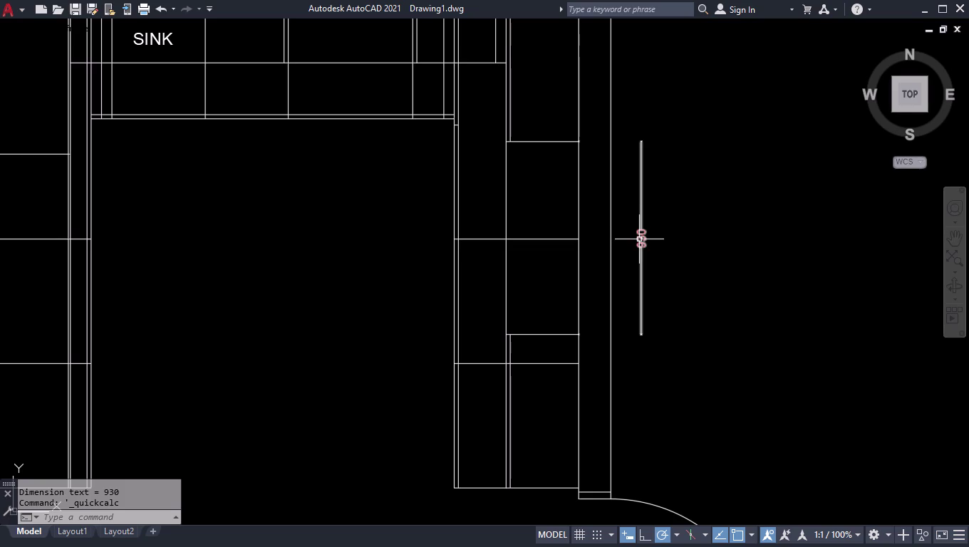
Draw a line from the cabinet top corner to the wall line, then bring up QuickCalc.
scroll(up, 3)
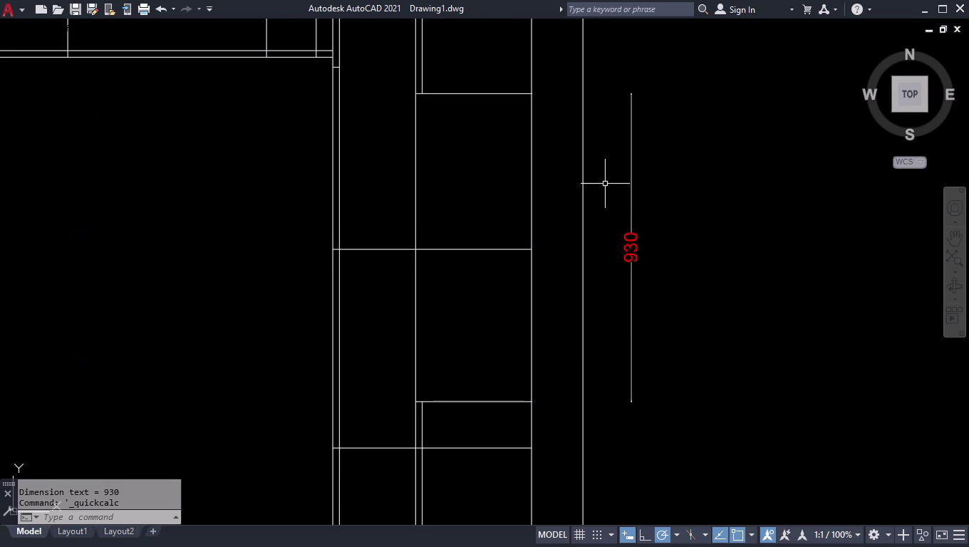
scroll(up, 3)
key(l)
key(Return)
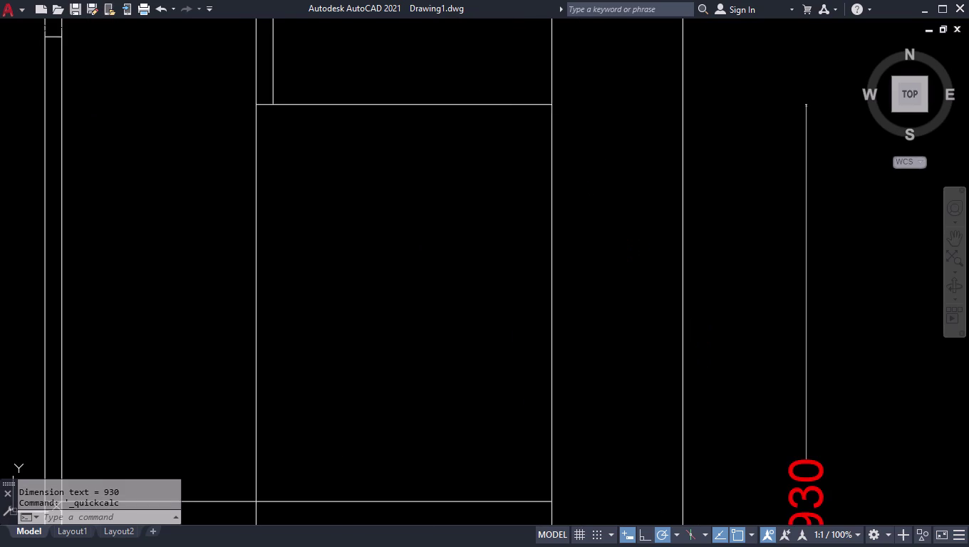
click(552, 103)
click(687, 104)
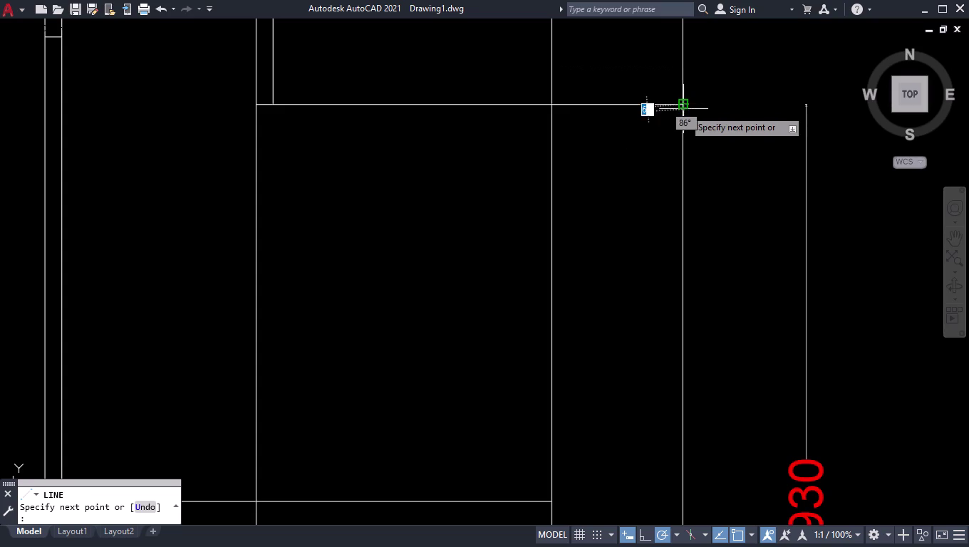
key(space)
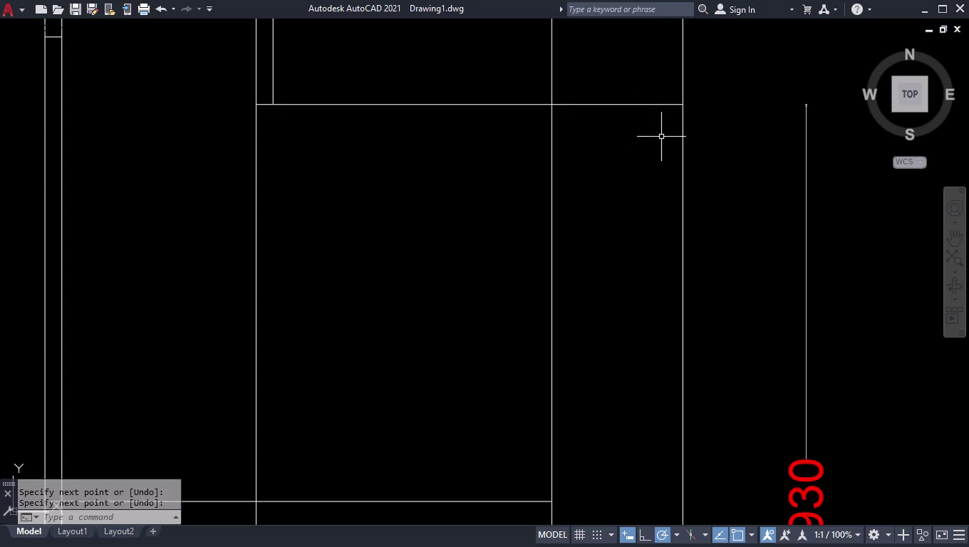
key(ctrl+8)
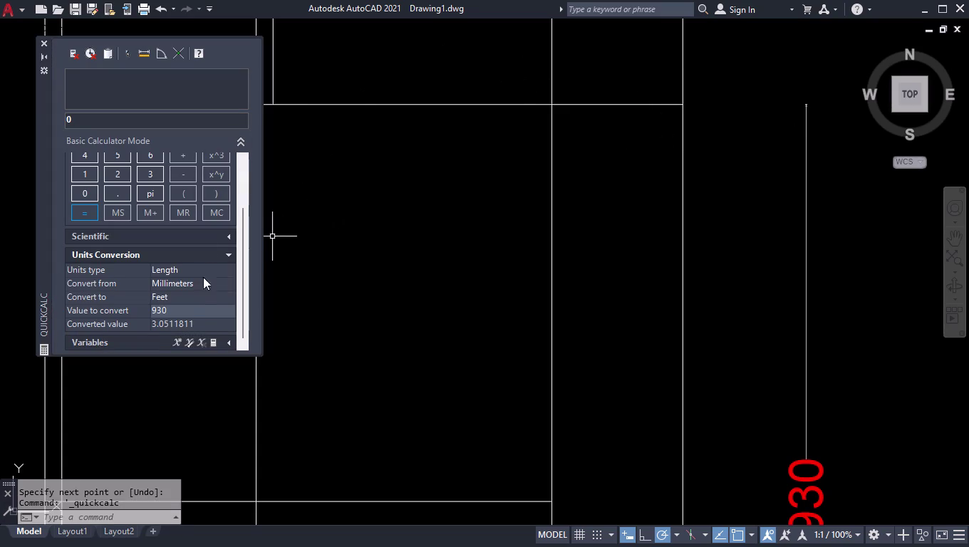
Set QuickCalc's unit conversion from Feet to Millimeters.
scroll(down, 3)
click(193, 305)
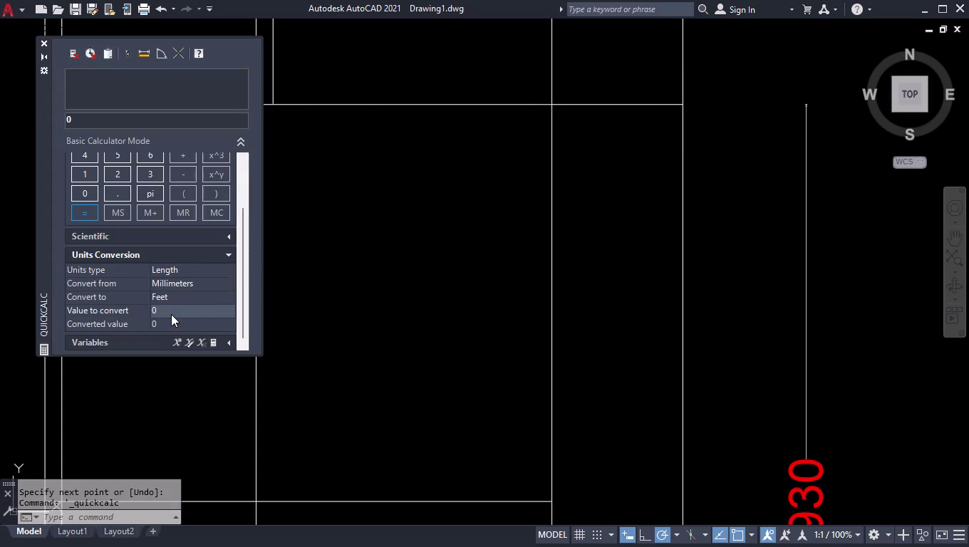
click(169, 324)
click(170, 325)
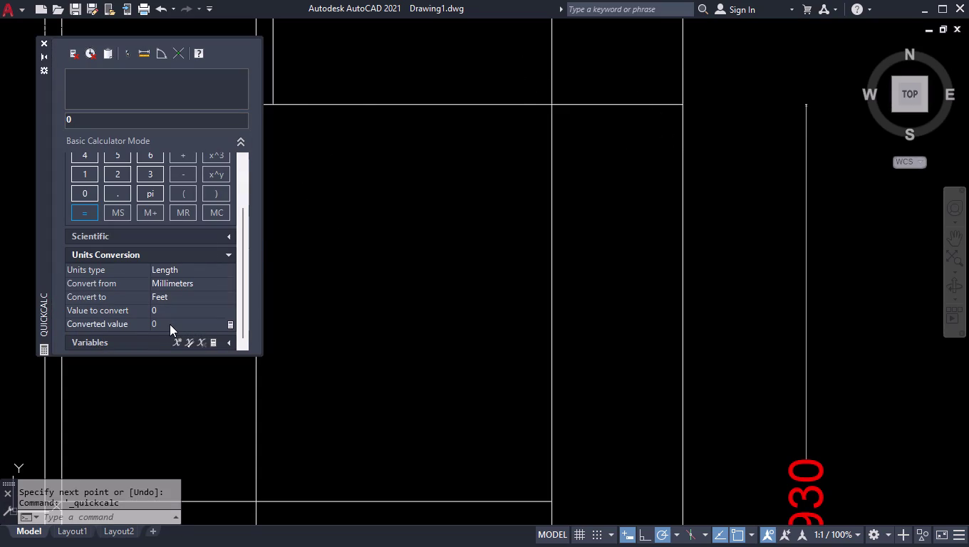
click(160, 307)
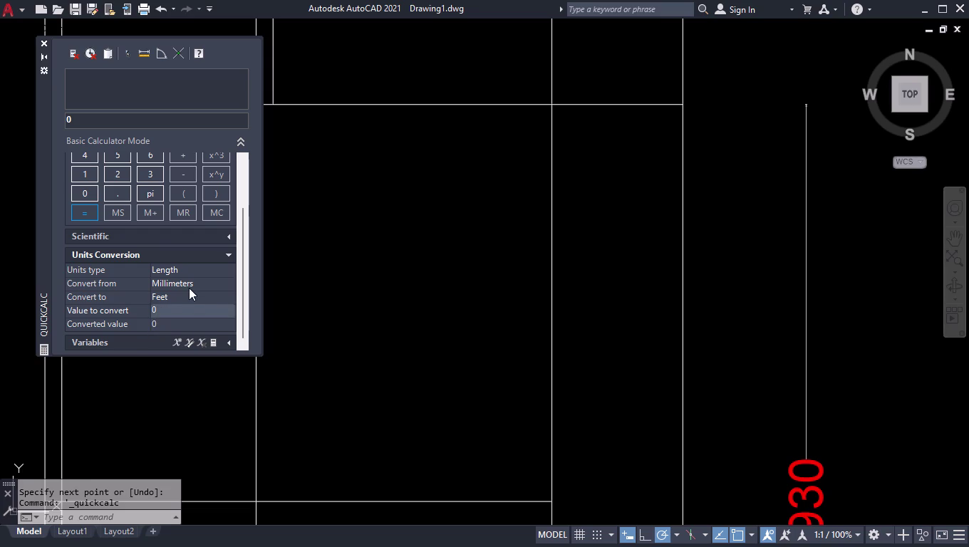
click(191, 295)
click(224, 299)
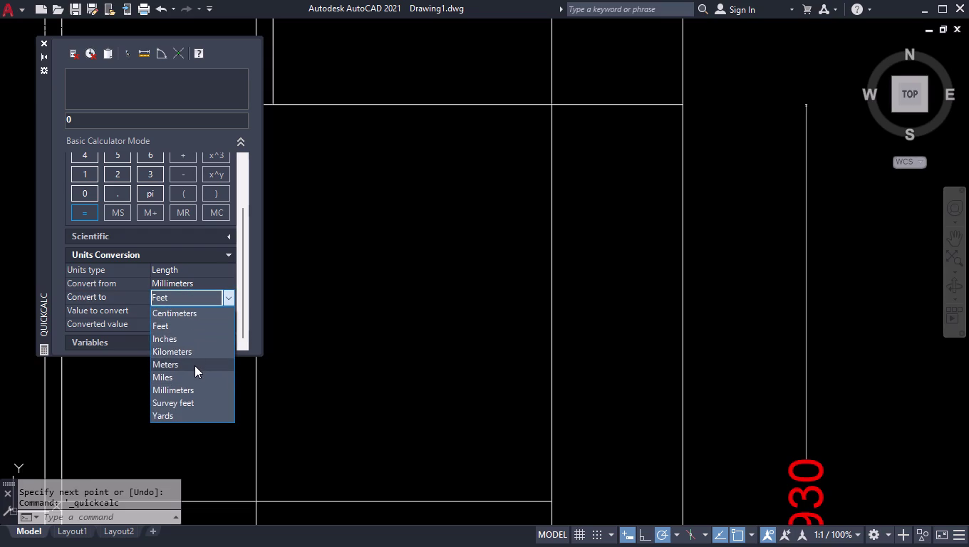
click(198, 389)
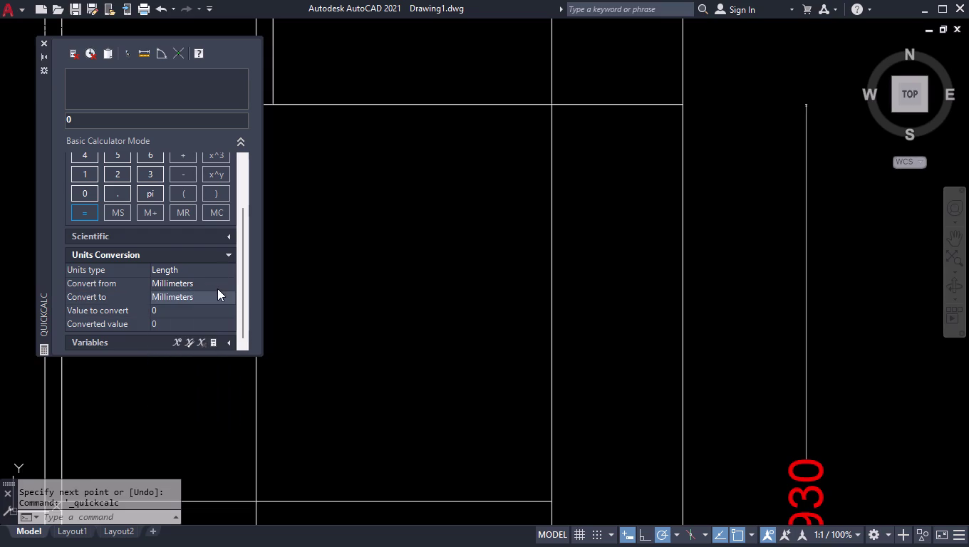
click(219, 290)
click(228, 280)
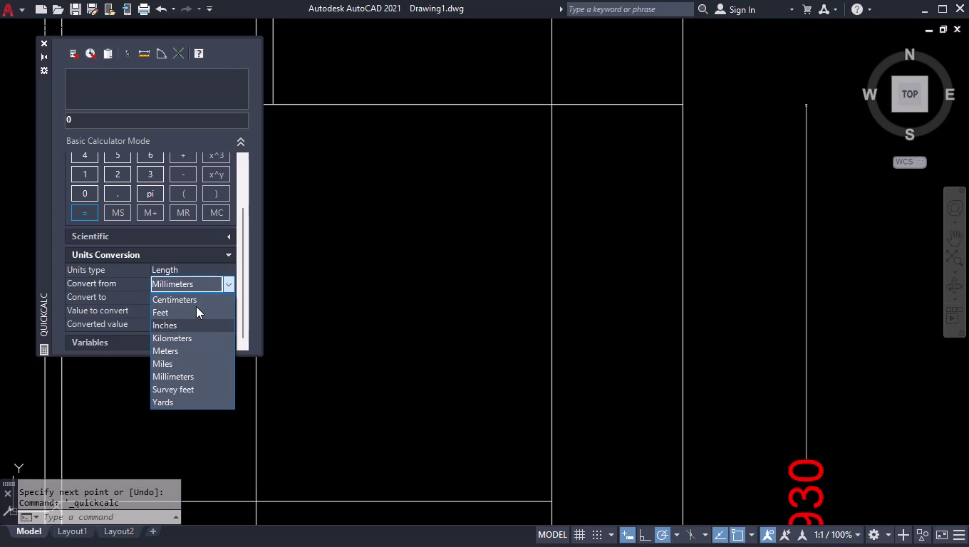
click(195, 306)
Convert a value of 3 feet, giving 914.4 mm, and close the calculator.
click(195, 307)
key(BackSpace)
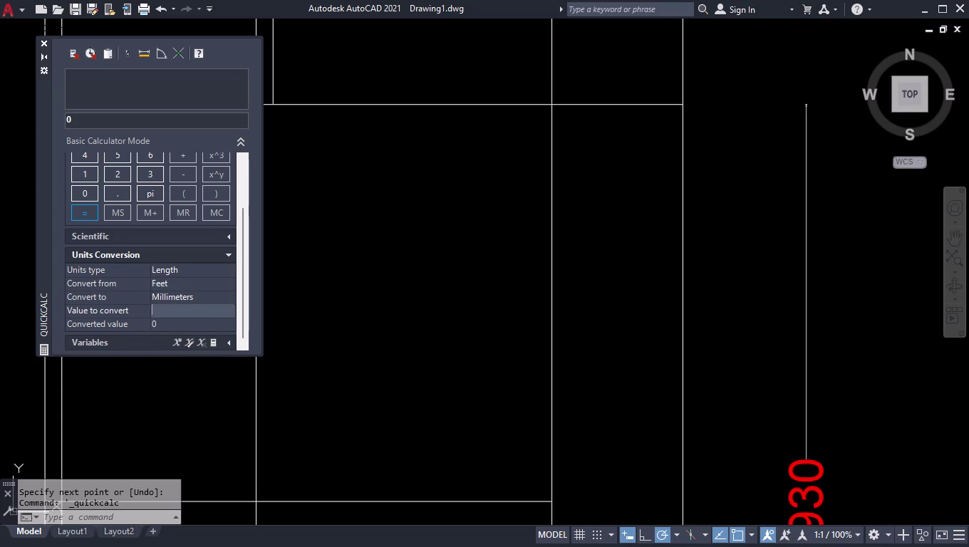
key(3)
key(Return)
scroll(down, 3)
scroll(down, 3)
scroll(down, 3)
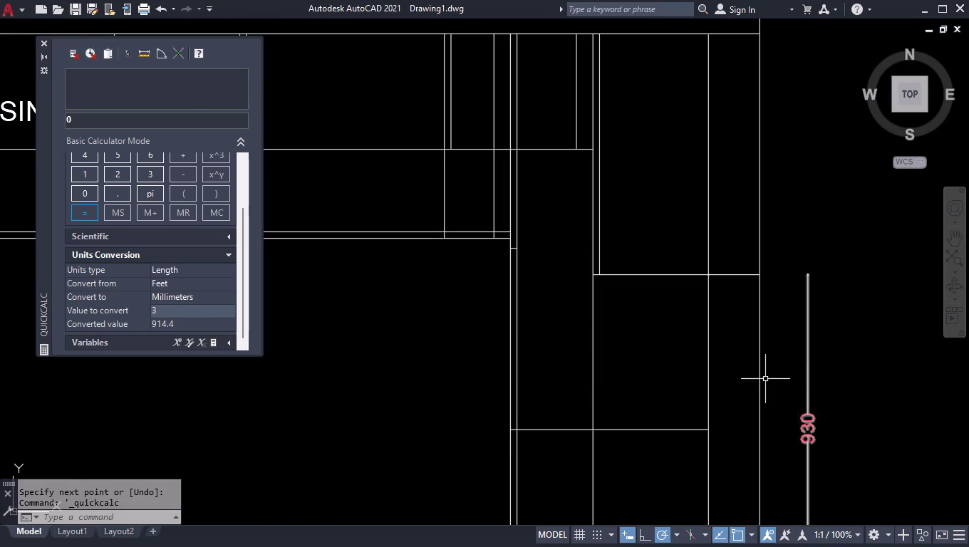
click(42, 42)
Move the right cabinet strip's short horizontal line 10 units down using its midpoint grip.
scroll(down, 3)
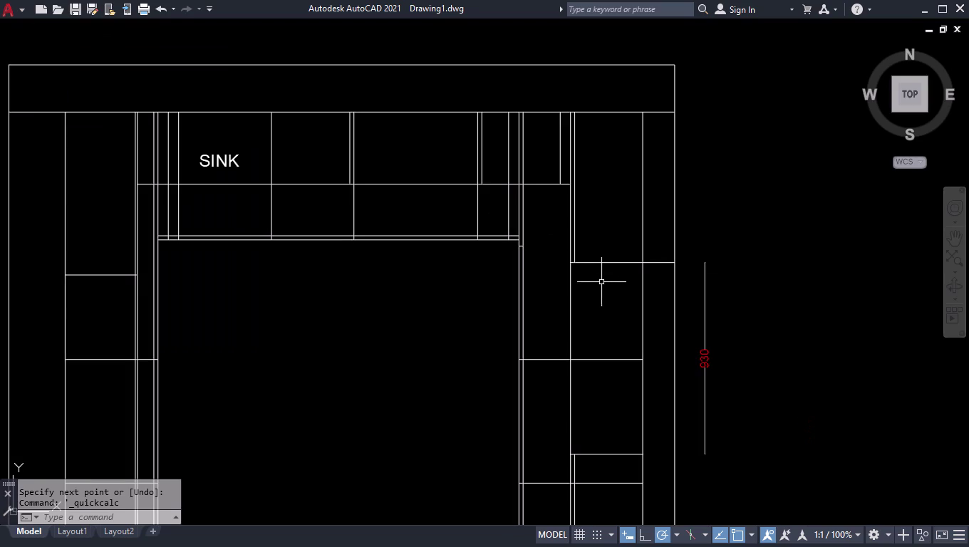
scroll(up, 3)
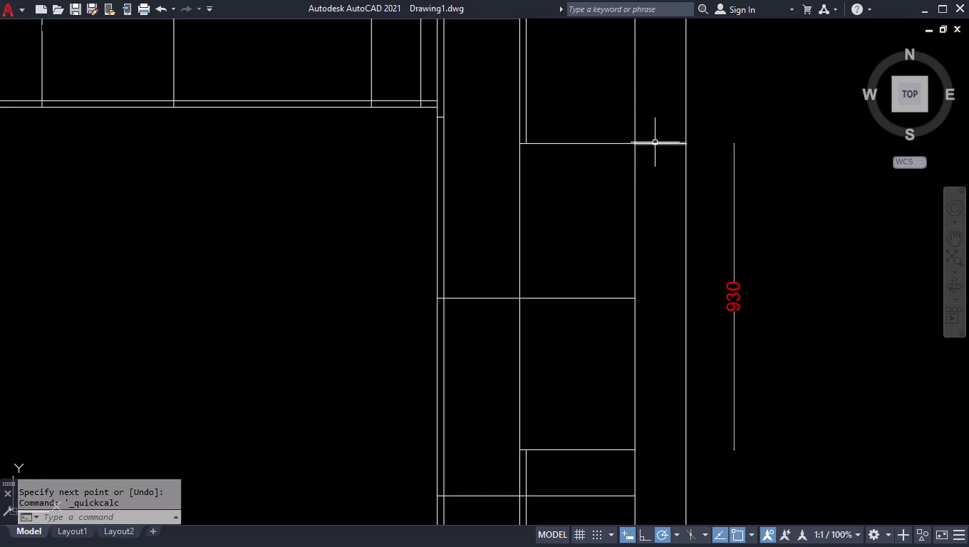
click(658, 143)
click(661, 144)
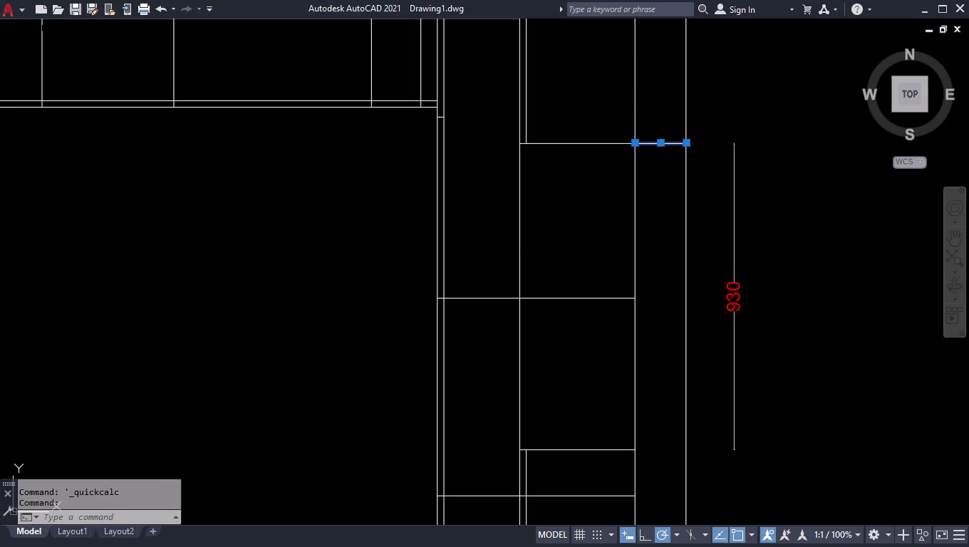
text(10)
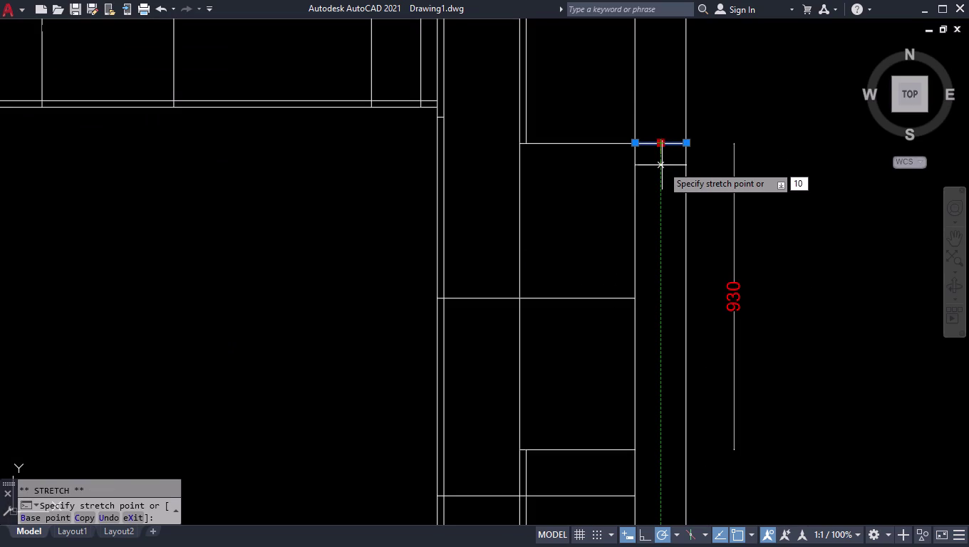
key(Return)
drag(667, 167, 709, 162)
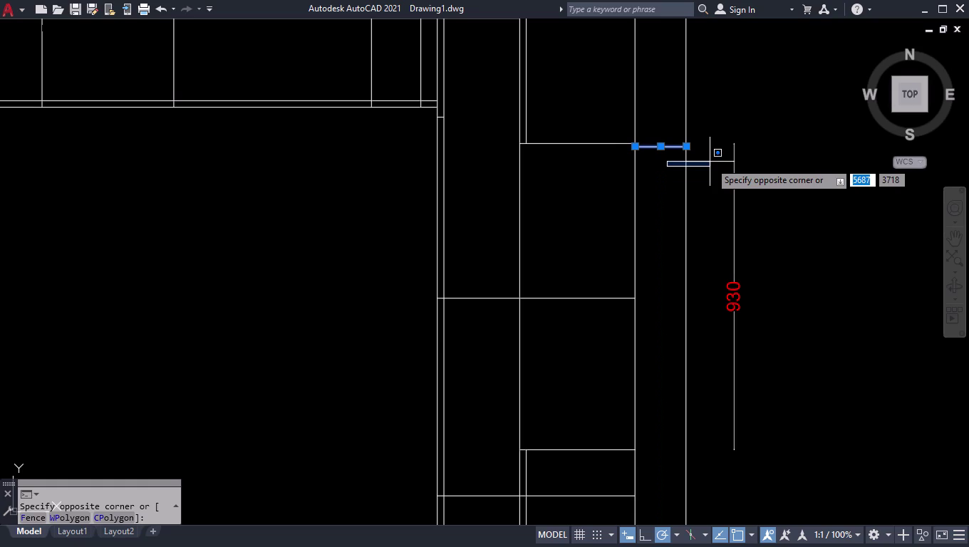
click(710, 161)
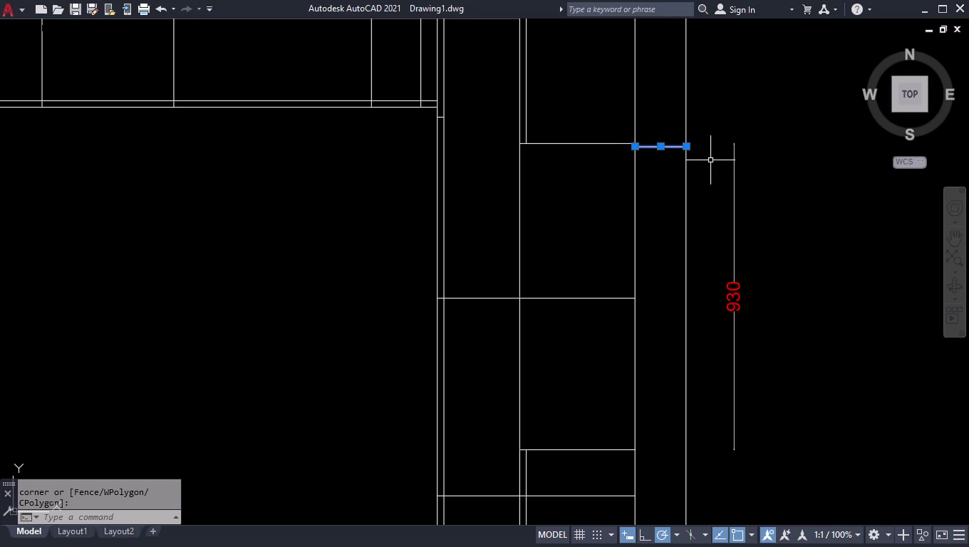
Offset the short cabinet line 910 units downward to make a parallel copy.
click(721, 123)
click(627, 175)
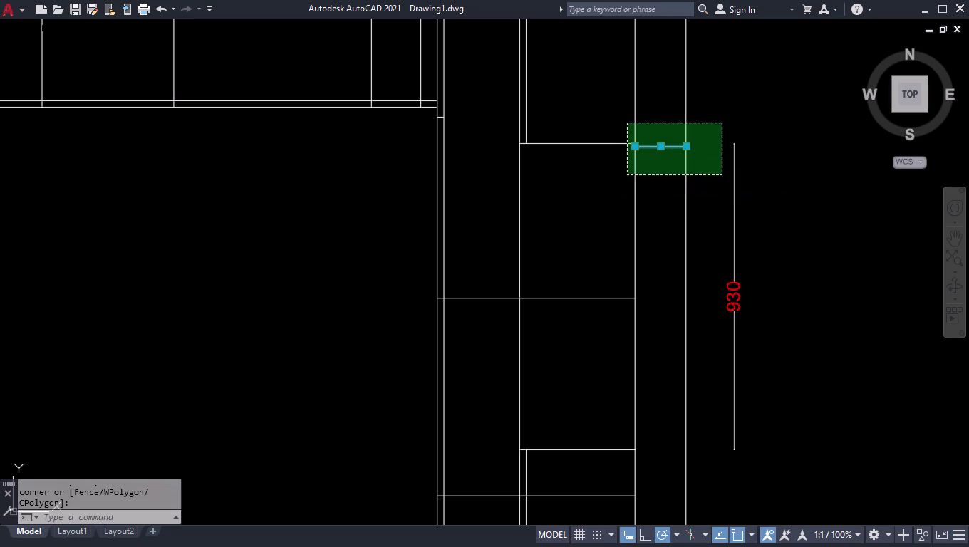
text(off)
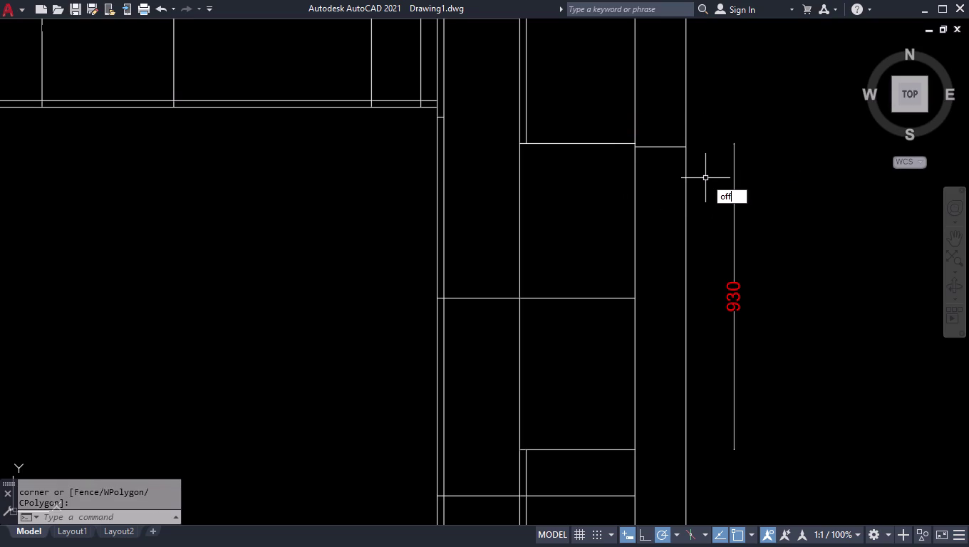
key(Return)
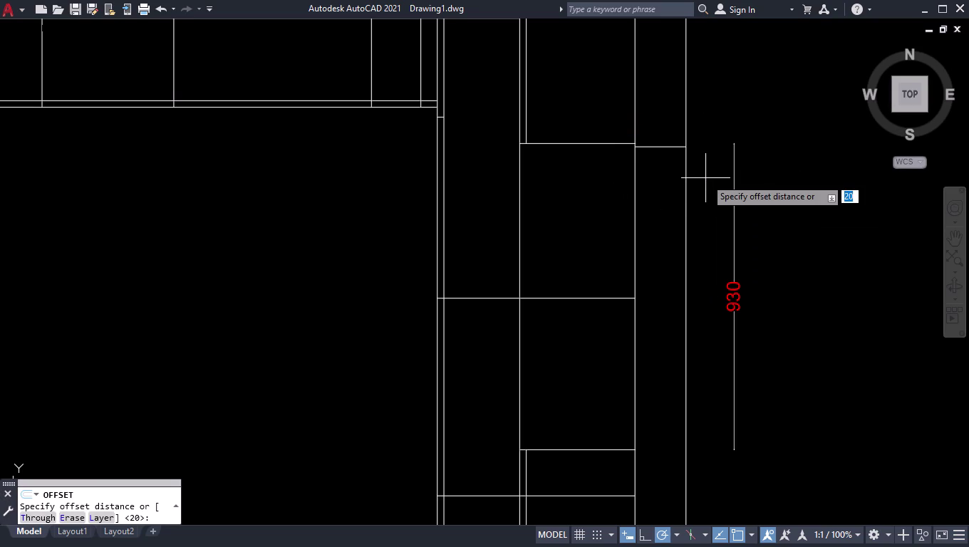
text(910)
key(Return)
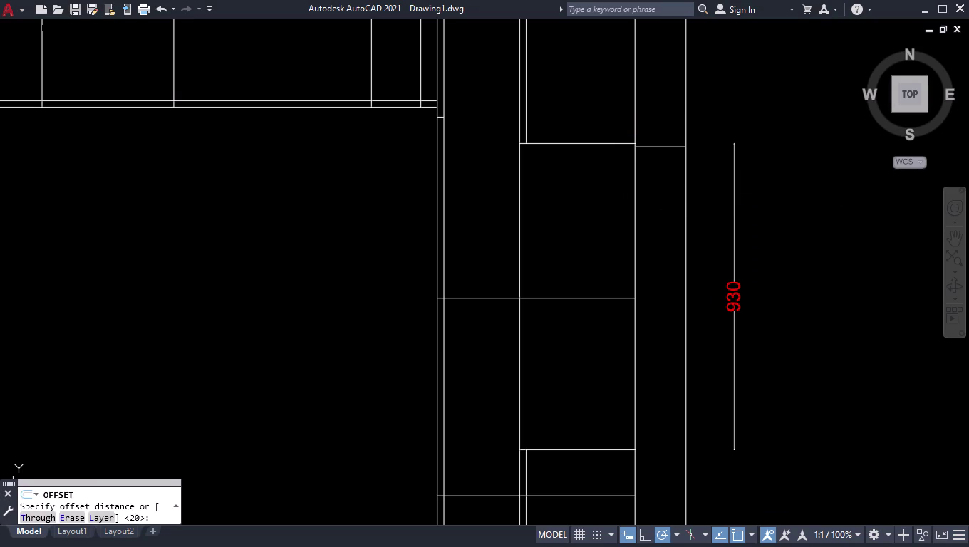
click(647, 146)
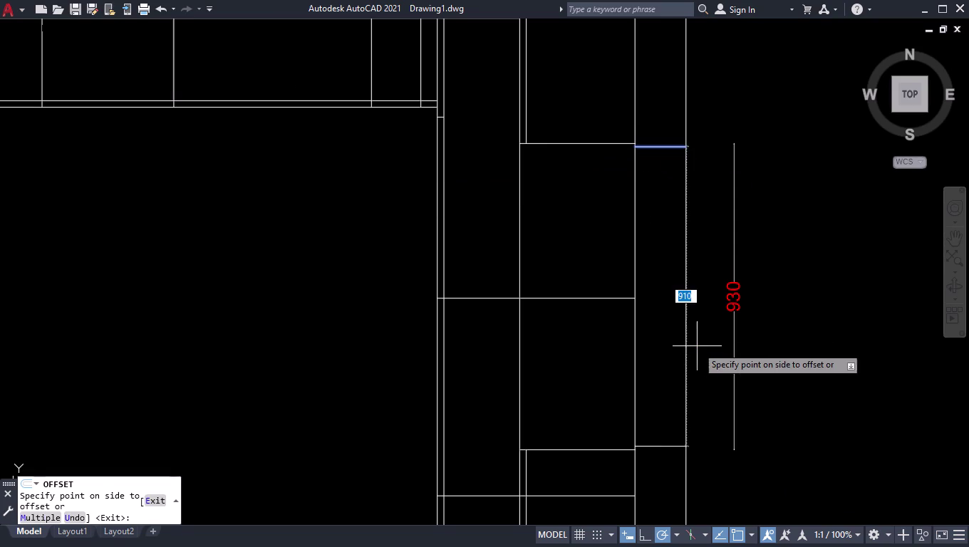
click(672, 383)
key(space)
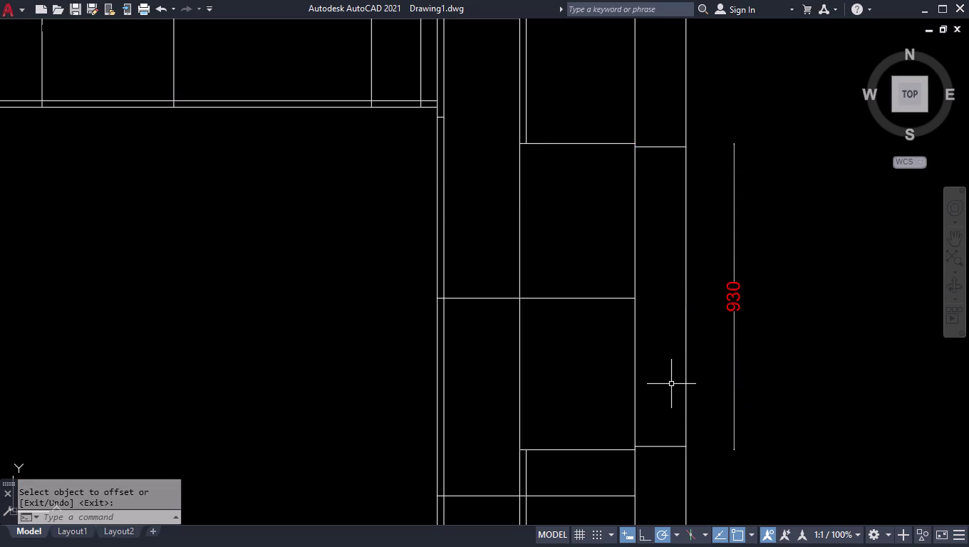
text(tr)
key(Return)
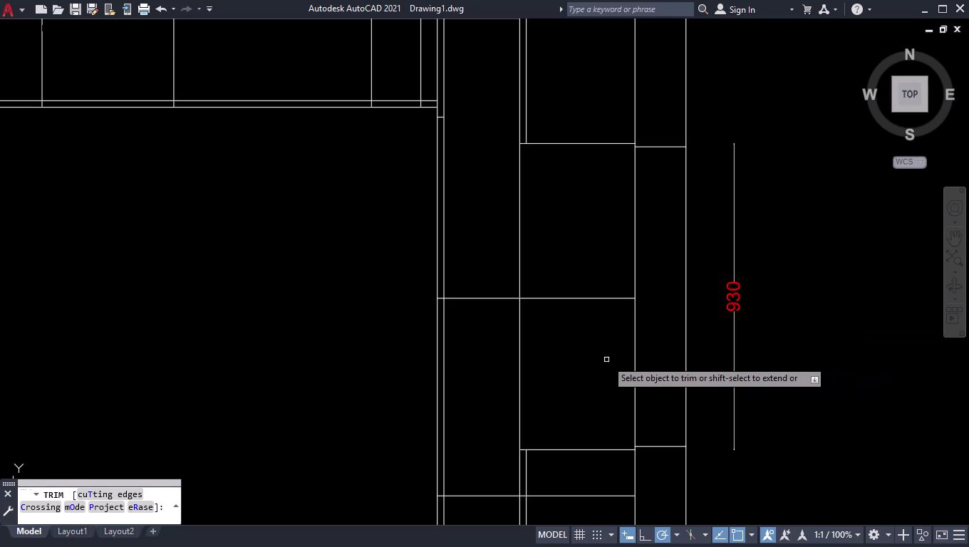
Trim away the wall line between the two short lines and both short lines.
click(688, 331)
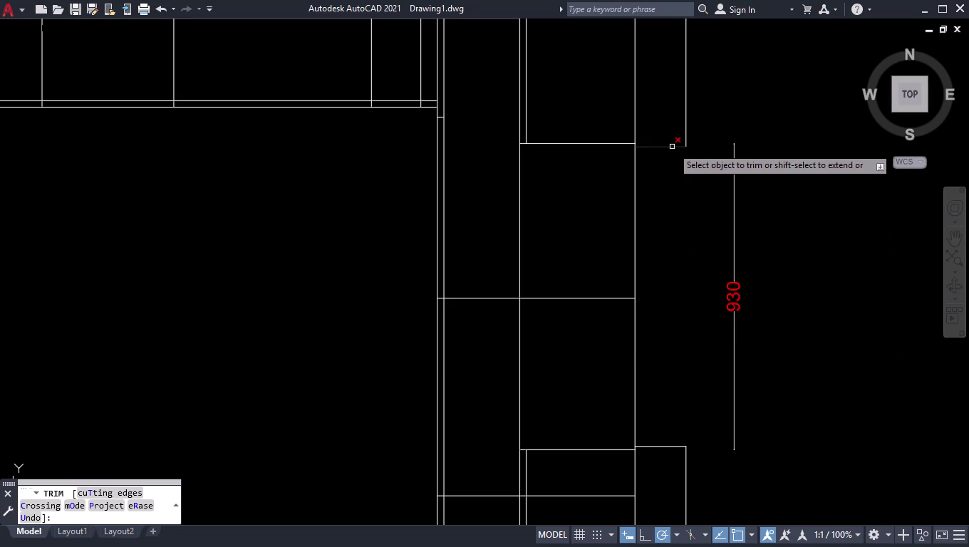
click(672, 147)
click(676, 447)
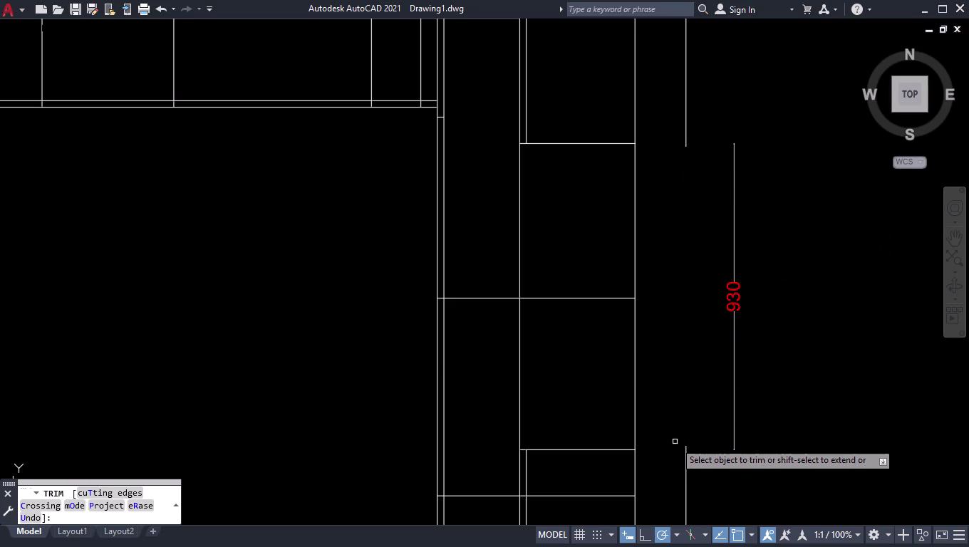
key(Return)
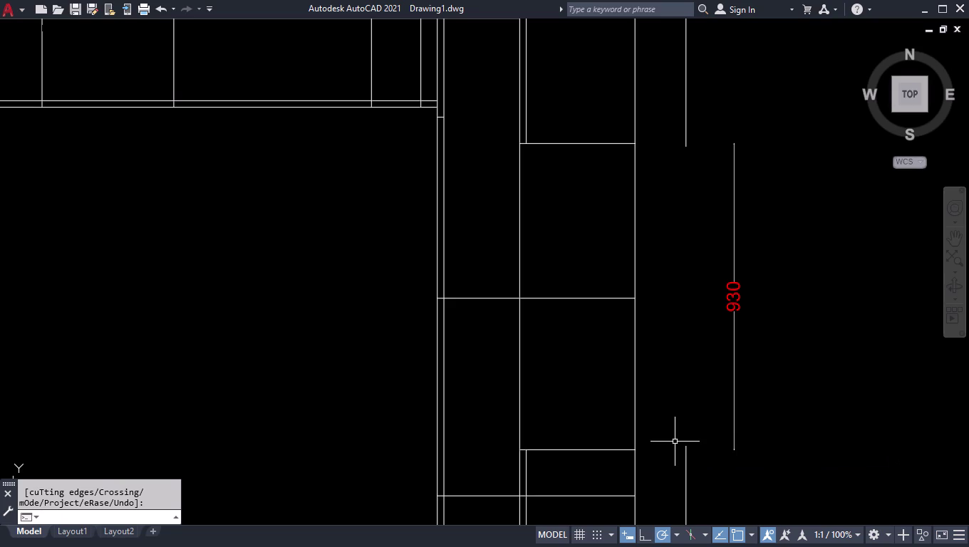
key(l)
key(Return)
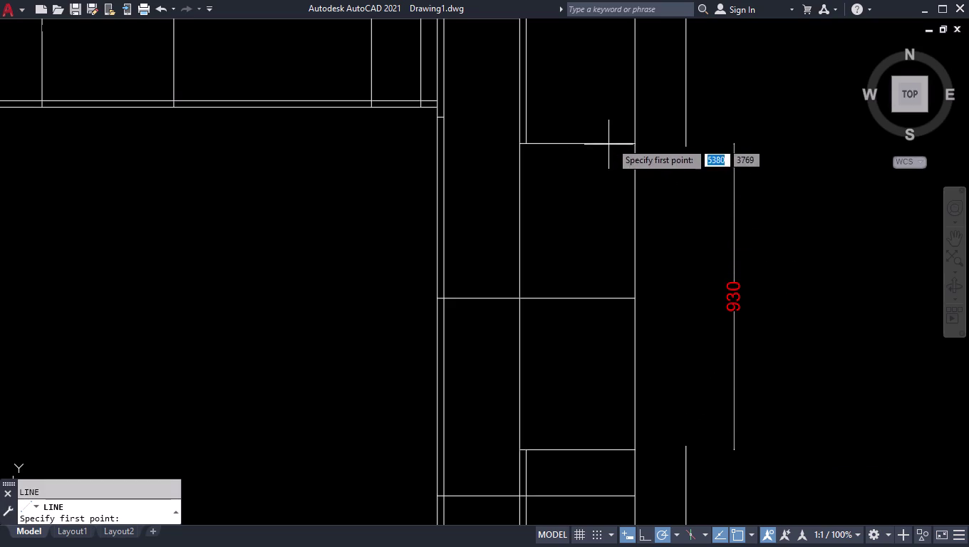
Draw lines from the cabinet edge to the wall line and the cabinet's bottom corner.
click(635, 143)
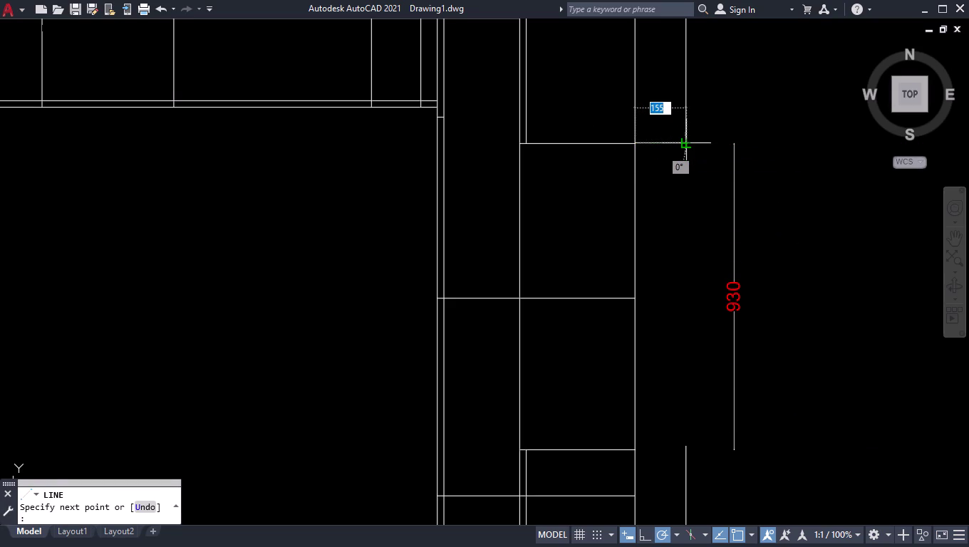
click(685, 140)
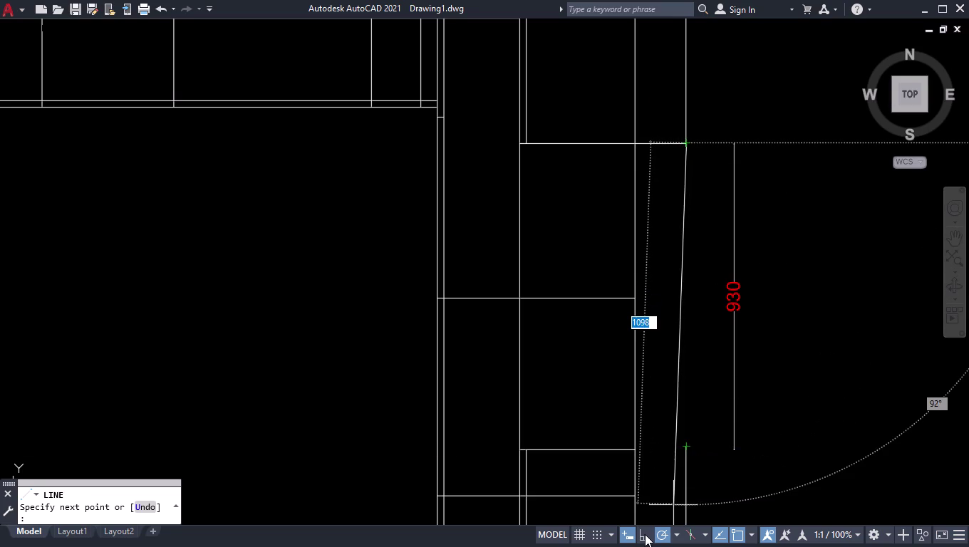
click(644, 534)
click(687, 449)
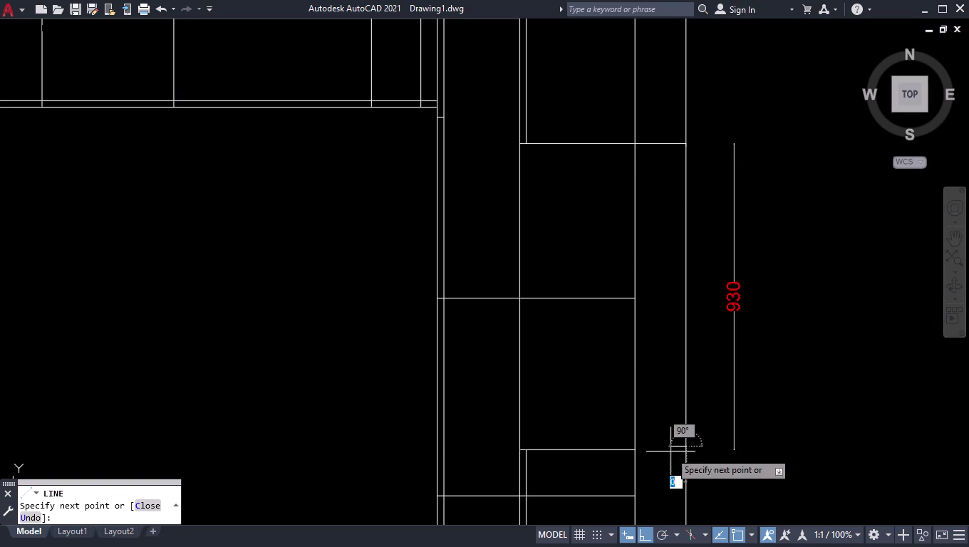
click(639, 449)
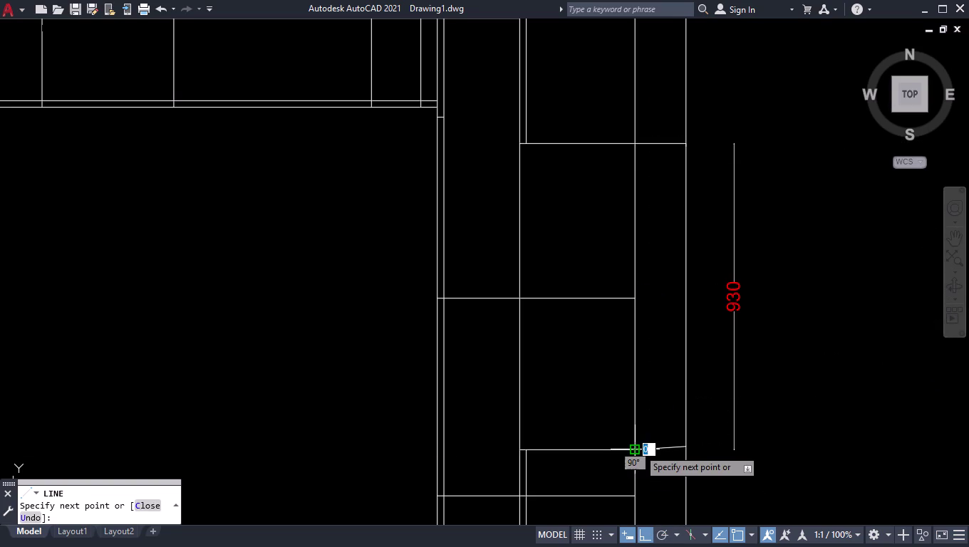
key(space)
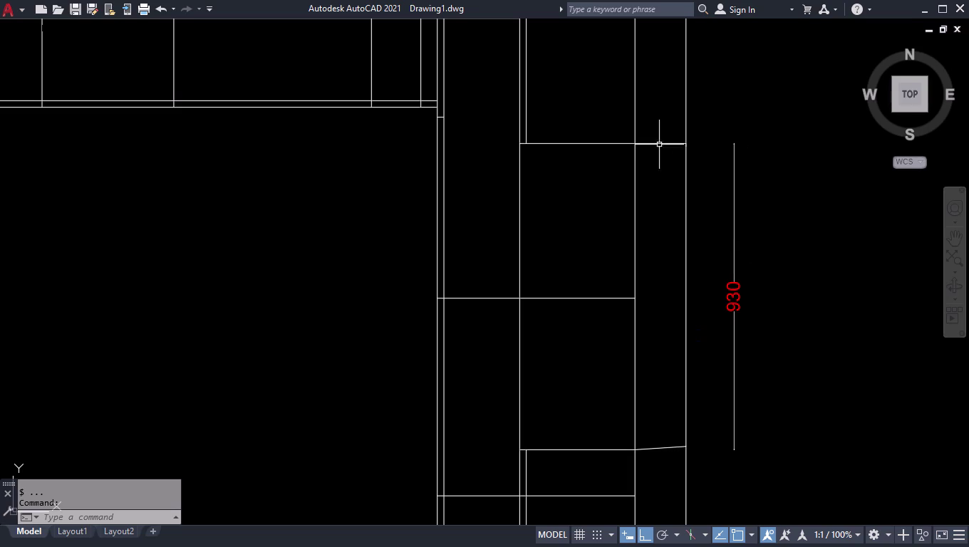
Delete the sloped line left across the bottom of the narrow strip.
scroll(up, 3)
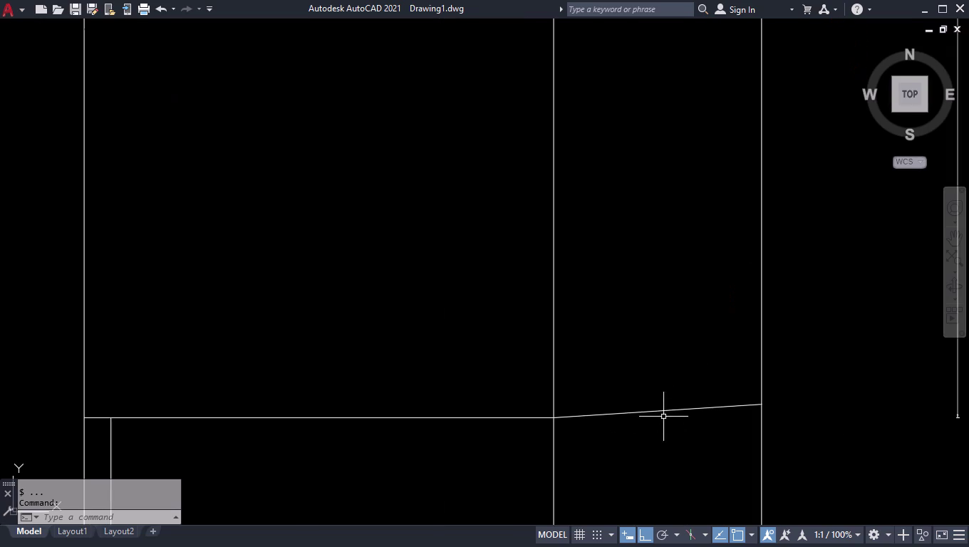
click(663, 411)
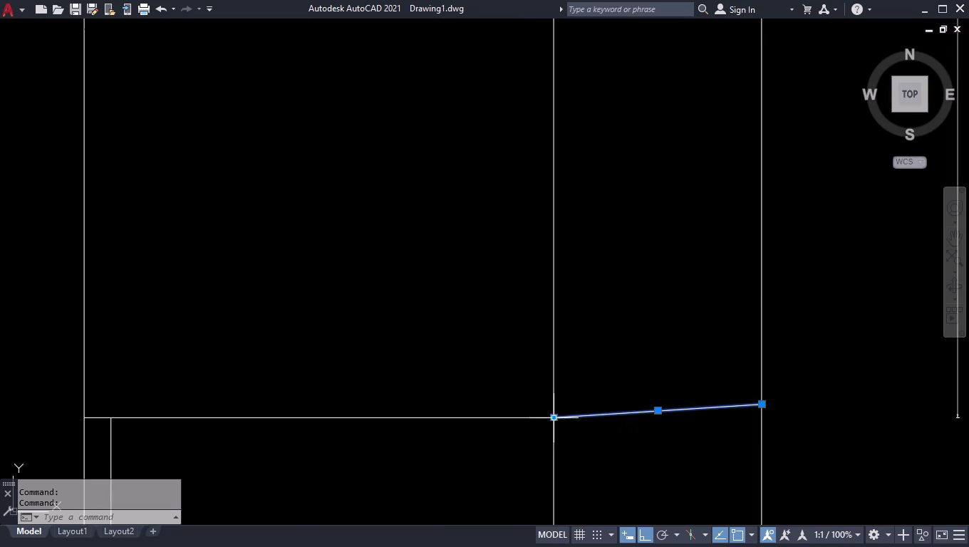
key(Delete)
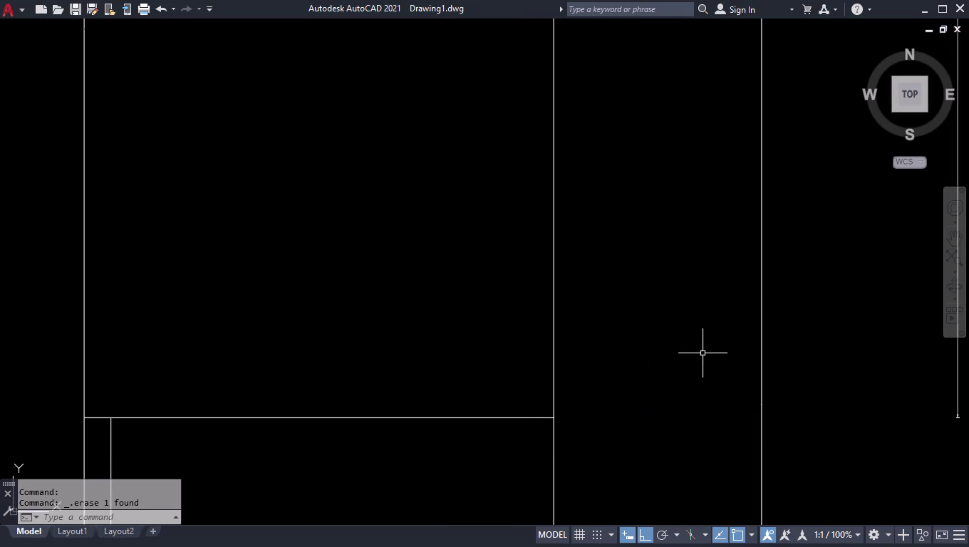
key(l)
key(Return)
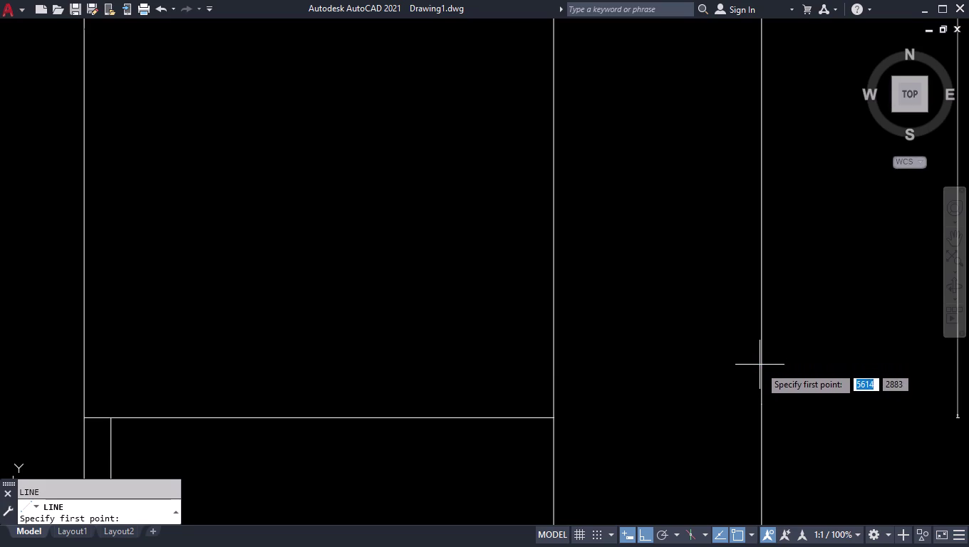
Draw a horizontal line from the strip's right edge to the cabinet's left corner.
click(761, 405)
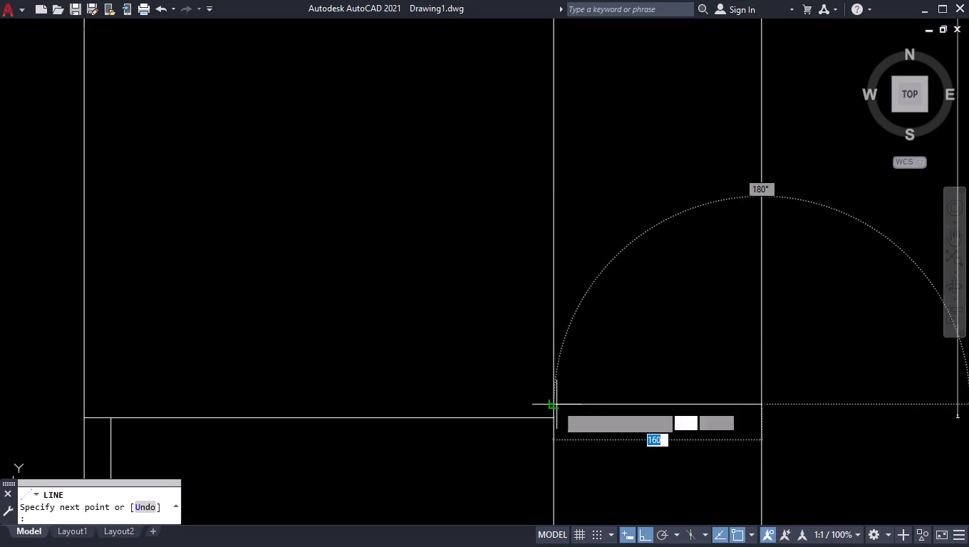
click(553, 405)
key(space)
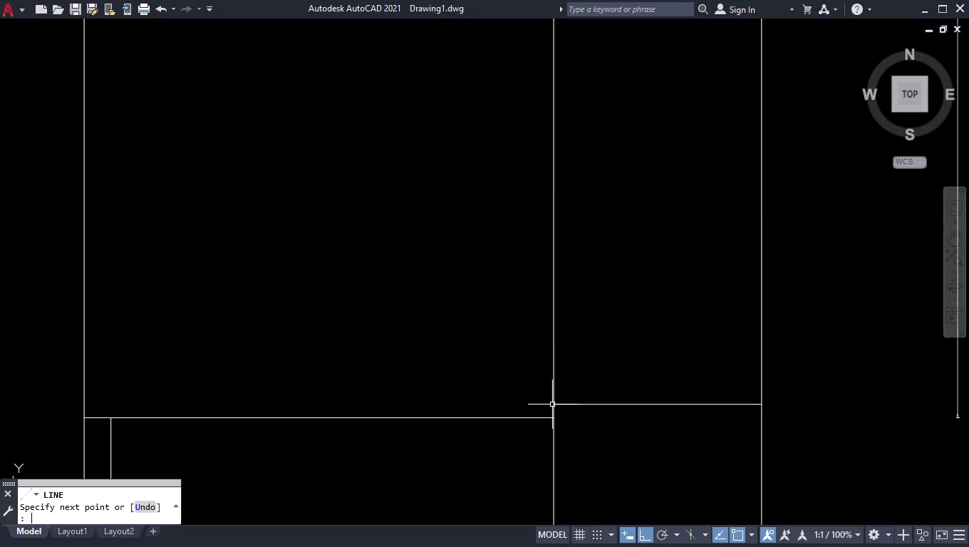
scroll(down, 3)
scroll(down, 3)
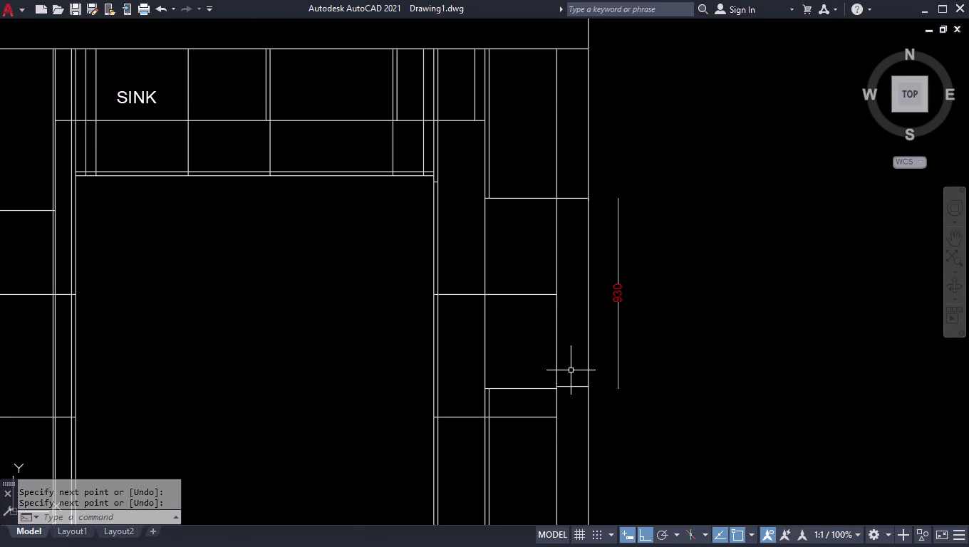
scroll(up, 3)
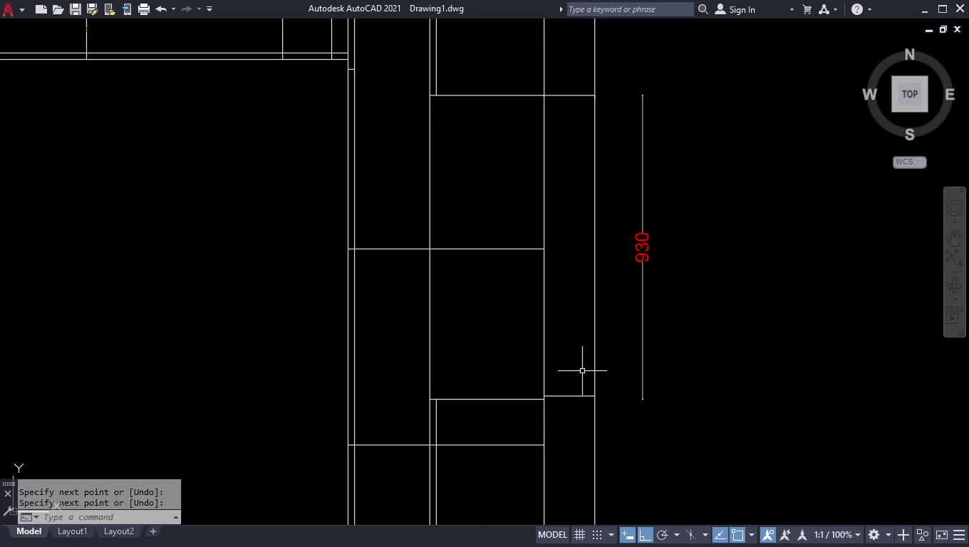
text(dli)
key(Return)
scroll(up, 3)
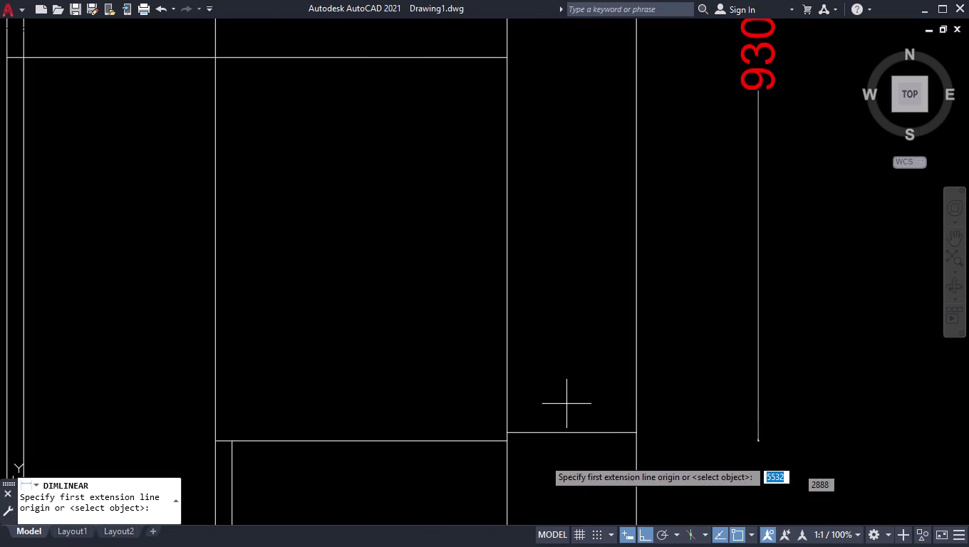
scroll(up, 3)
click(500, 360)
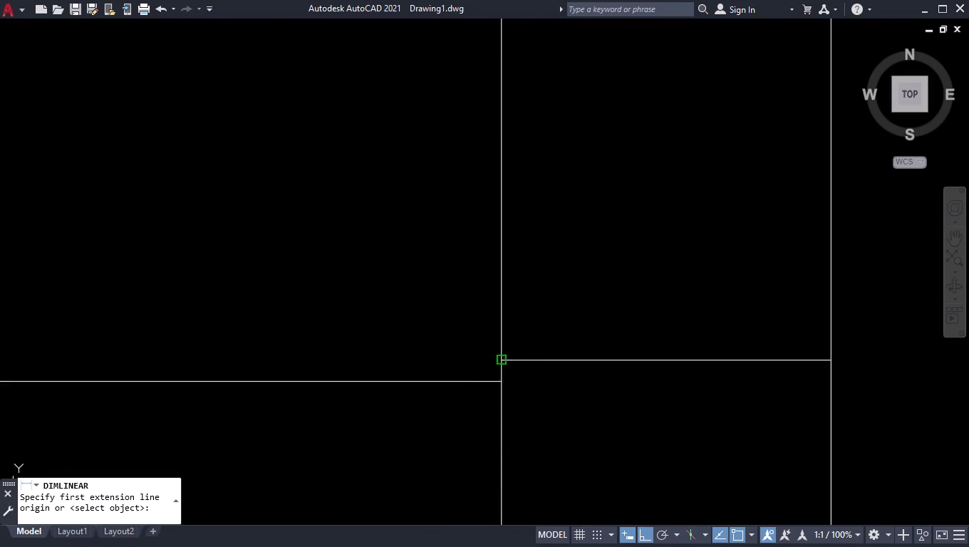
click(832, 361)
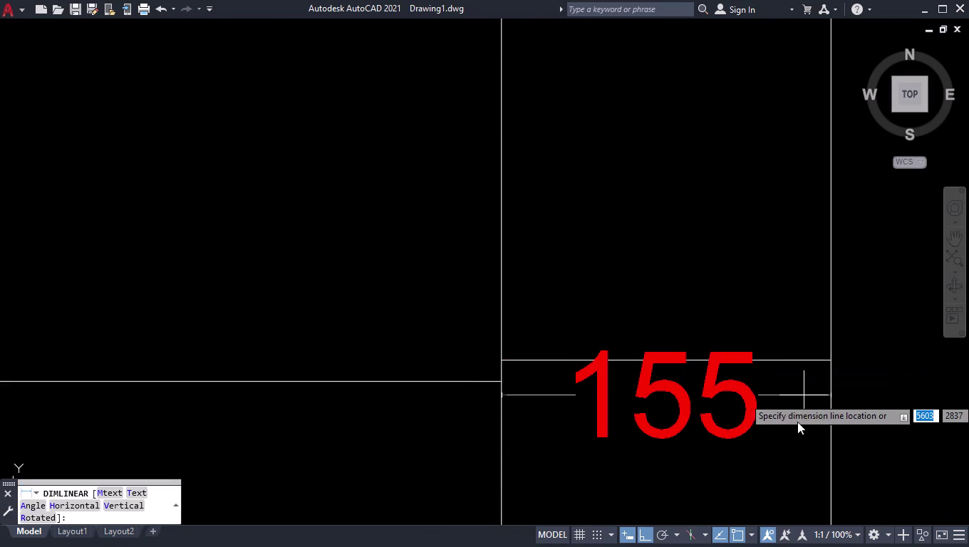
key(Delete)
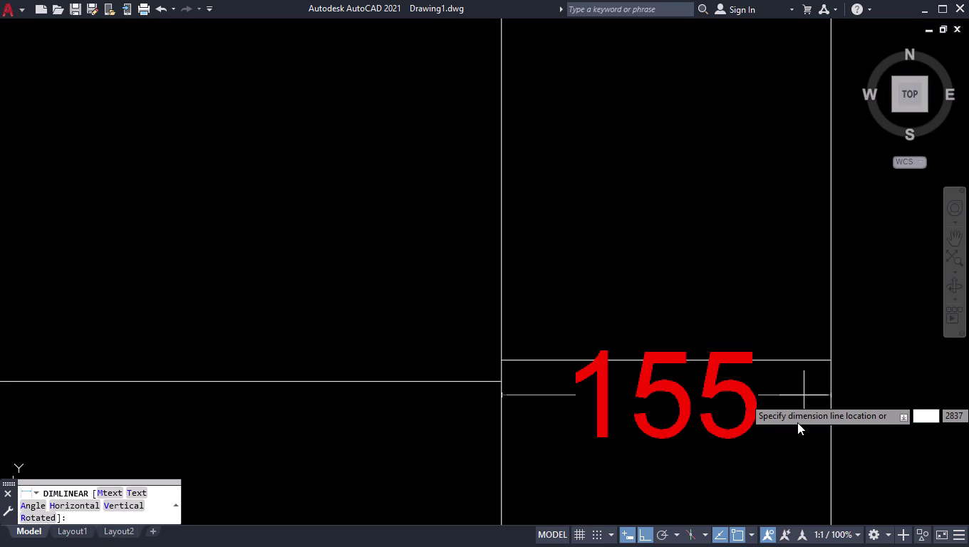
key(Delete)
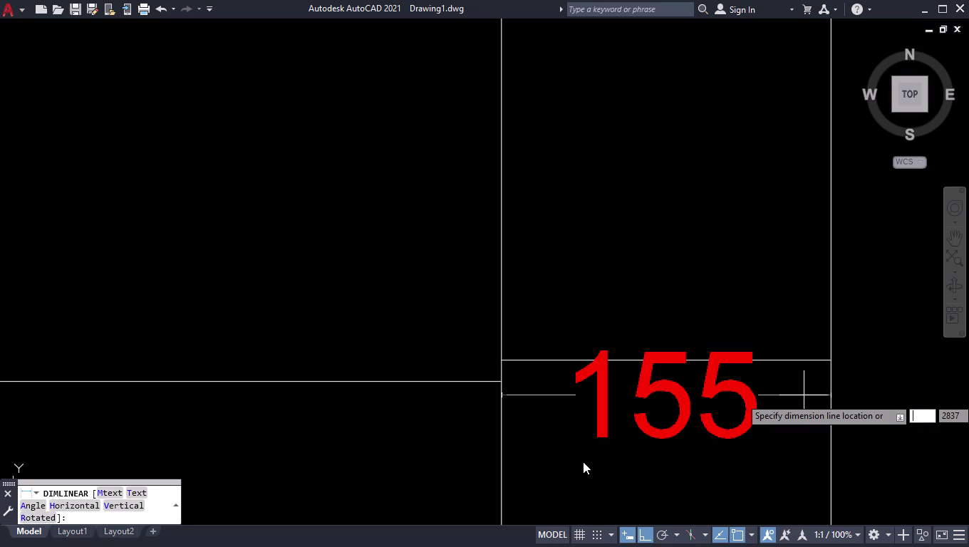
click(586, 468)
click(605, 474)
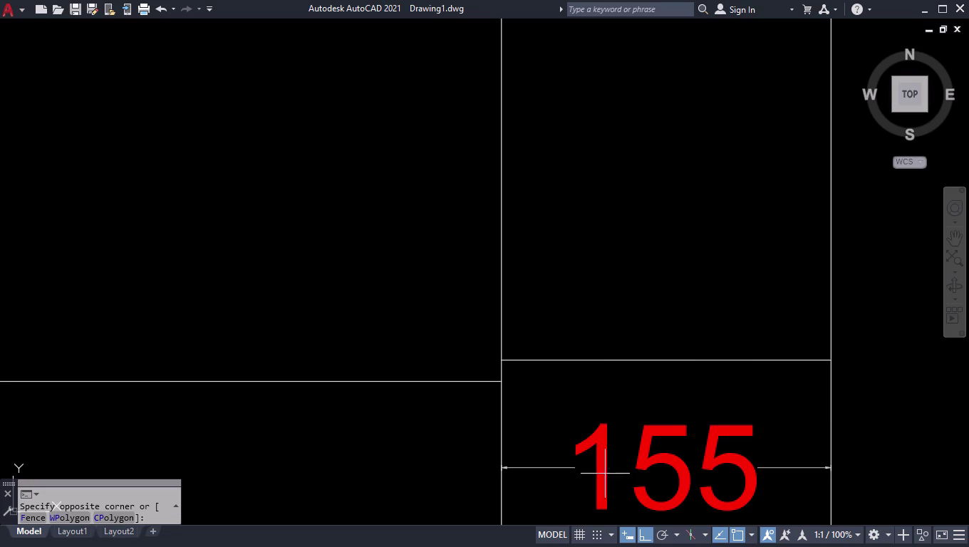
click(549, 511)
key(Delete)
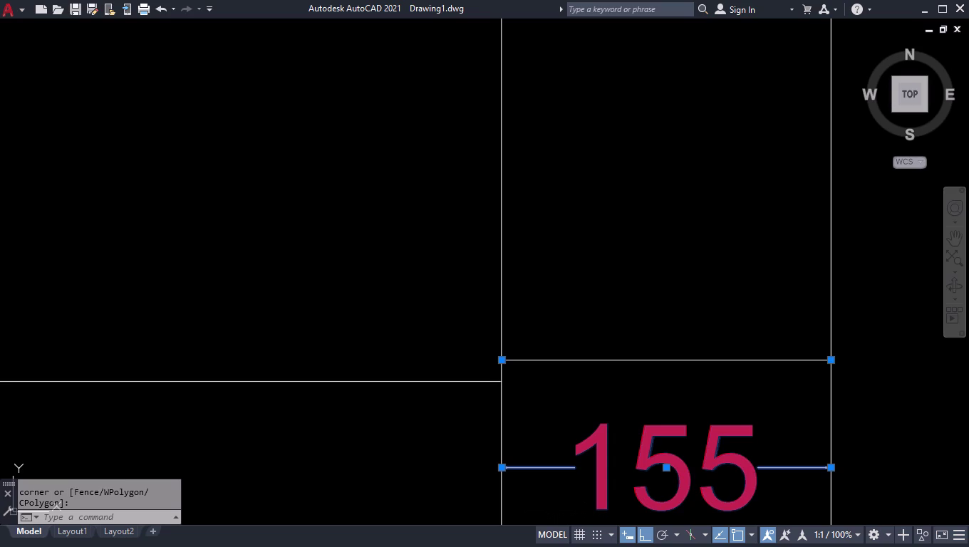
scroll(down, 3)
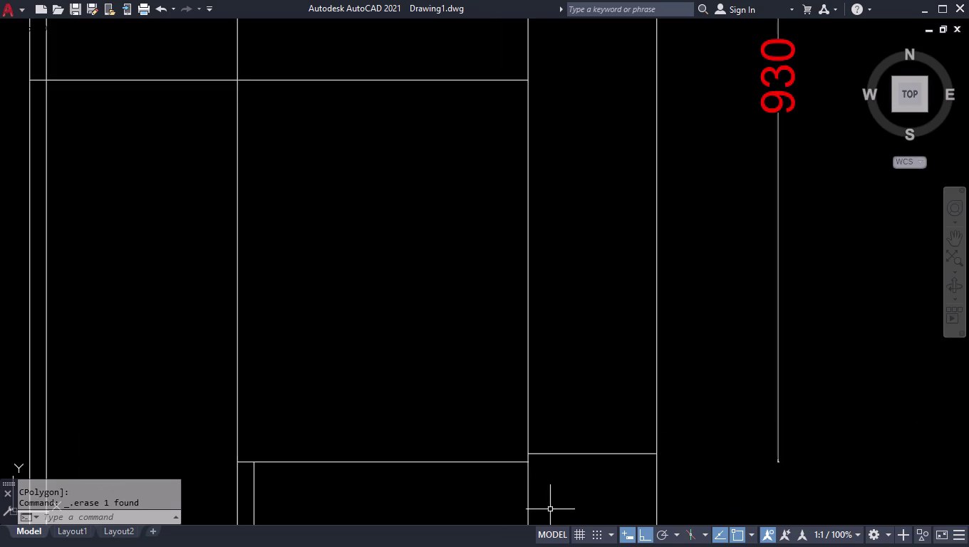
Lower the narrow cabinet's top edge line by 10 using its midpoint grip.
scroll(down, 3)
scroll(up, 3)
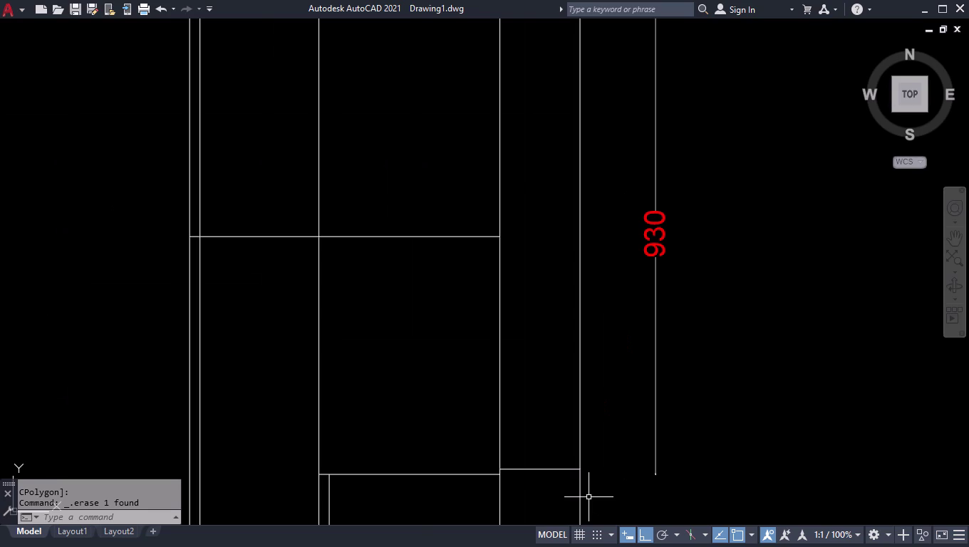
scroll(down, 3)
scroll(up, 3)
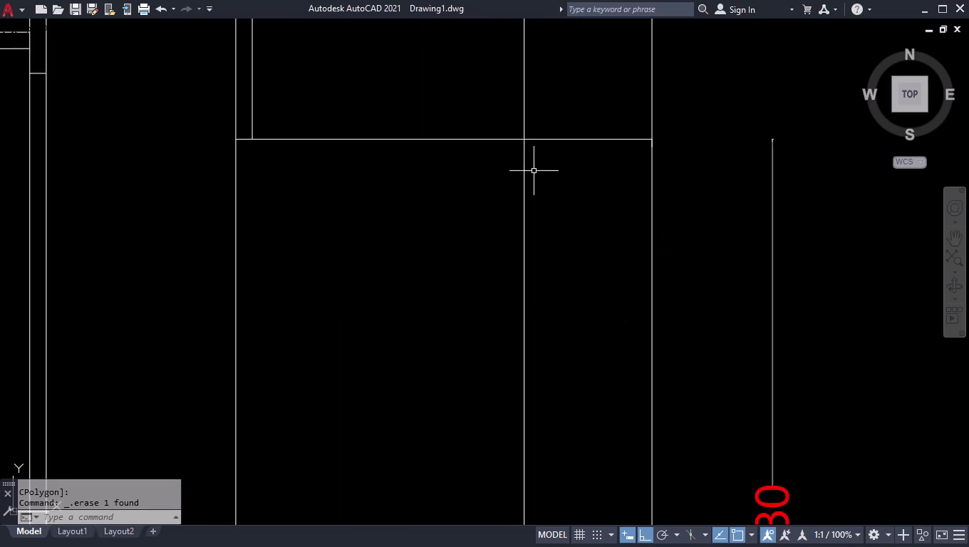
click(558, 140)
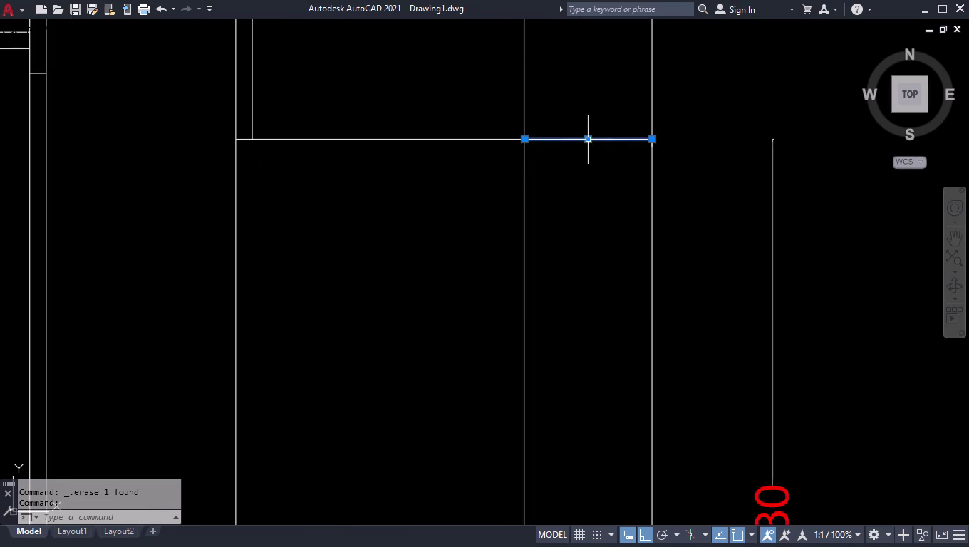
click(585, 138)
text(1)
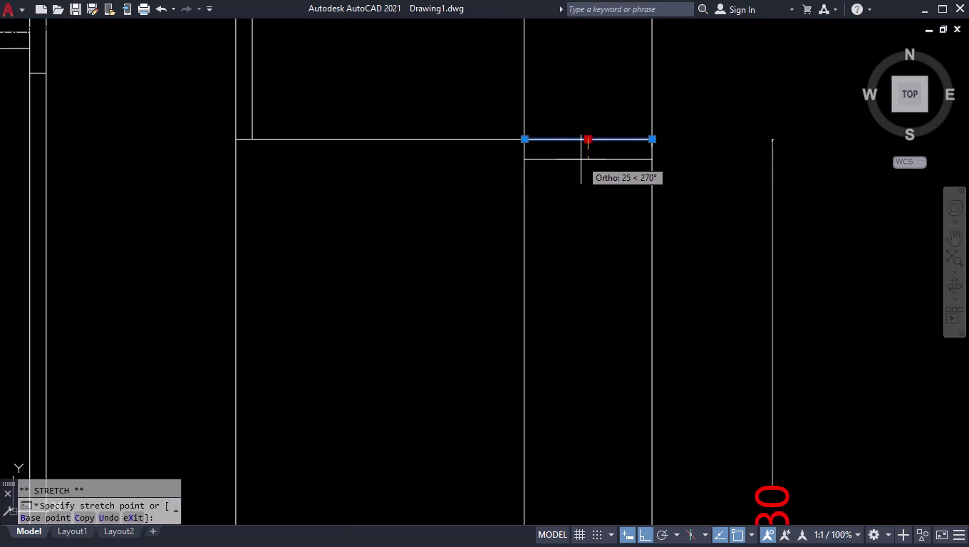
text(0)
key(Return)
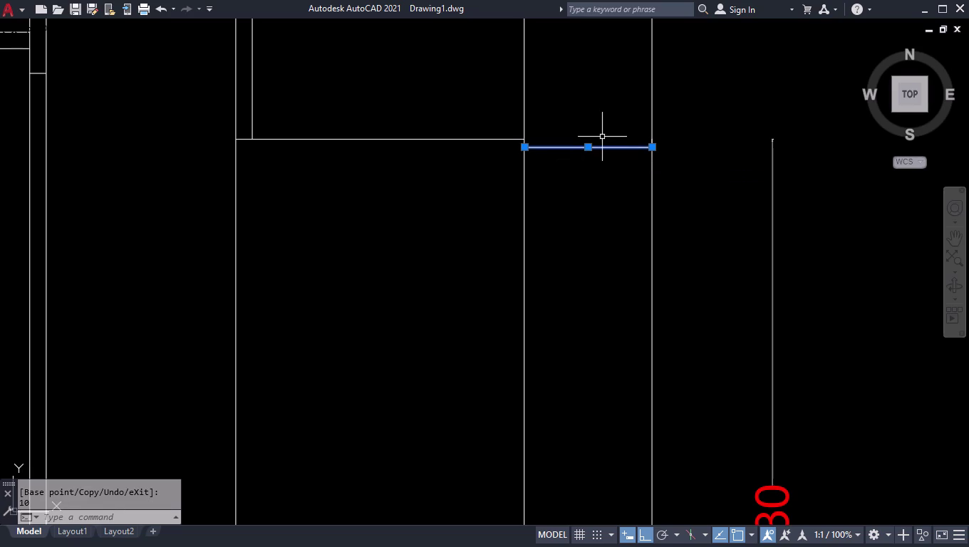
click(620, 119)
click(578, 189)
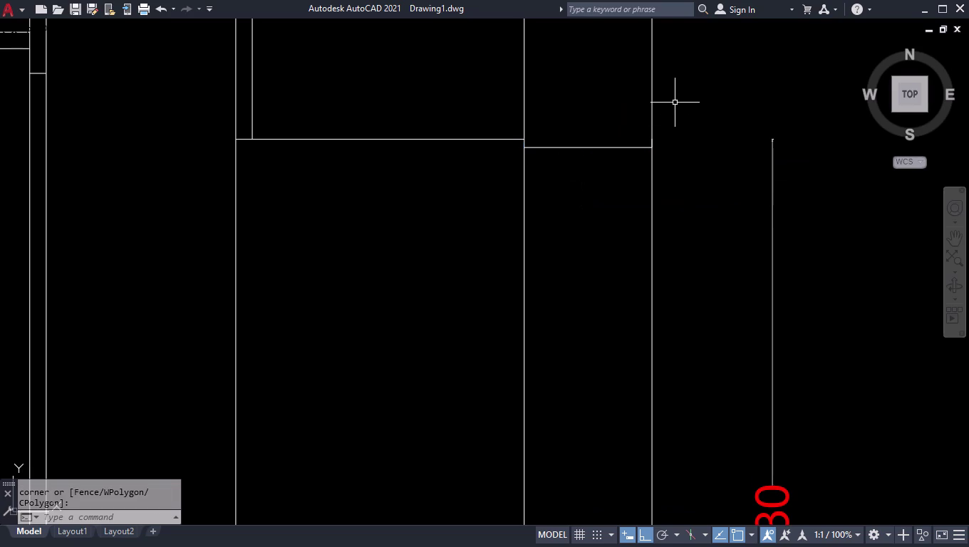
Trim off the leftover line end beside the lowered edge.
scroll(up, 3)
text(tr)
key(Return)
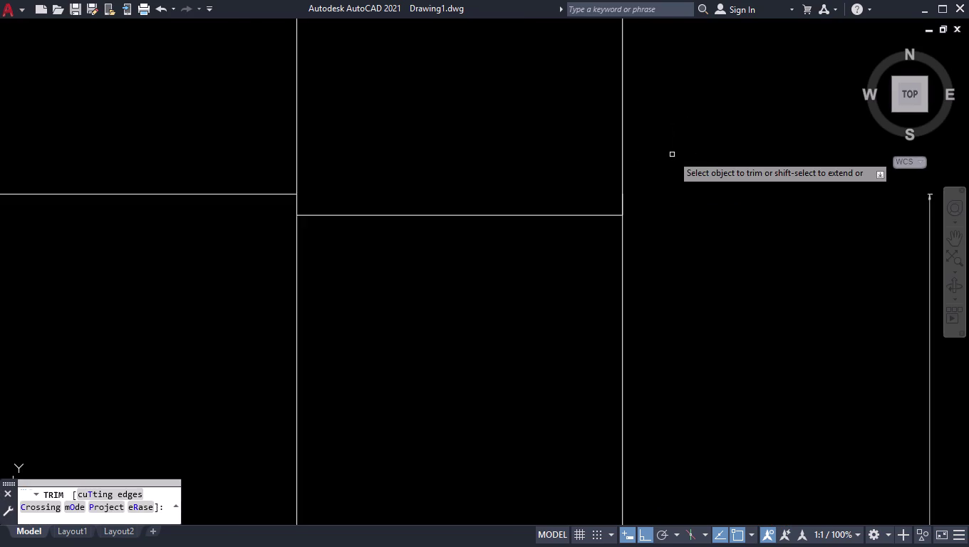
click(622, 205)
key(Return)
scroll(down, 3)
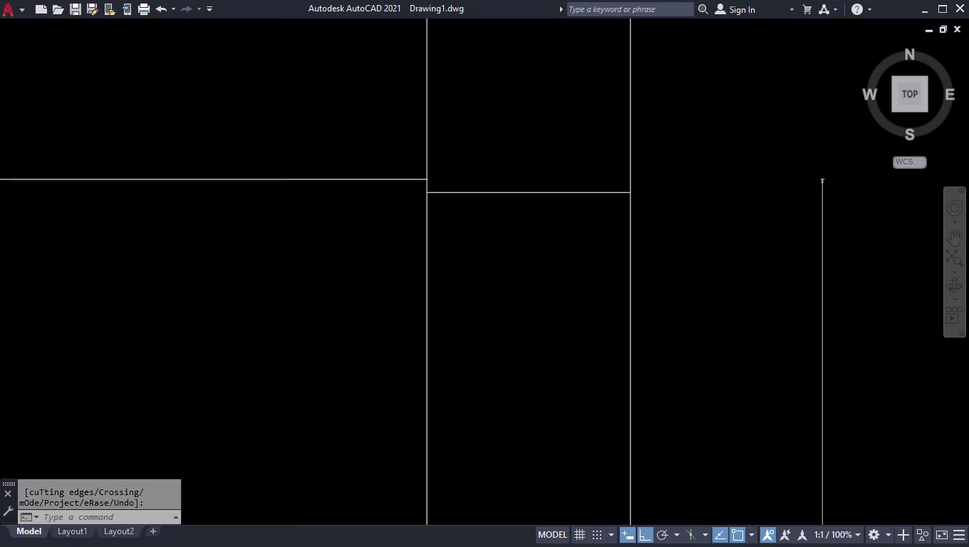
scroll(down, 3)
scroll(down, 3)
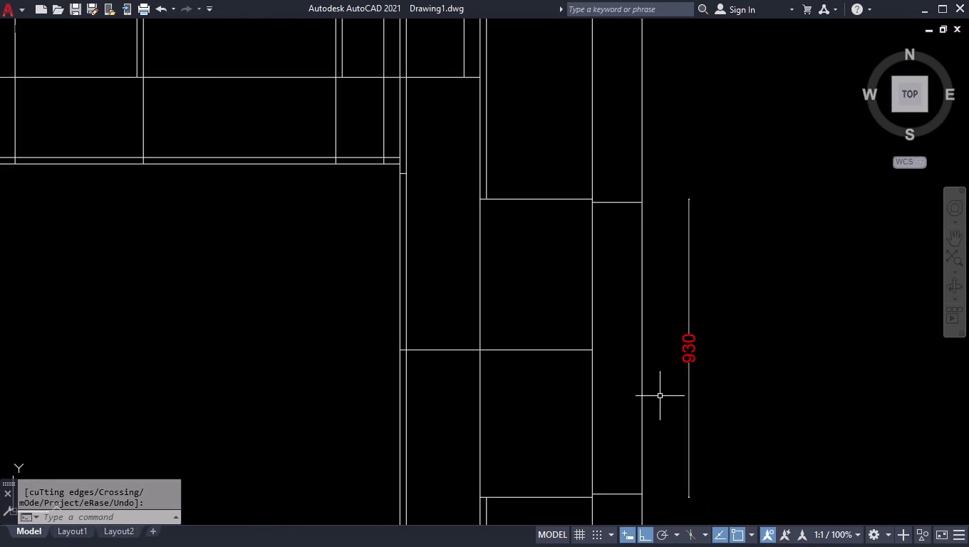
text(co)
key(Return)
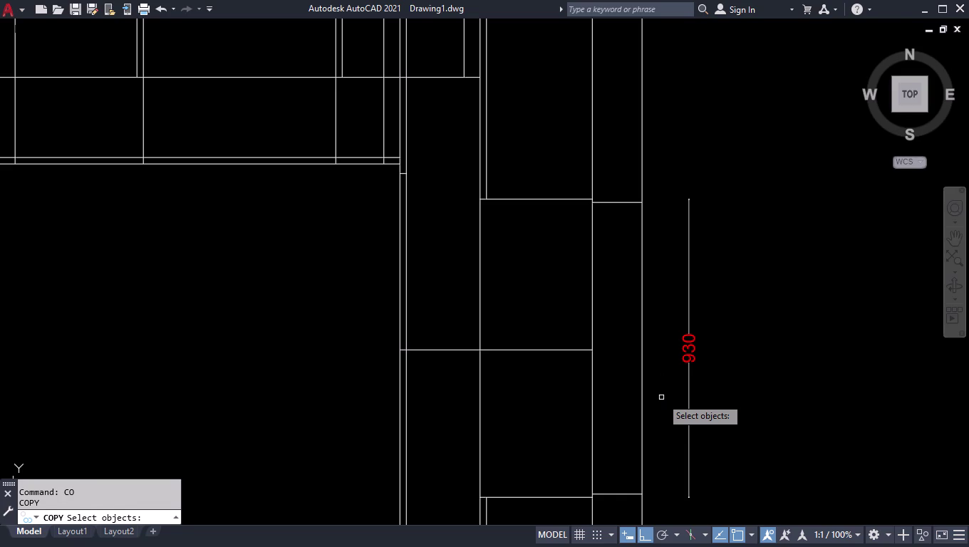
Restore the full workspace panels and start the ARRAY command.
key(ctrl+0)
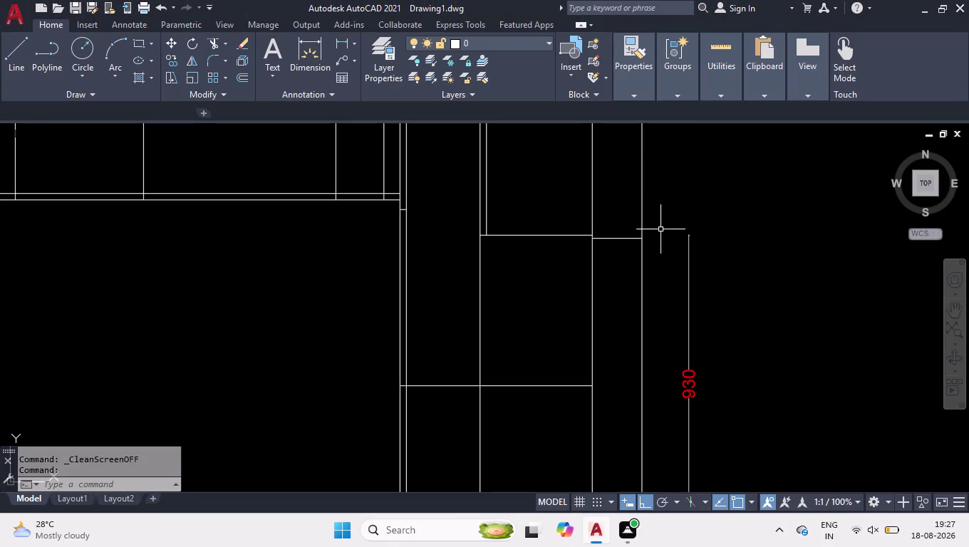
scroll(down, 3)
scroll(up, 3)
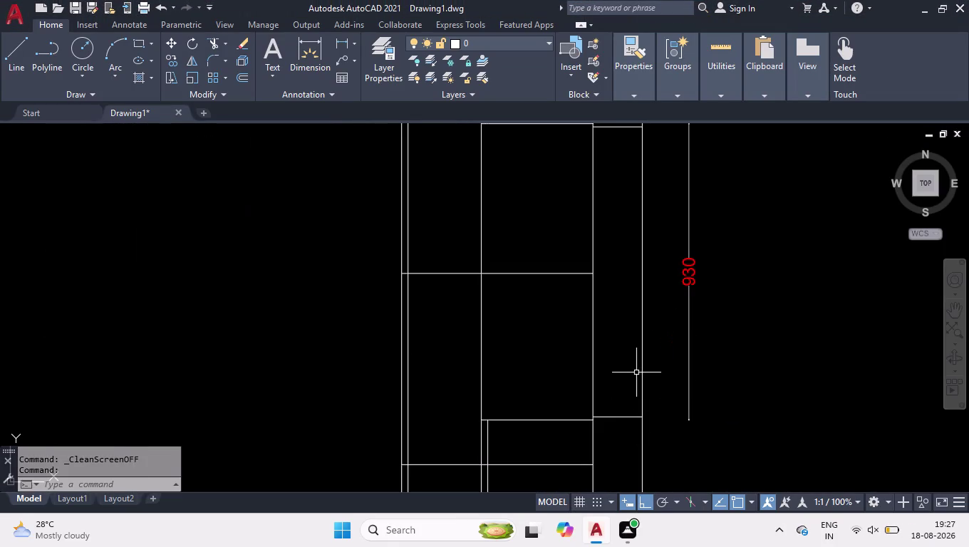
text(ar)
key(Return)
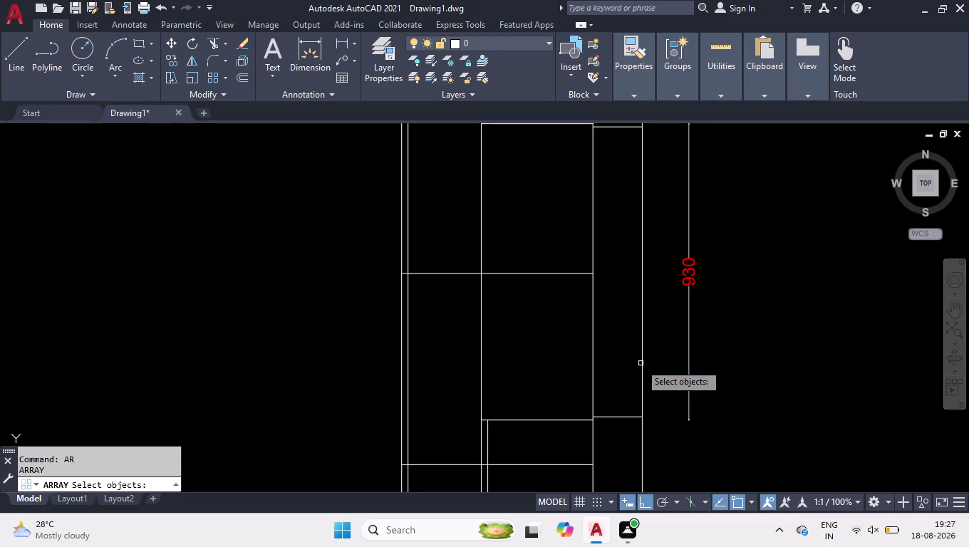
Make a rectangular array of the cabinet edge line with a single row.
click(644, 357)
key(Return)
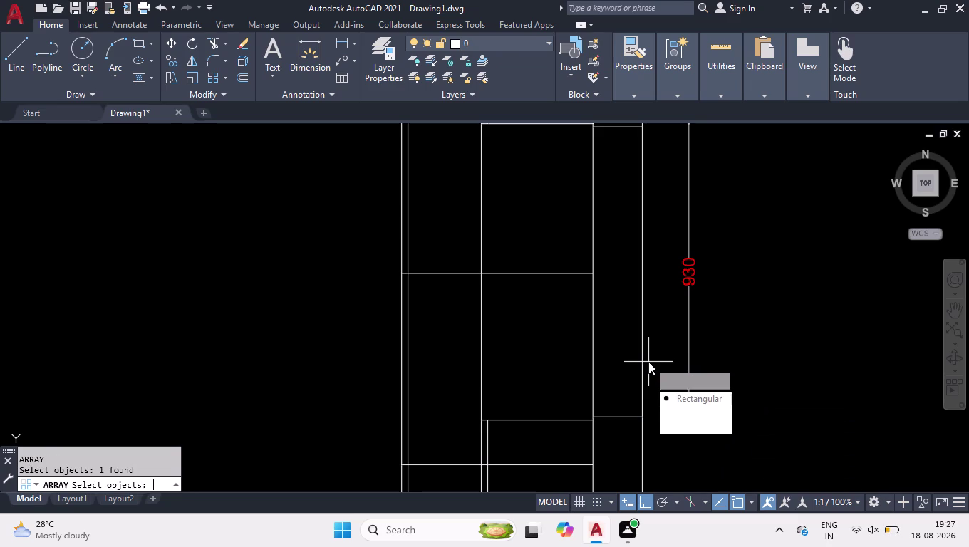
key(Return)
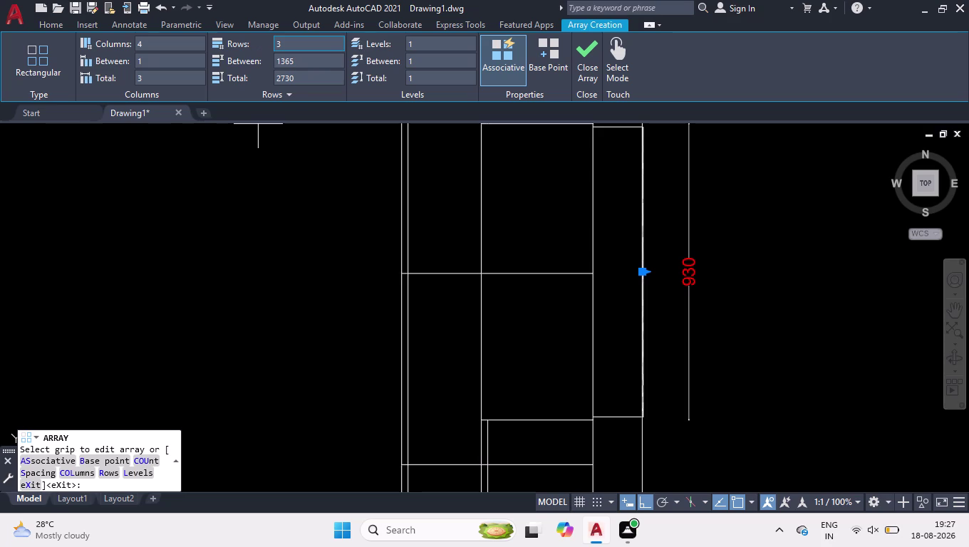
drag(285, 45, 255, 46)
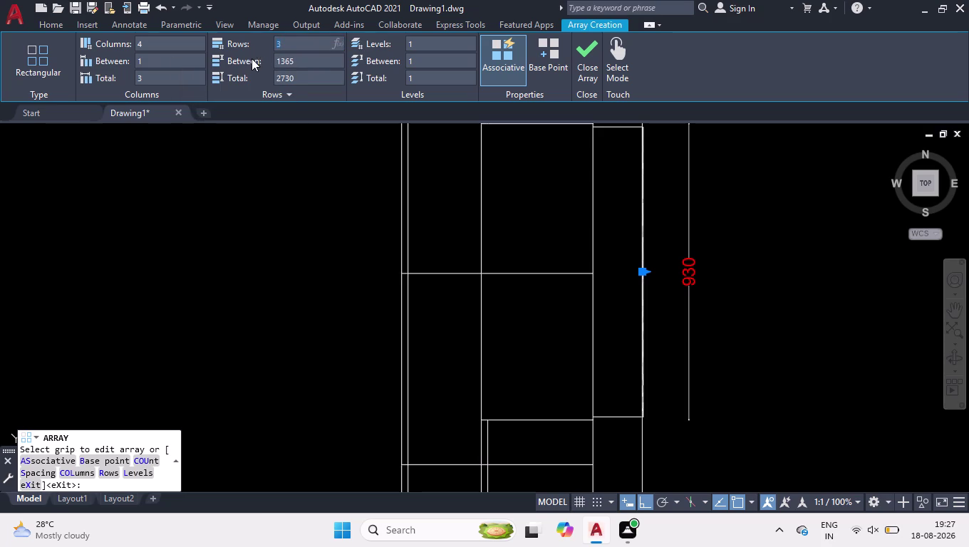
key(1)
key(Return)
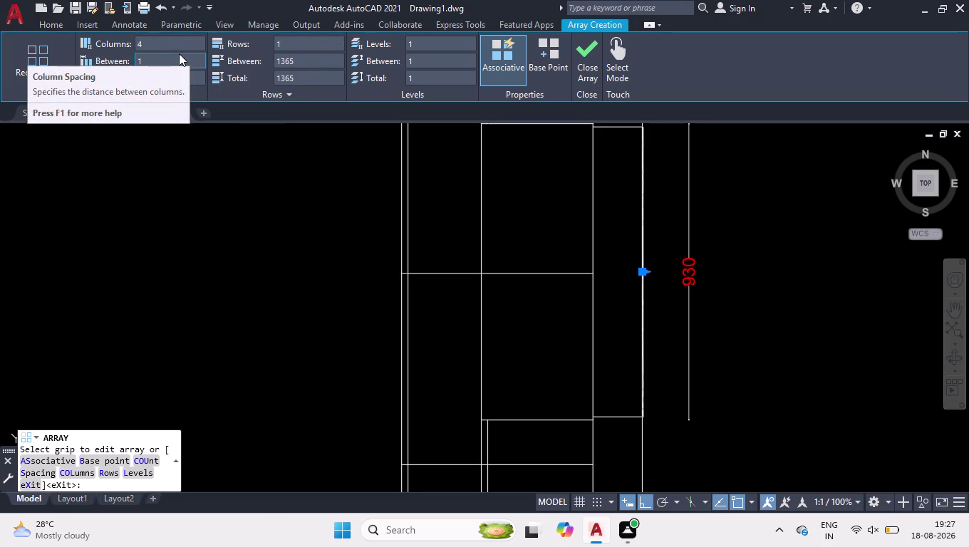
Give the array four columns spaced 1 unit apart and close it.
click(182, 65)
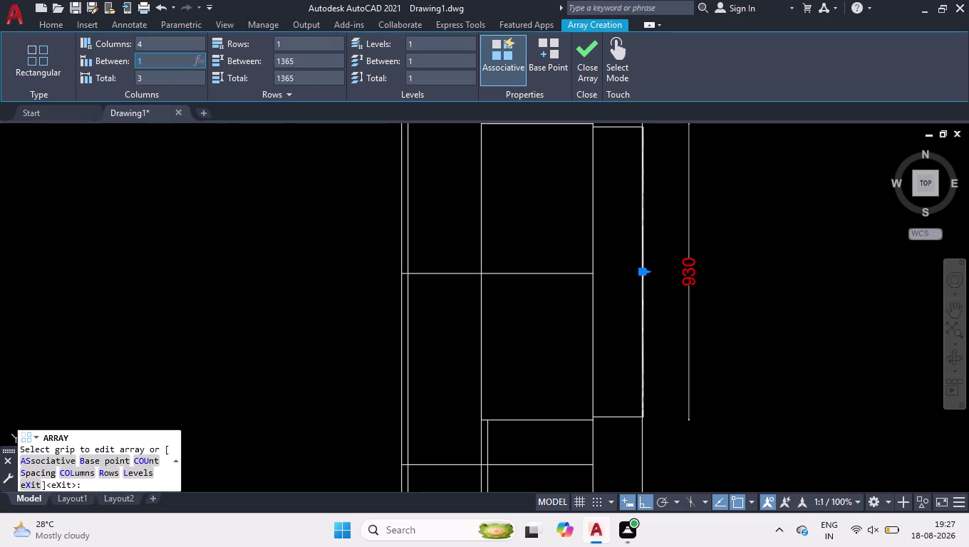
scroll(down, 3)
scroll(down, 3)
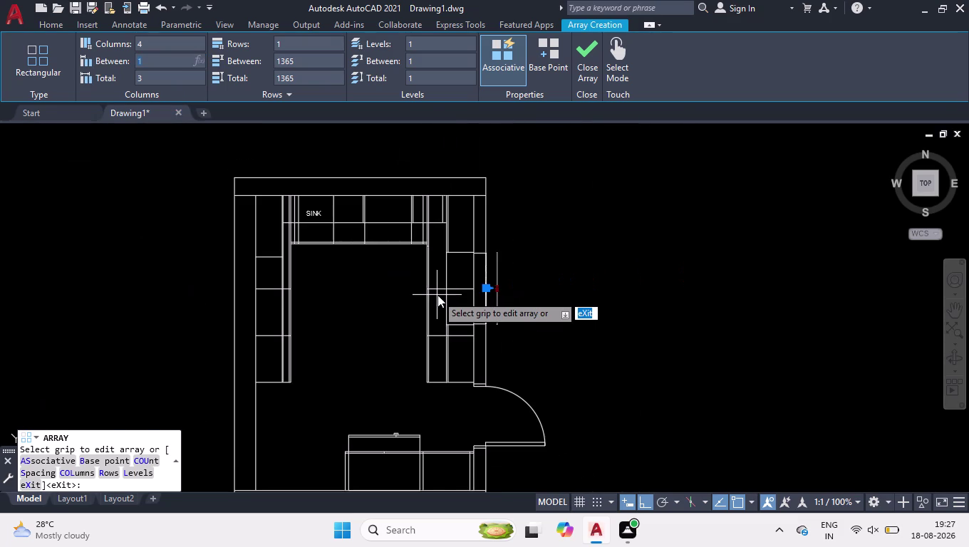
scroll(up, 3)
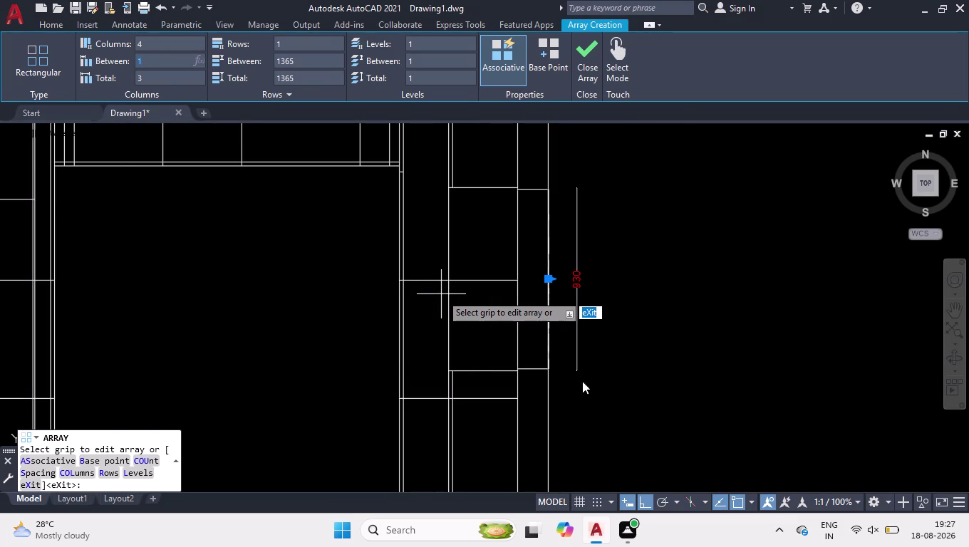
scroll(up, 3)
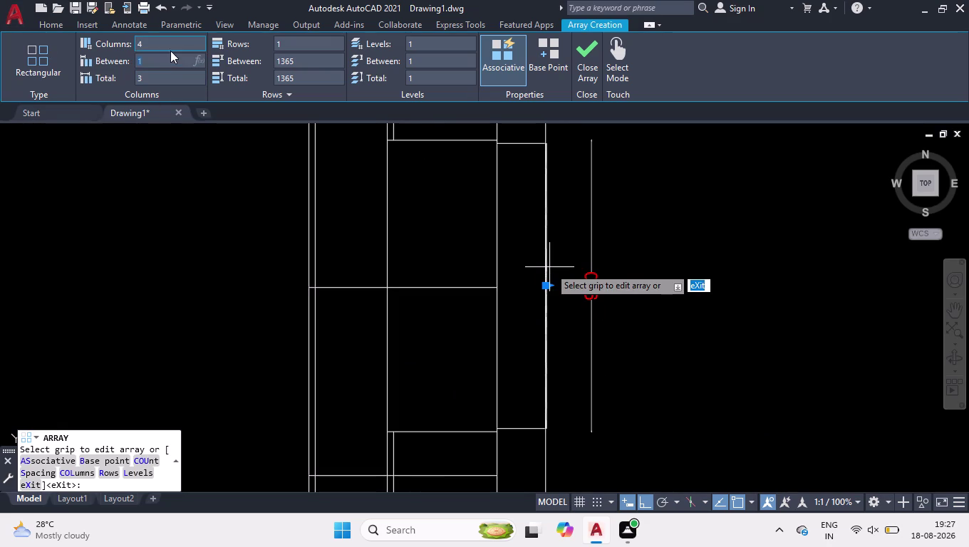
key(Return)
click(170, 55)
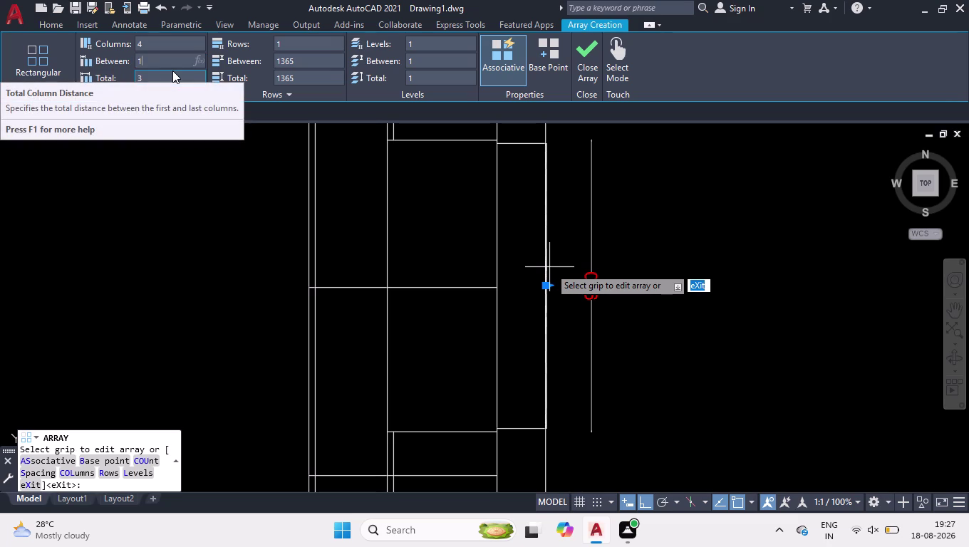
key(Return)
click(588, 55)
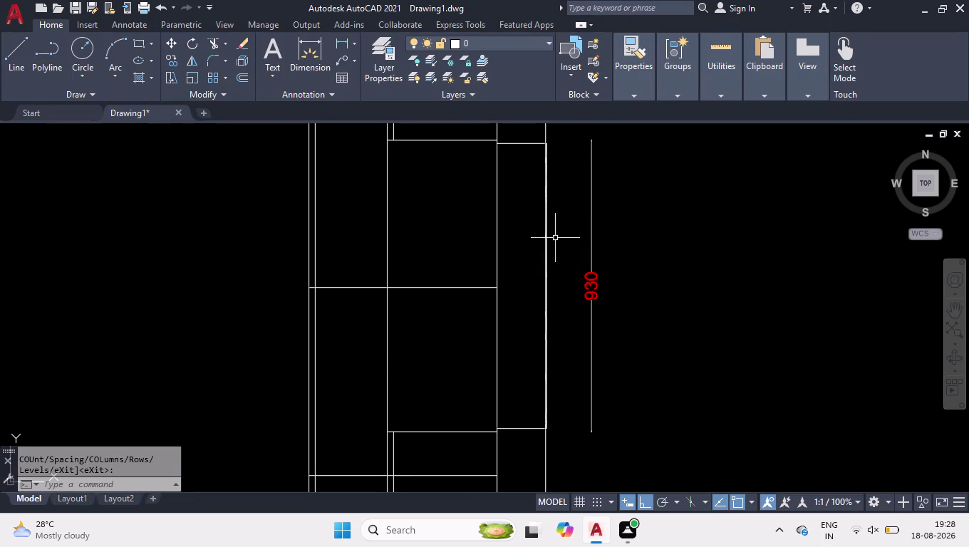
Zoom in and delete the unwanted arrayed lines.
scroll(up, 3)
scroll(up, 3)
scroll(up, 3)
scroll(down, 3)
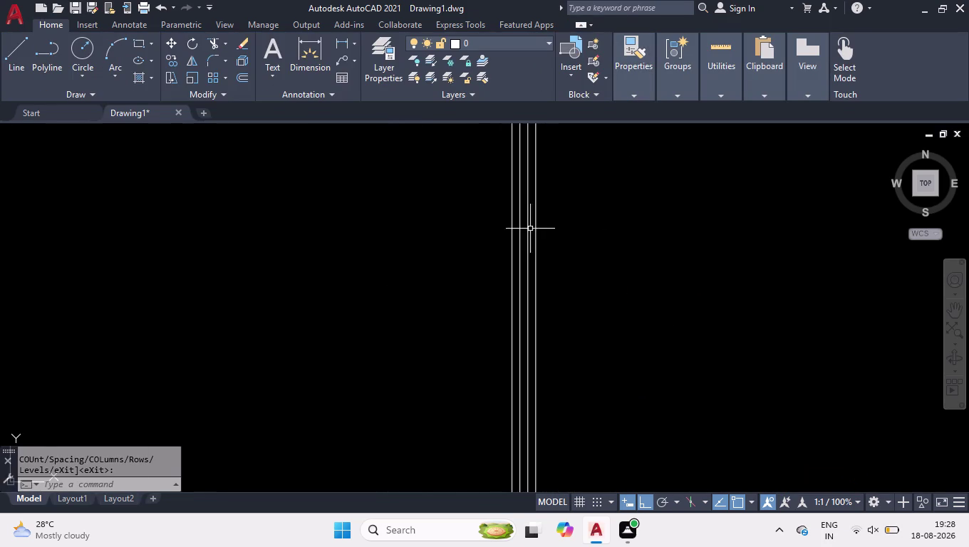
scroll(down, 3)
scroll(down, 3)
scroll(down, 3)
scroll(down, 3)
scroll(down, 3)
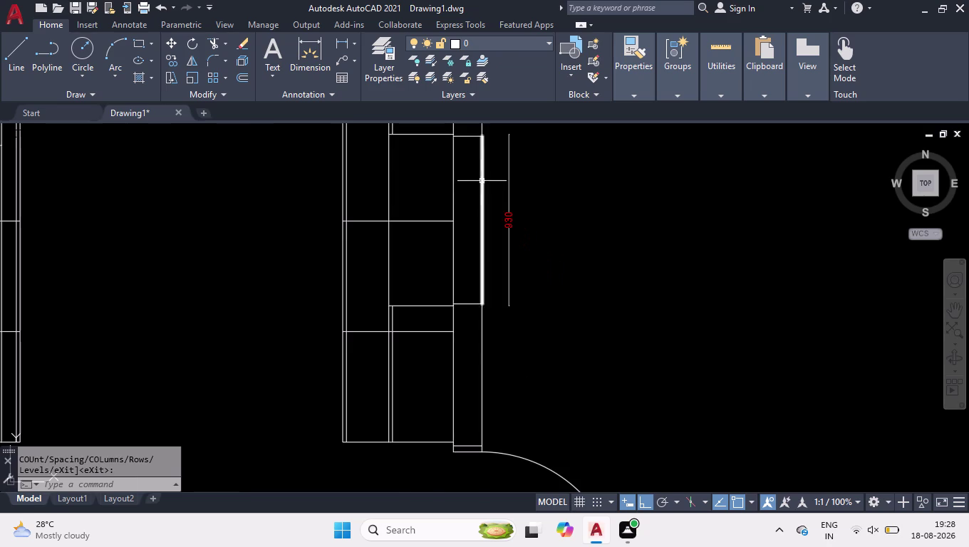
scroll(up, 3)
scroll(up, 3)
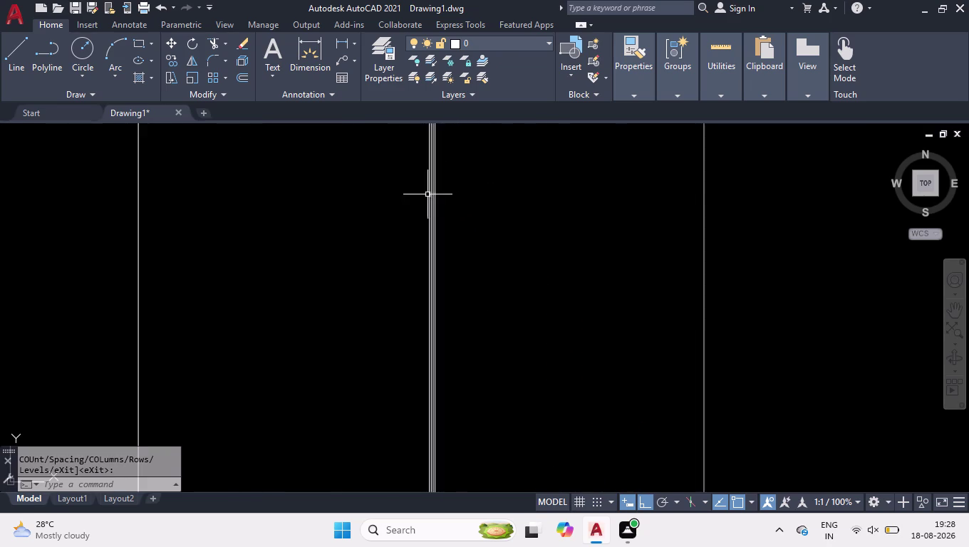
scroll(up, 3)
click(441, 193)
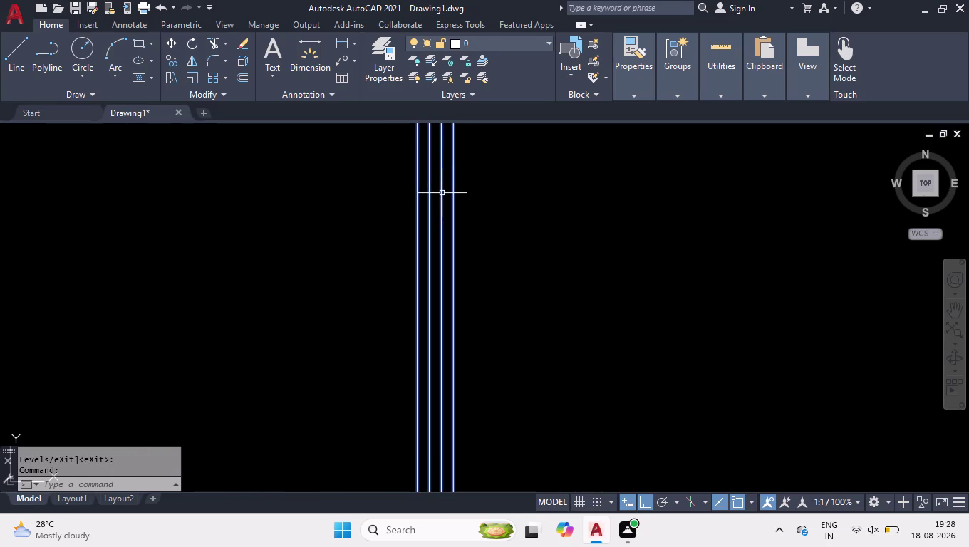
key(Delete)
Start the LINE command with the L alias beside the narrow cabinet.
scroll(down, 3)
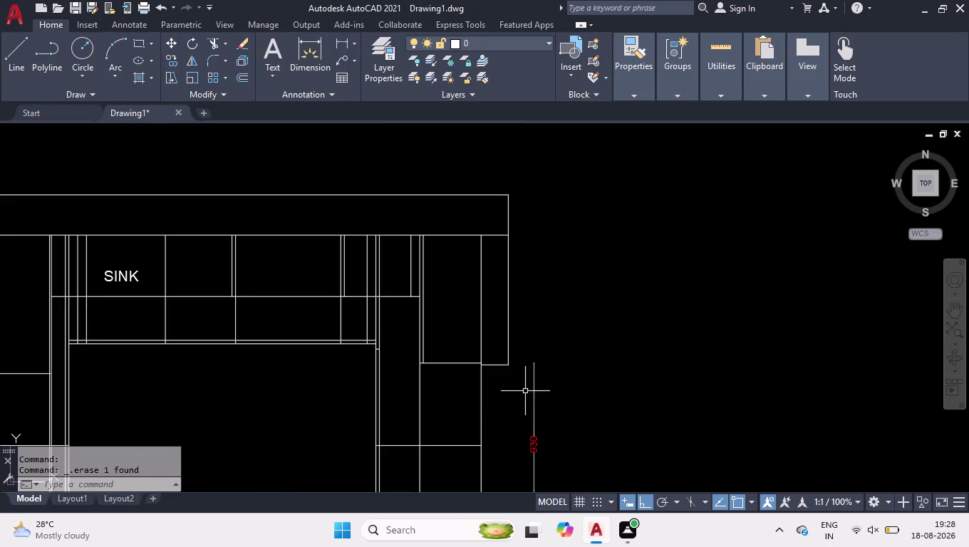
scroll(down, 3)
scroll(up, 3)
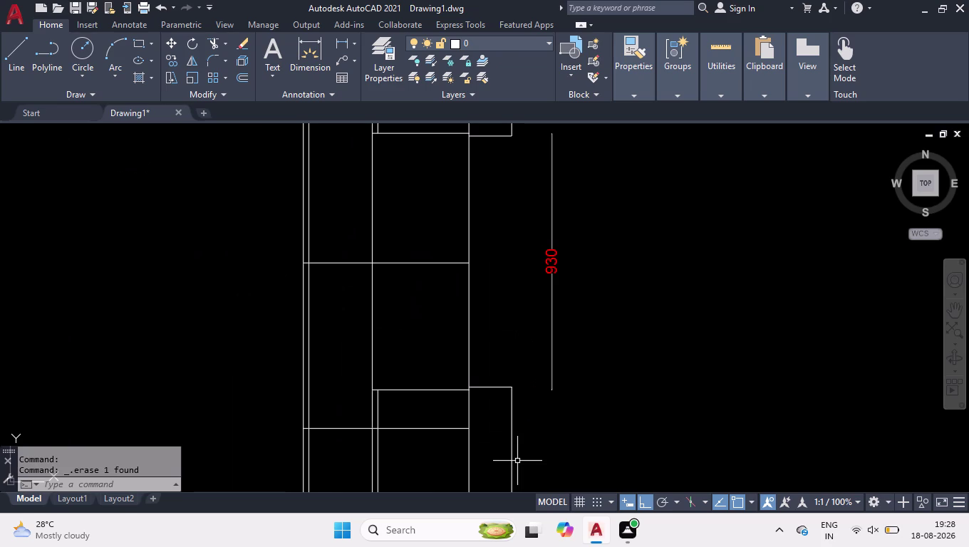
key(l)
key(Return)
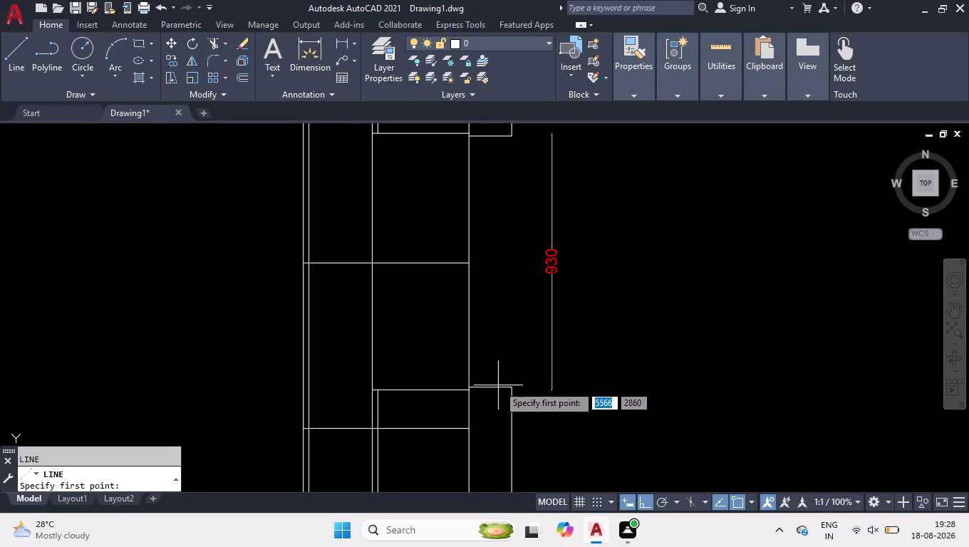
Draw a vertical line from the cabinet's bottom-right to top-right corner, then select it.
click(513, 390)
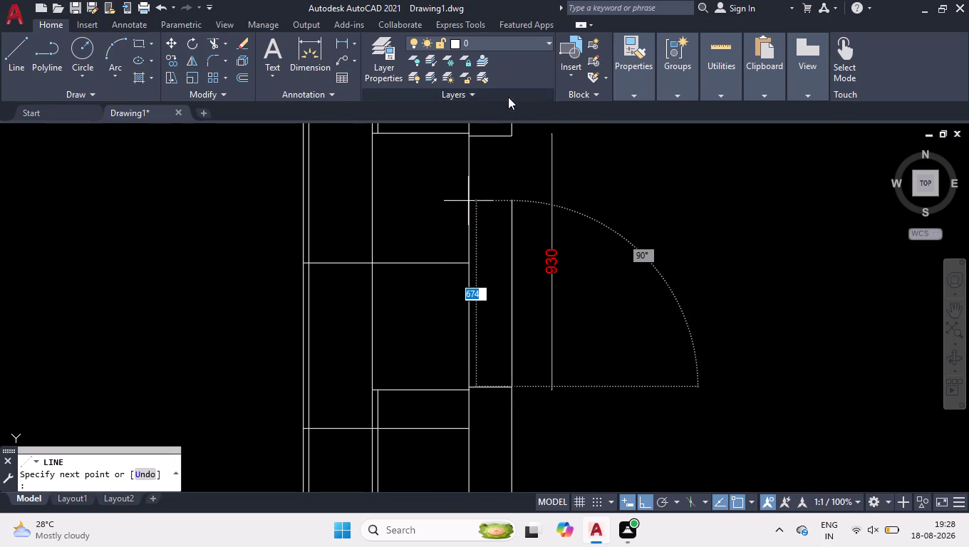
click(508, 136)
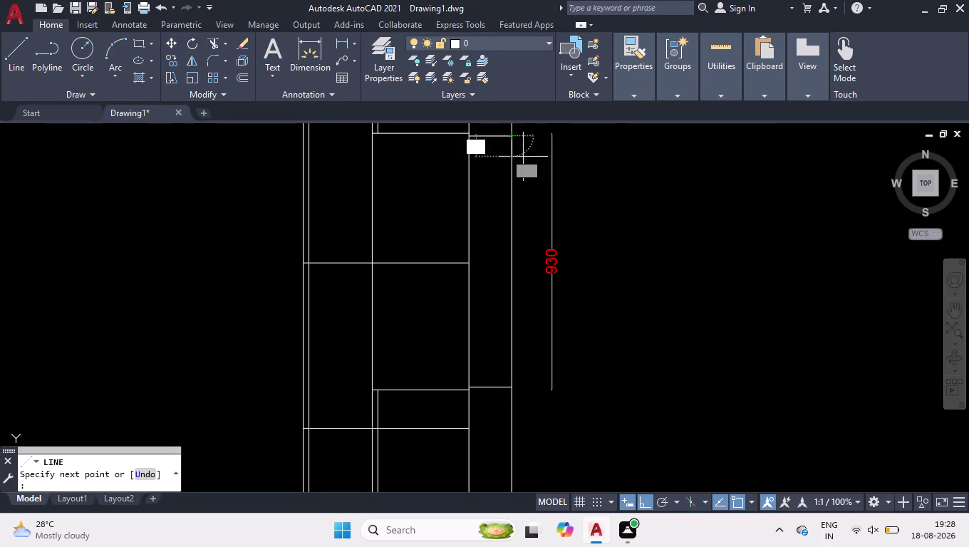
key(space)
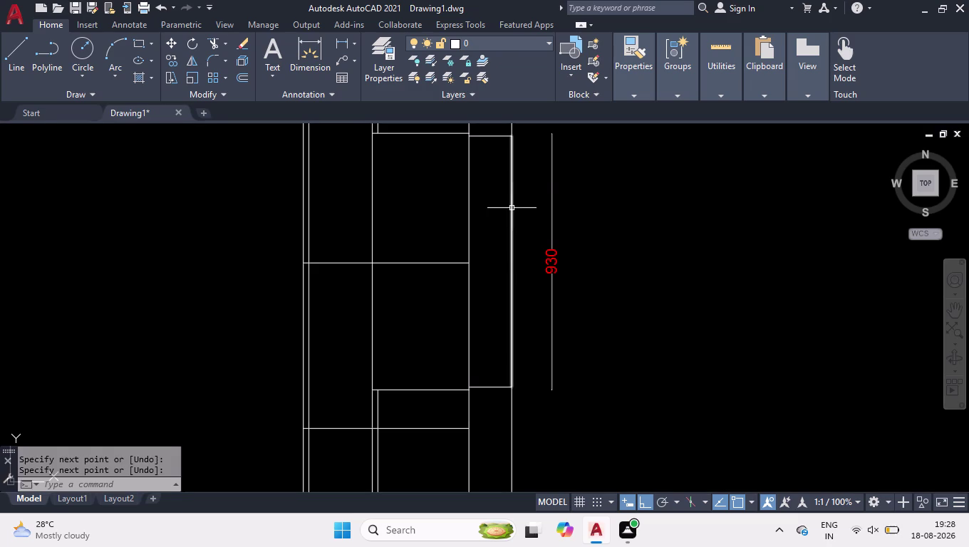
click(512, 208)
Copy the vertical line as a 4-item array fitted to the strip's left edge.
text(co)
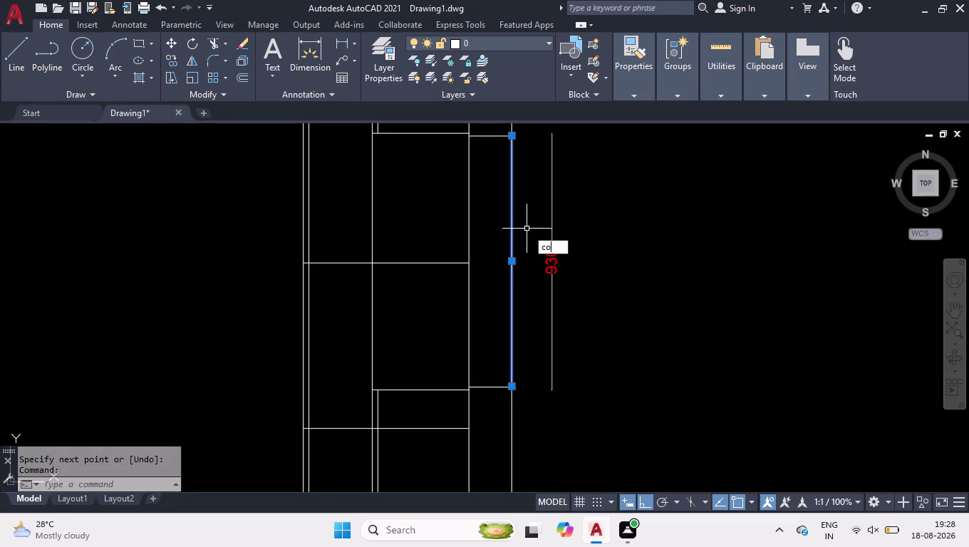
key(Return)
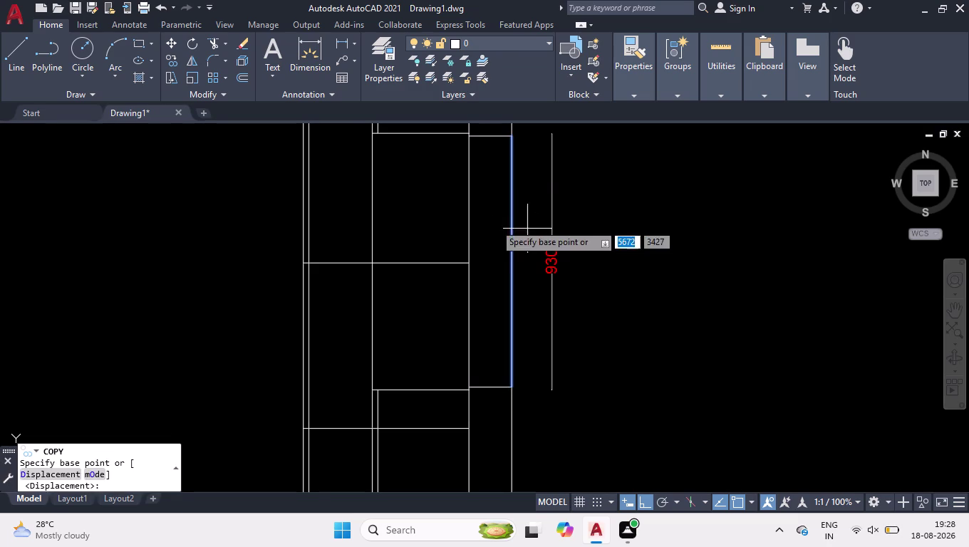
scroll(up, 3)
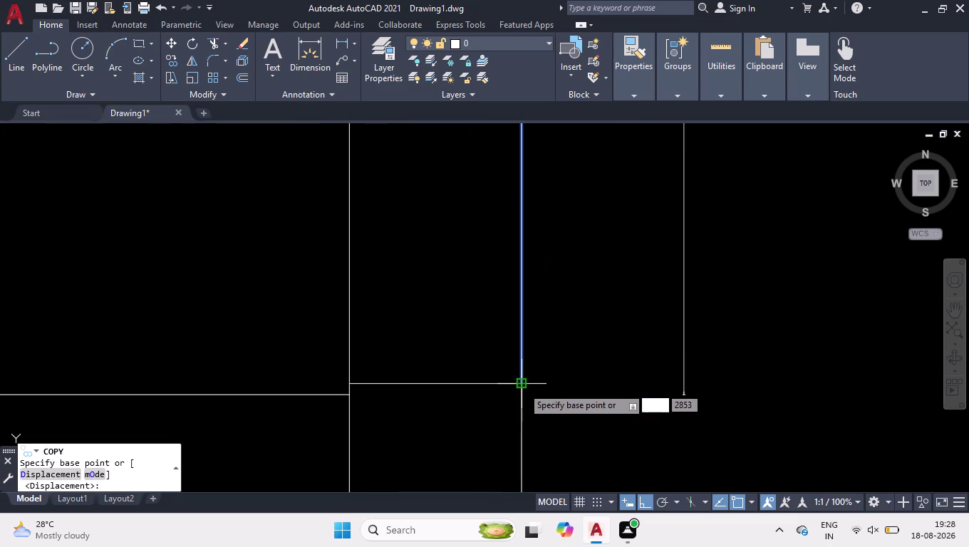
click(522, 387)
text(ar)
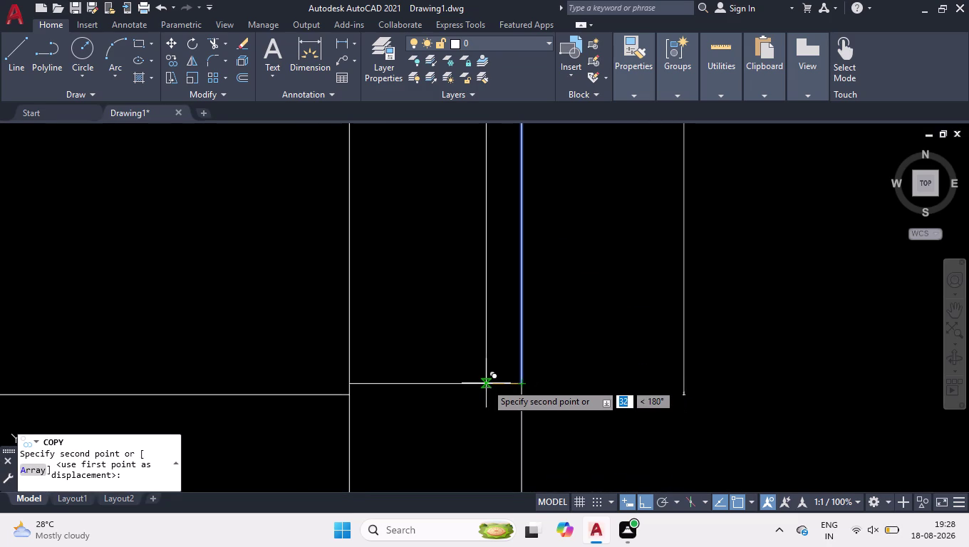
key(Return)
key(4)
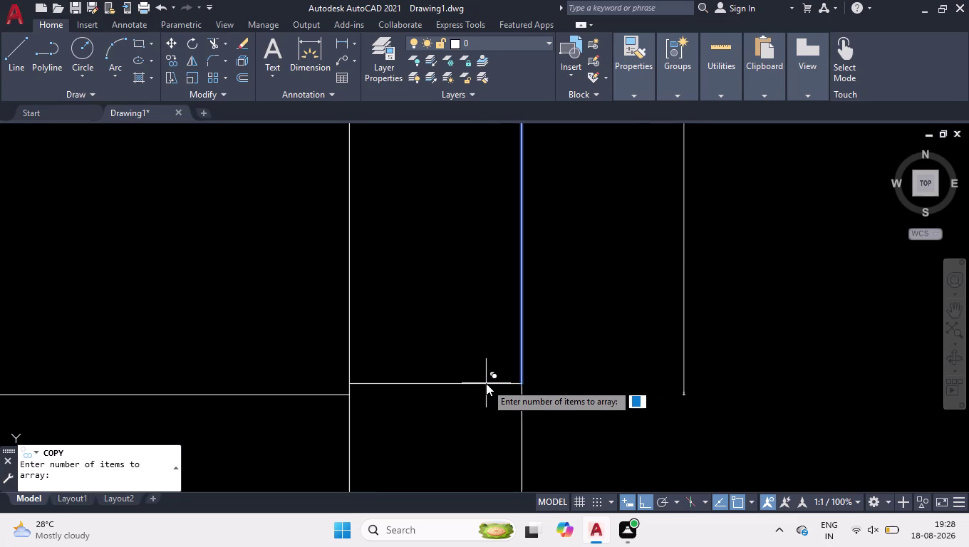
key(Return)
key(f)
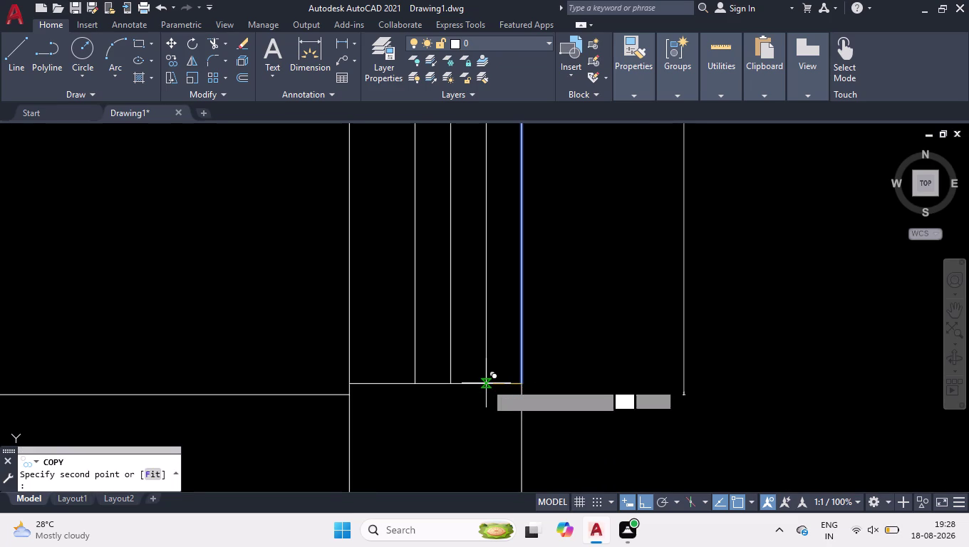
key(Return)
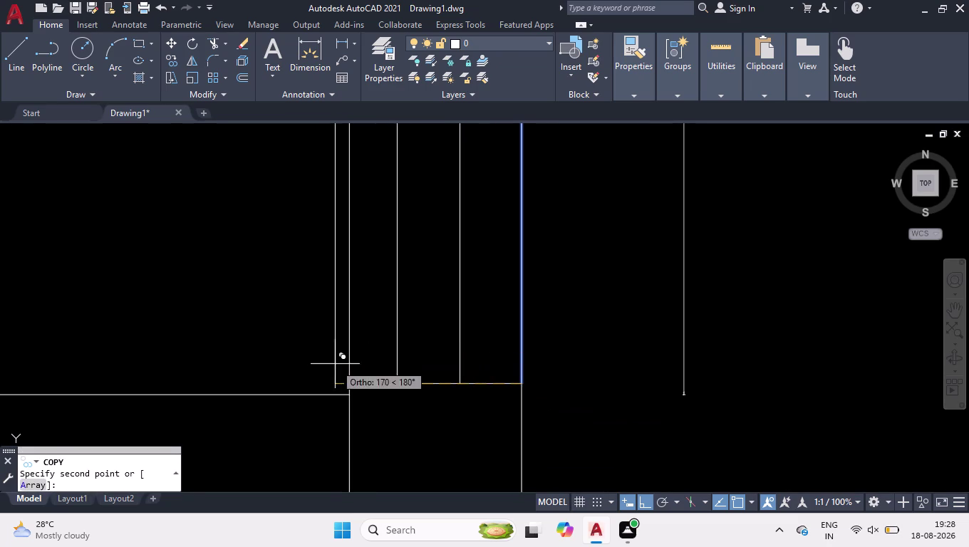
click(348, 386)
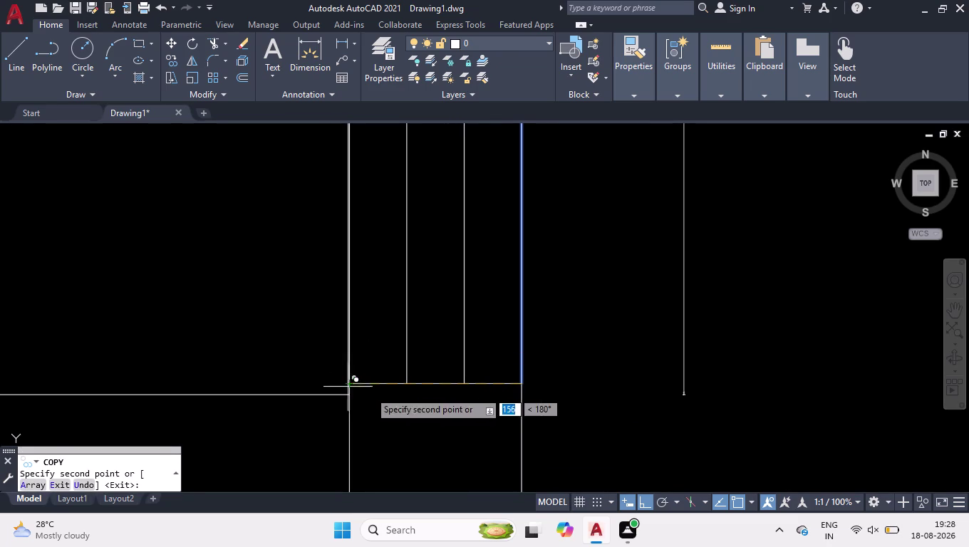
key(space)
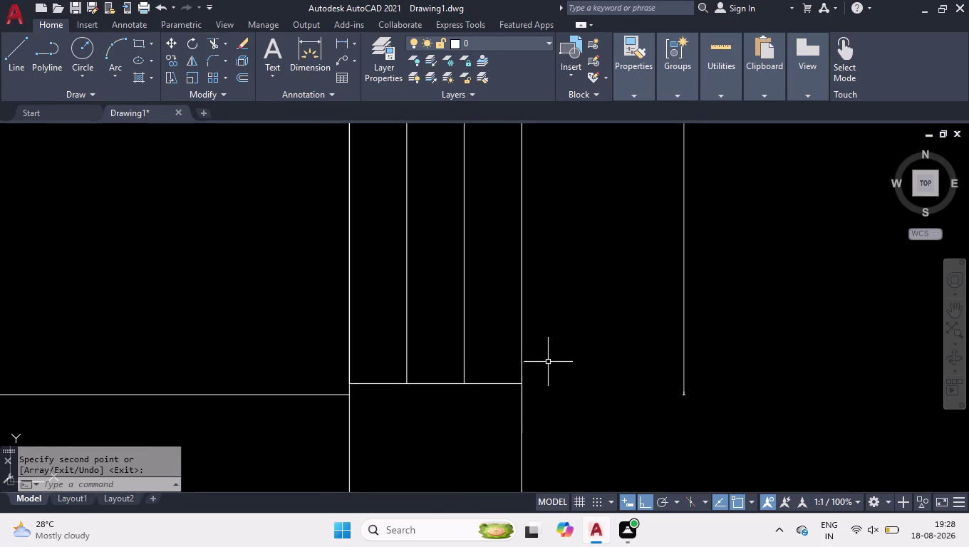
scroll(down, 3)
scroll(down, 3)
scroll(down, 3)
scroll(up, 3)
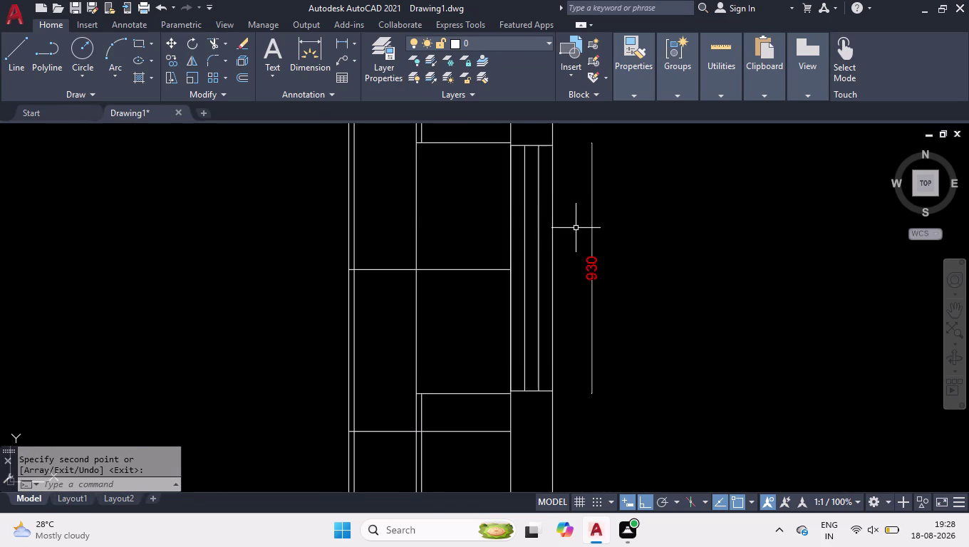
Select the strip's vertical lines and bottom edge, and show their Properties.
click(570, 226)
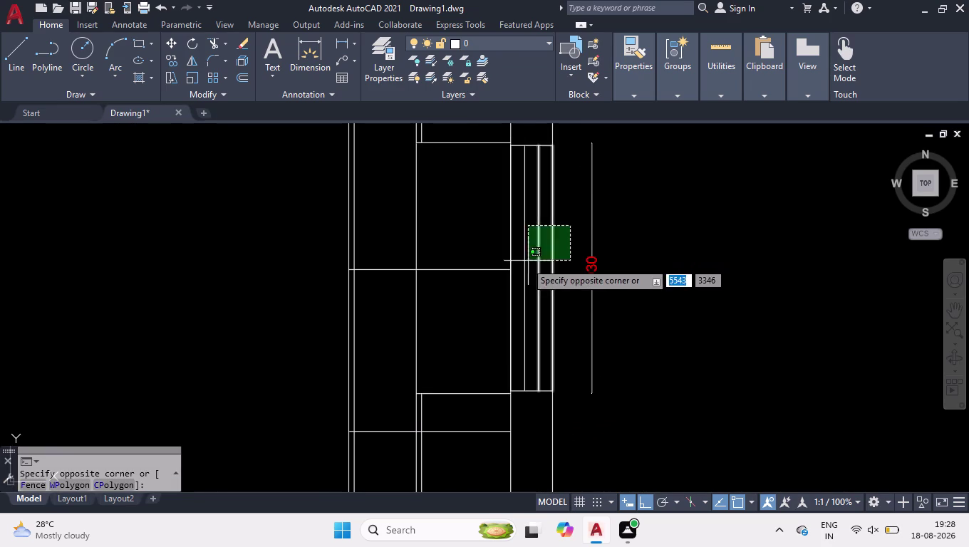
click(518, 268)
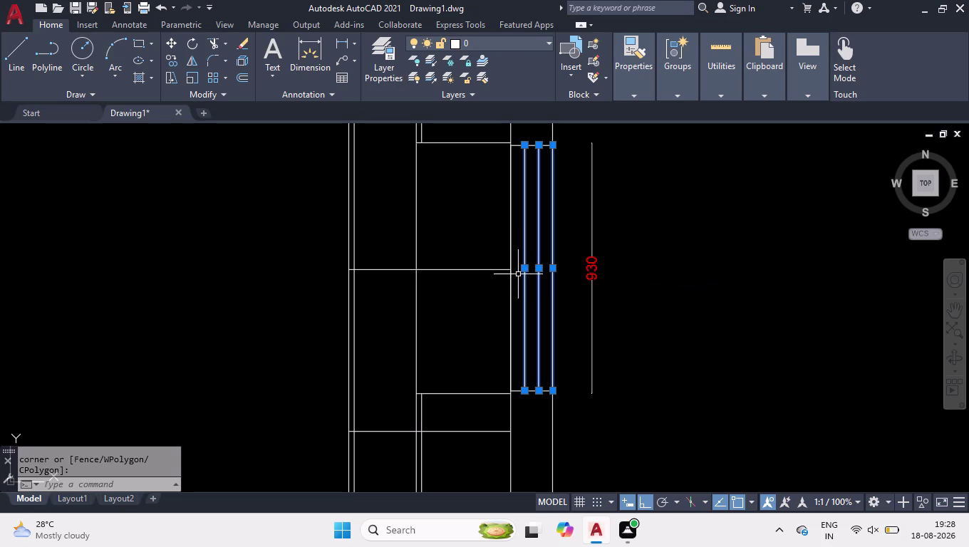
scroll(up, 3)
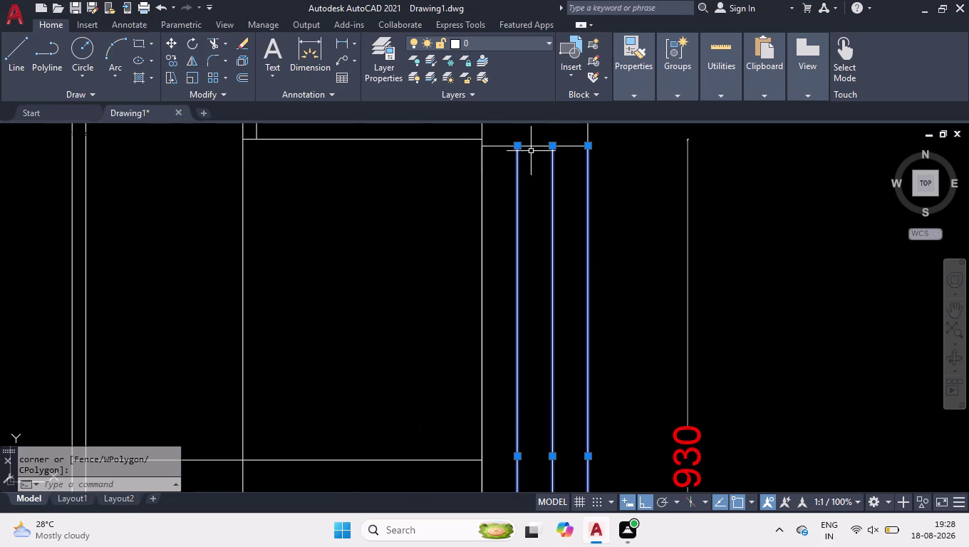
click(538, 144)
scroll(down, 3)
scroll(up, 3)
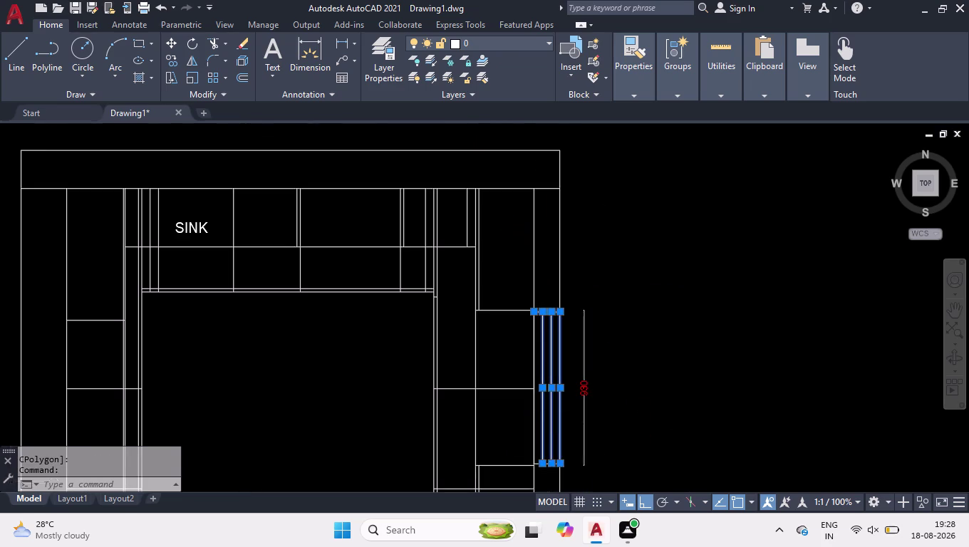
scroll(up, 3)
click(510, 343)
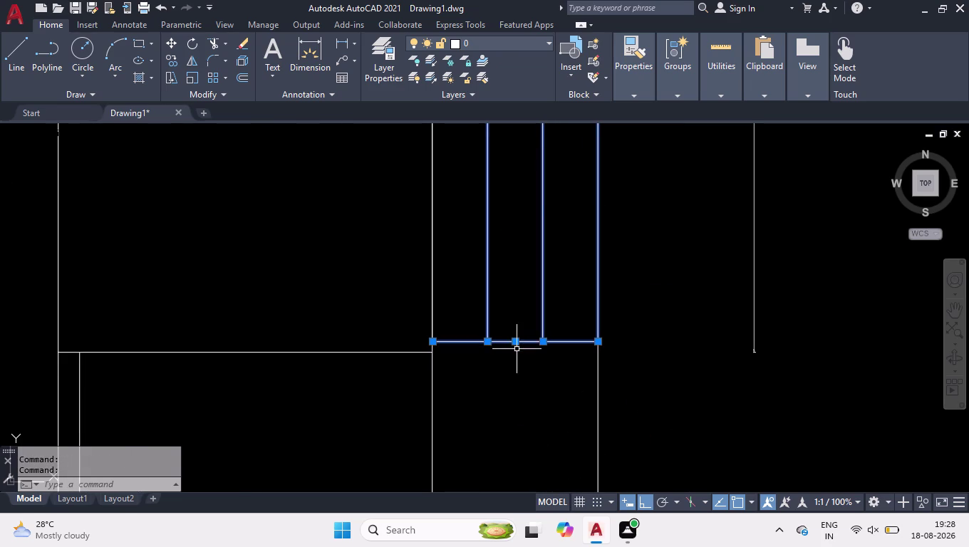
key(ctrl+1)
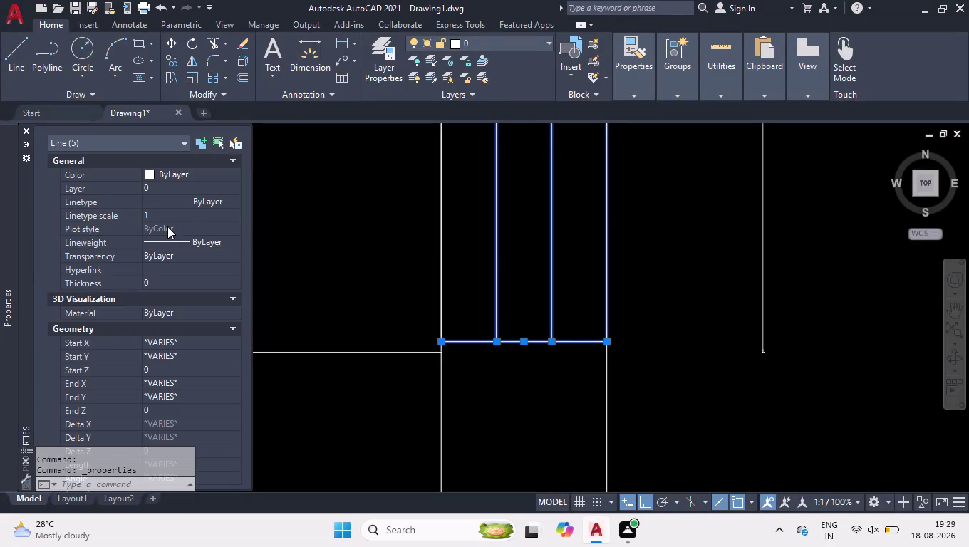
Set the five strip lines' colour to Blue and close the Properties palette.
click(183, 171)
click(193, 173)
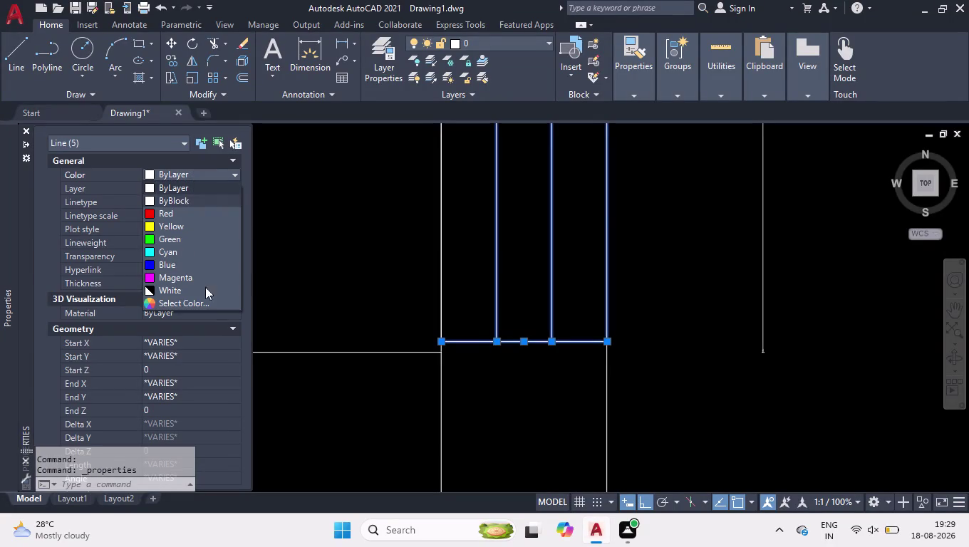
click(191, 263)
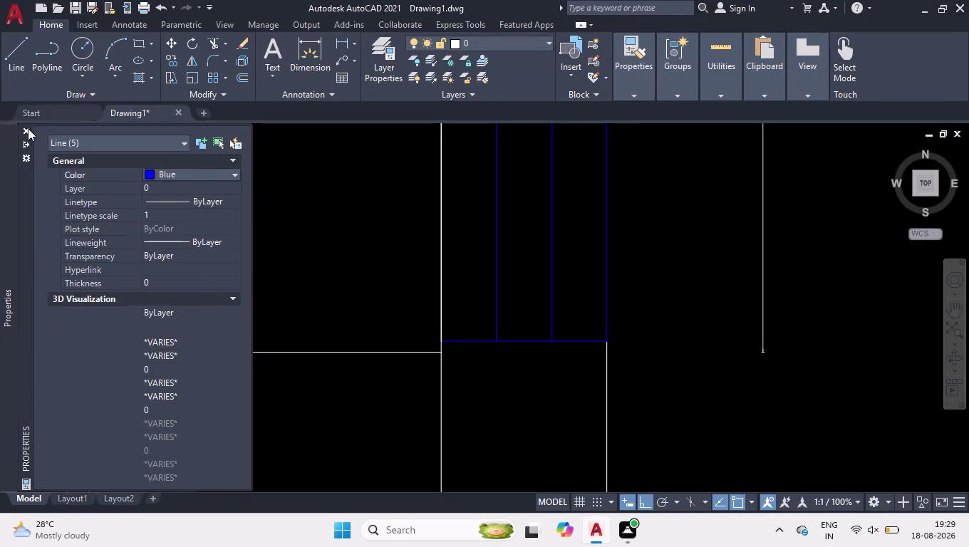
click(26, 131)
scroll(down, 3)
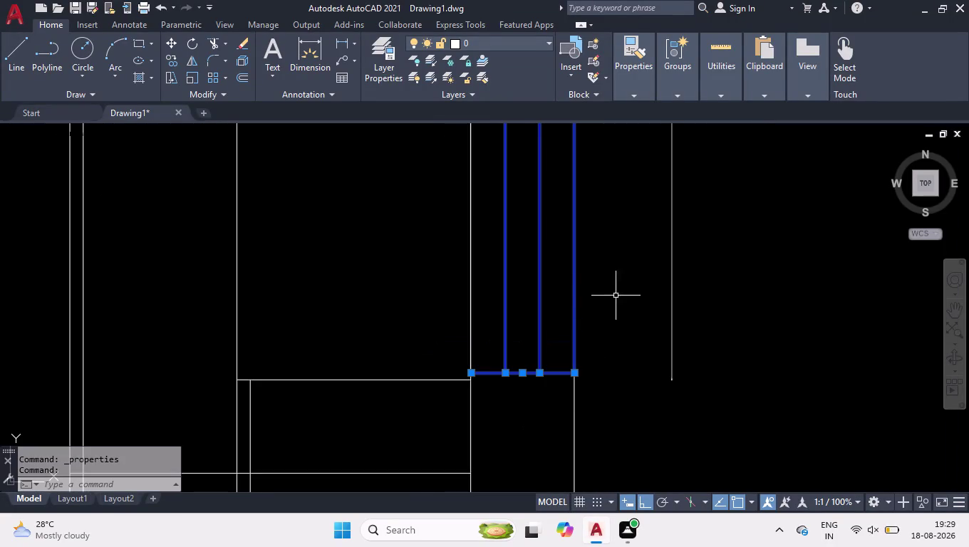
click(604, 284)
Erase the 930 dimension beside the strip.
click(475, 386)
scroll(down, 3)
scroll(up, 3)
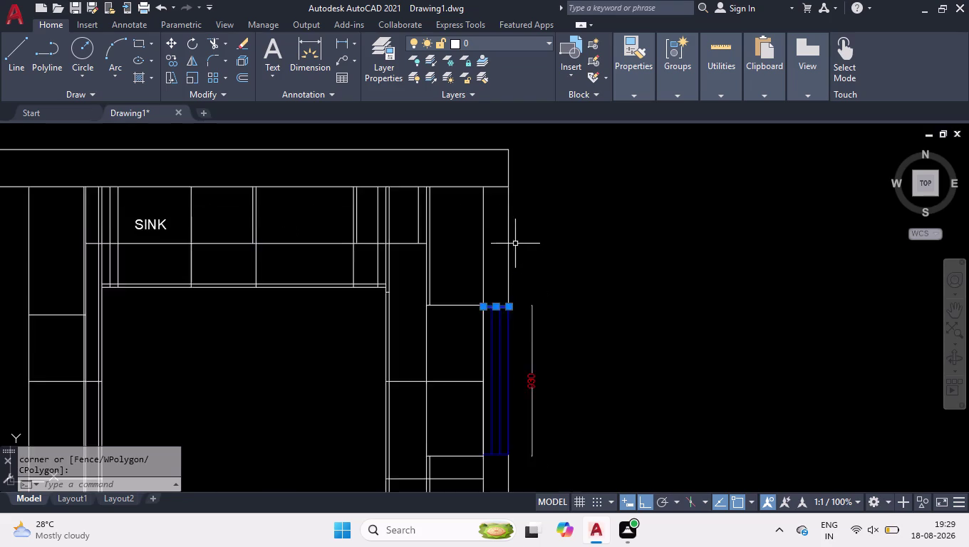
scroll(up, 3)
click(523, 300)
click(473, 388)
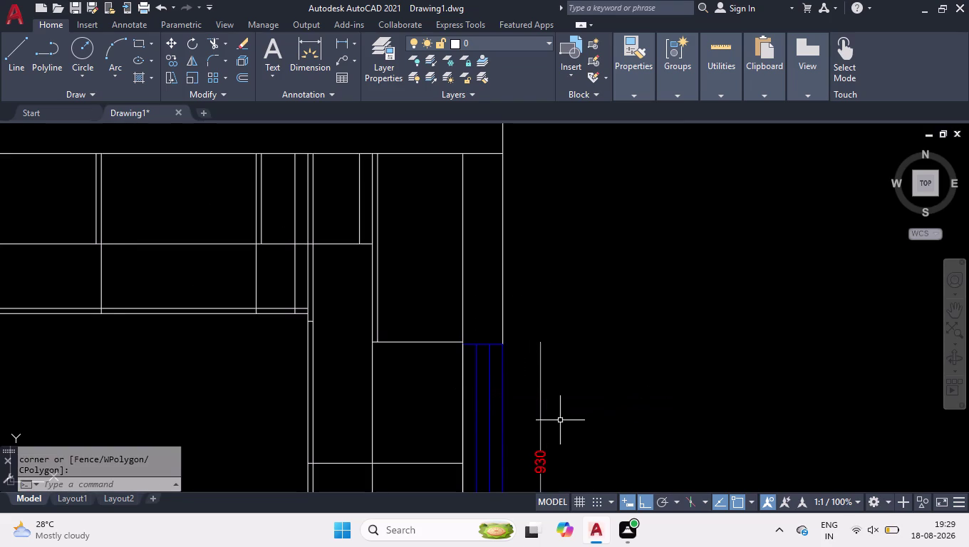
click(542, 425)
key(Delete)
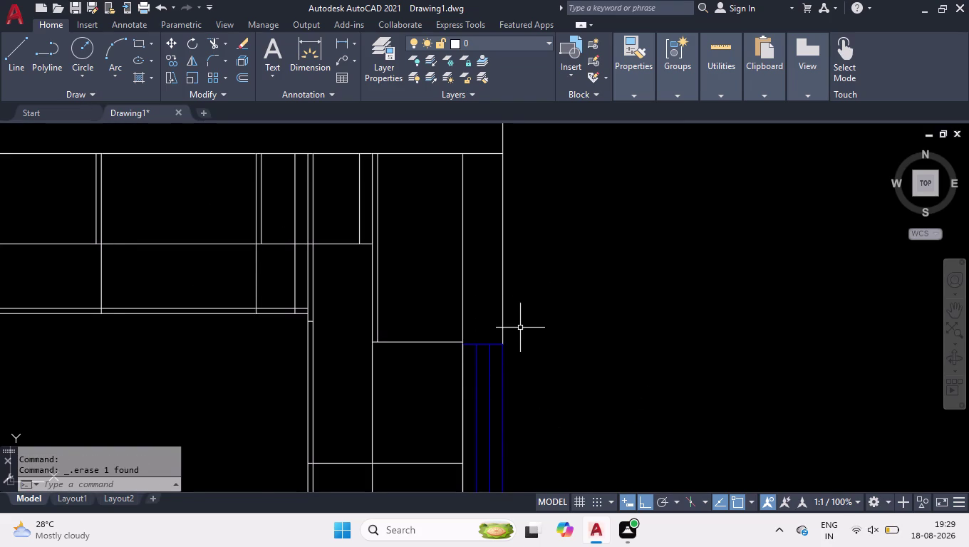
scroll(down, 3)
scroll(down, 3)
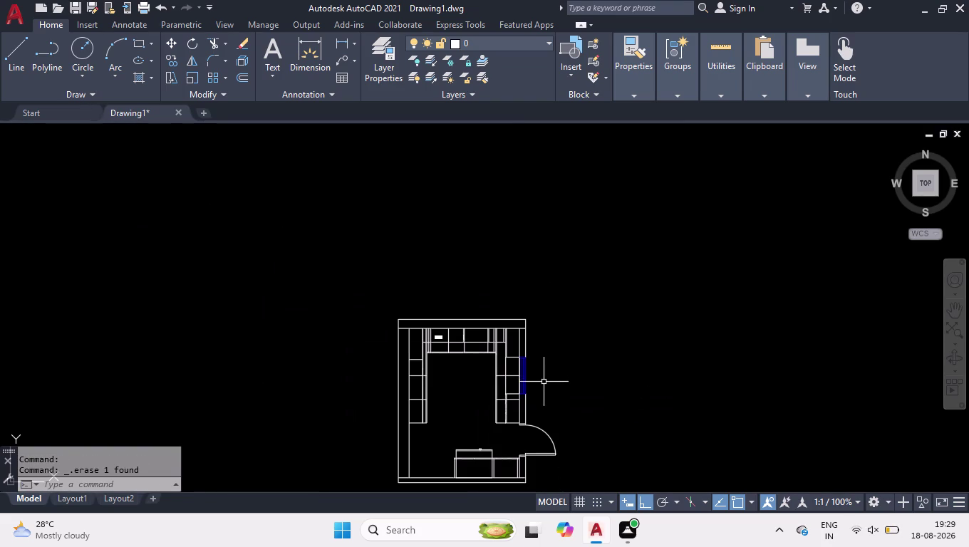
scroll(up, 3)
click(511, 265)
click(498, 409)
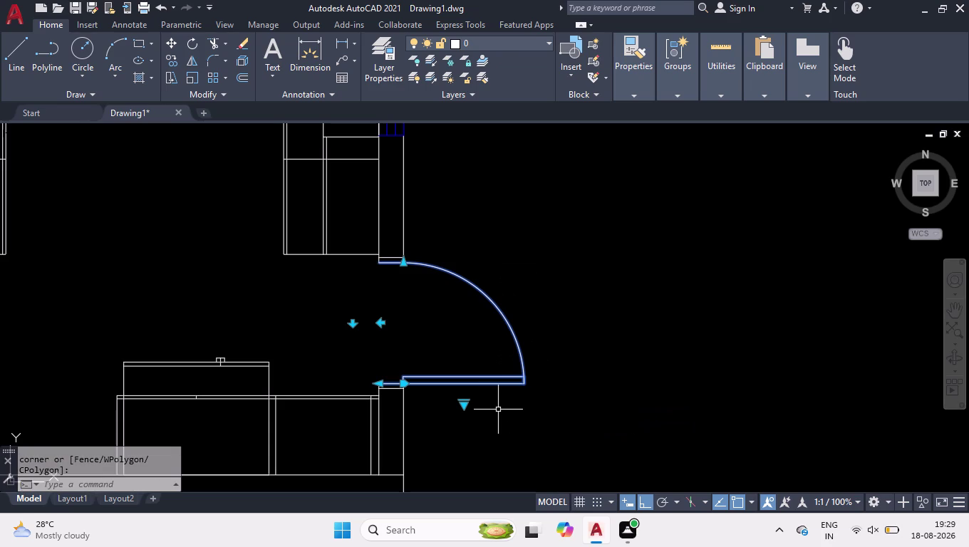
scroll(up, 3)
scroll(up, 3)
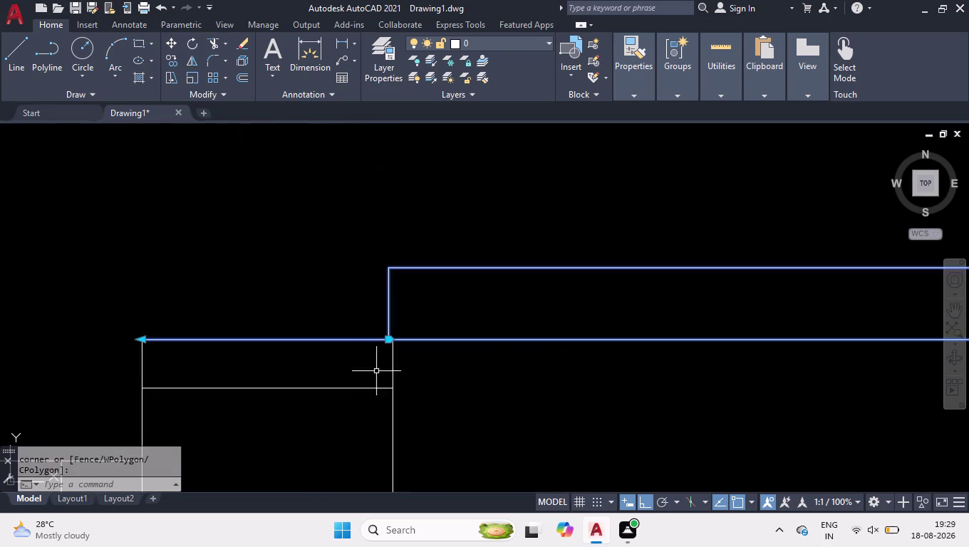
scroll(up, 3)
scroll(down, 3)
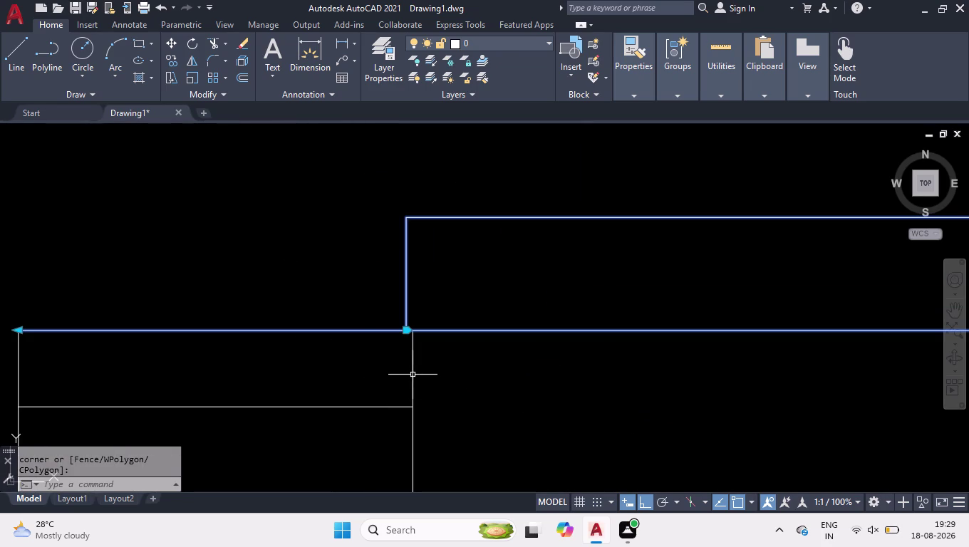
scroll(down, 3)
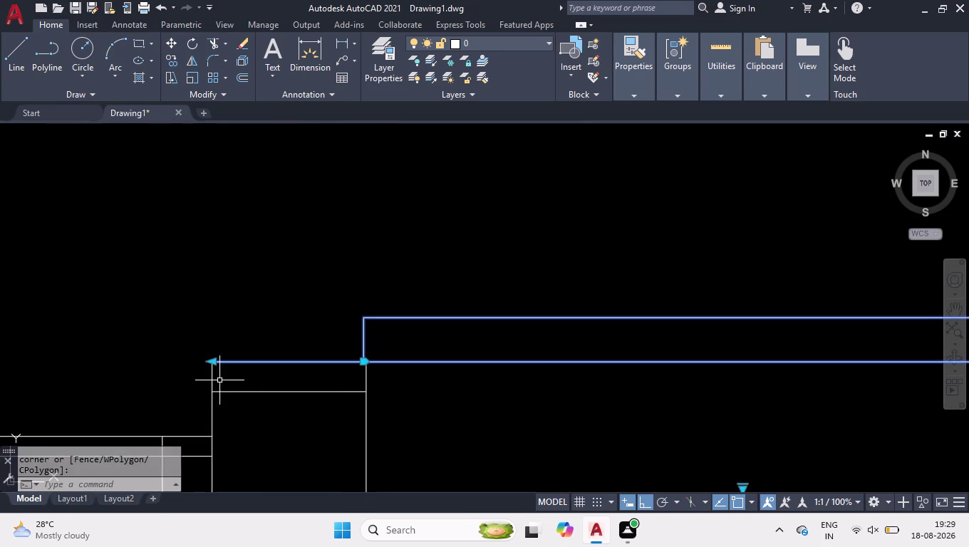
click(212, 378)
scroll(down, 3)
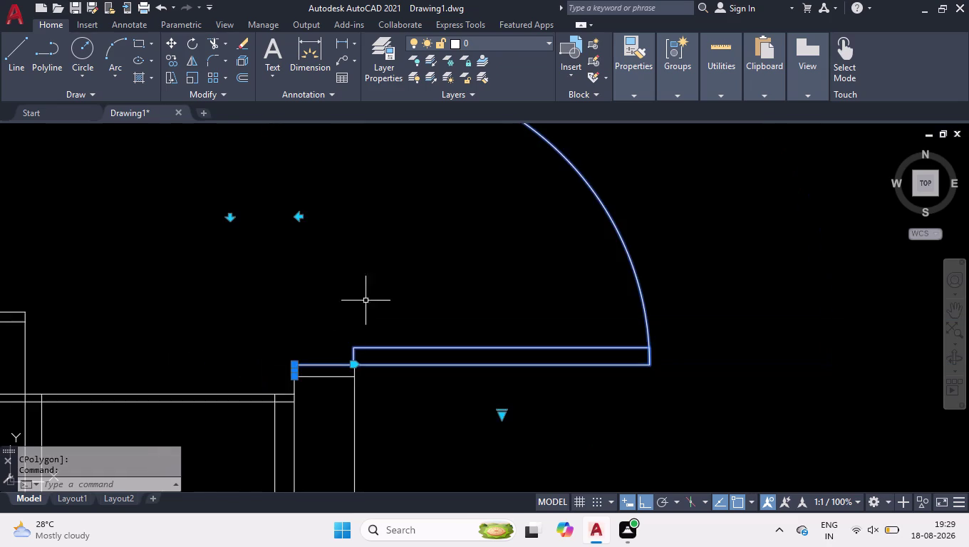
scroll(down, 3)
scroll(up, 3)
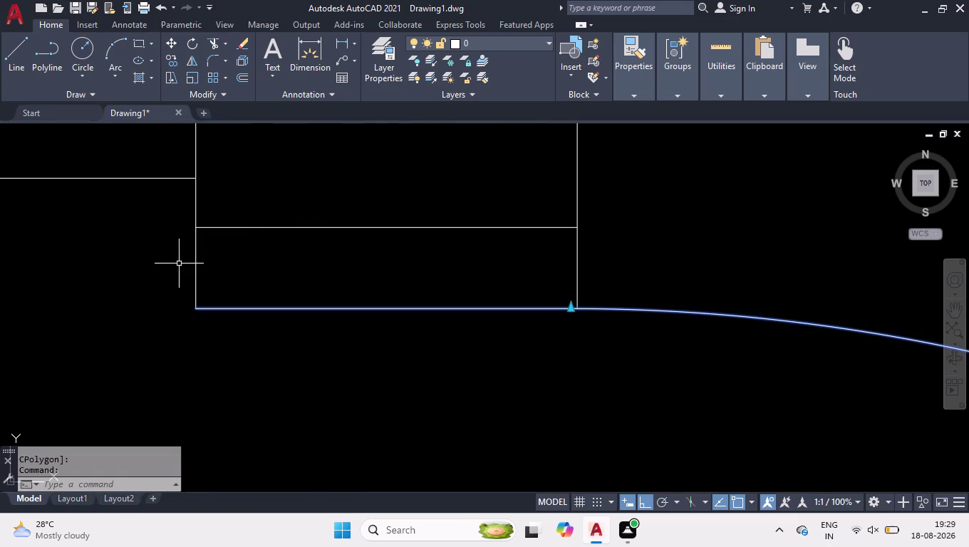
click(195, 262)
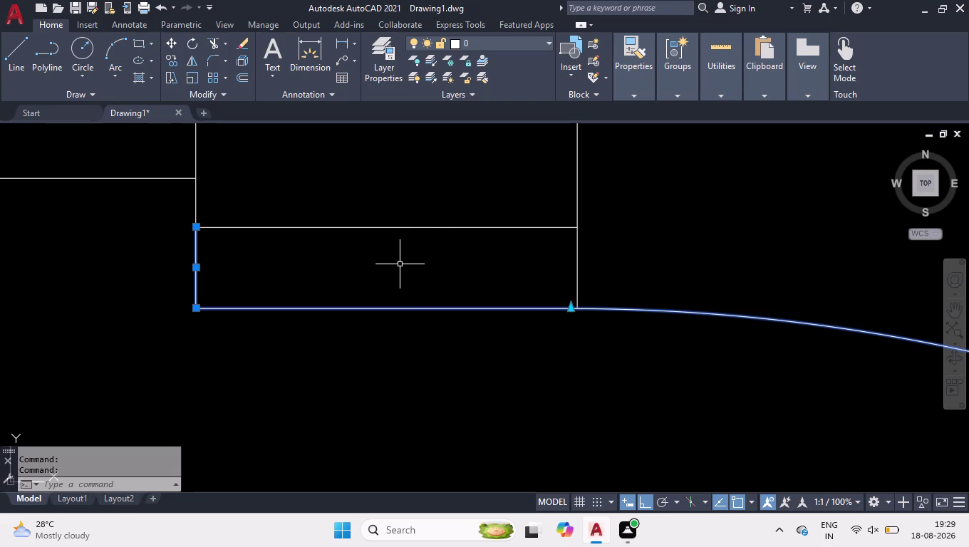
scroll(down, 3)
scroll(down, 3)
scroll(down, 3)
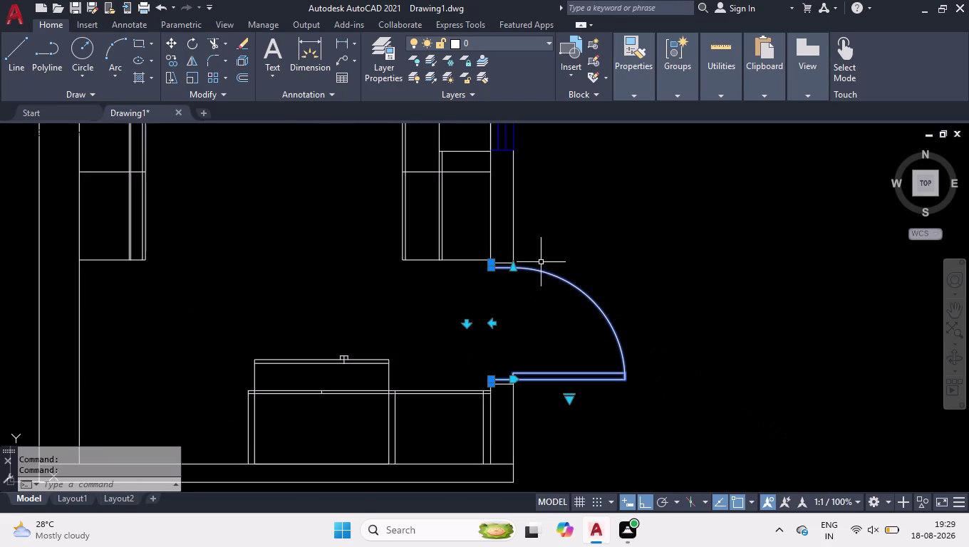
click(612, 249)
click(469, 427)
scroll(up, 3)
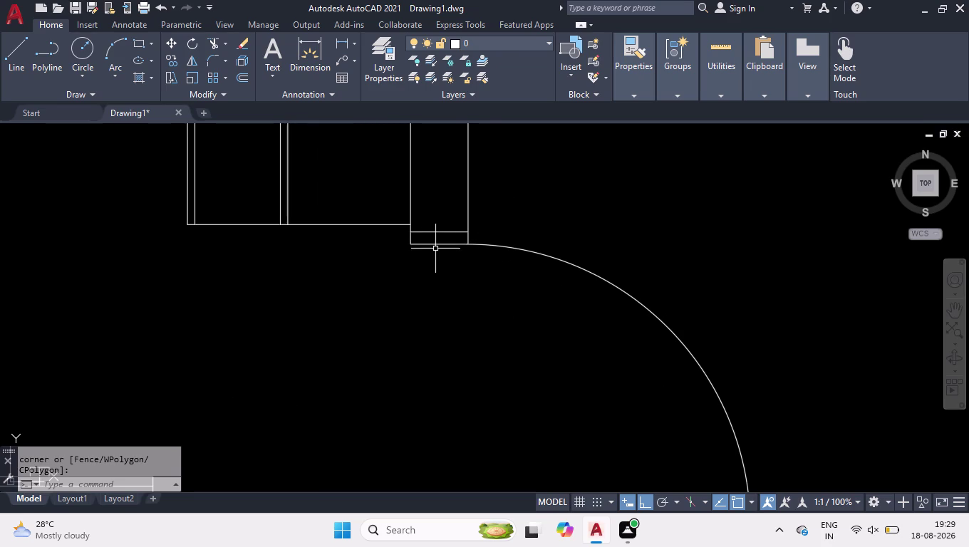
Pick the door swing arc and its end grip, then cancel the stretch.
click(482, 246)
scroll(up, 3)
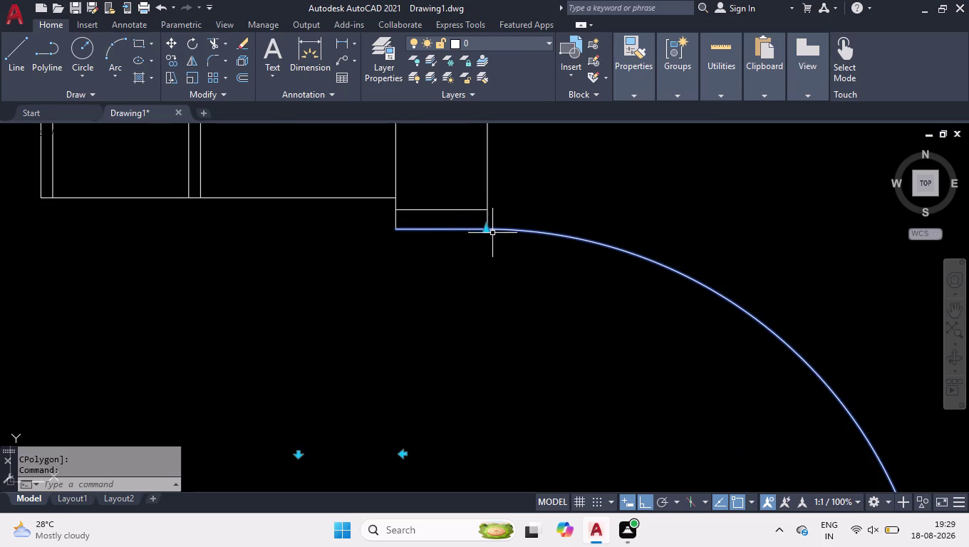
click(485, 231)
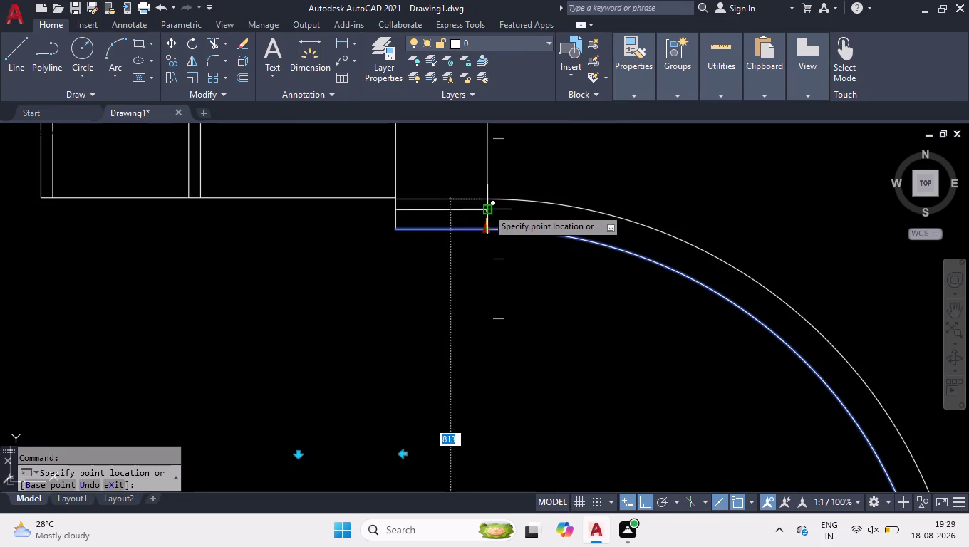
scroll(up, 3)
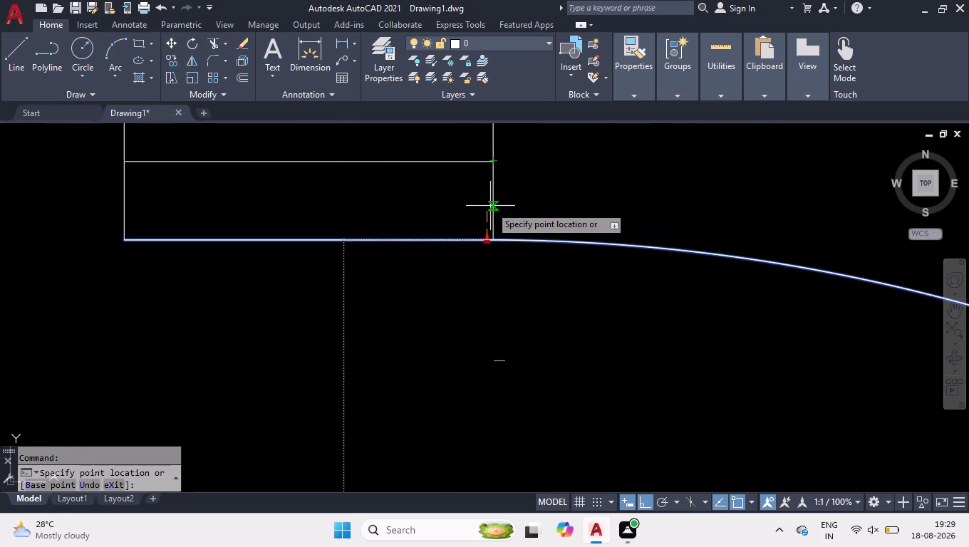
click(491, 206)
scroll(down, 3)
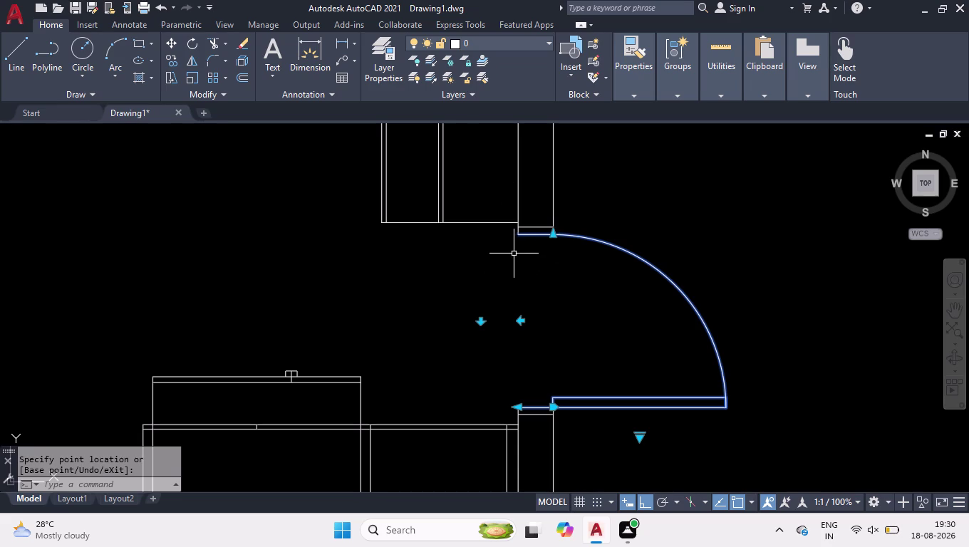
scroll(up, 3)
scroll(down, 3)
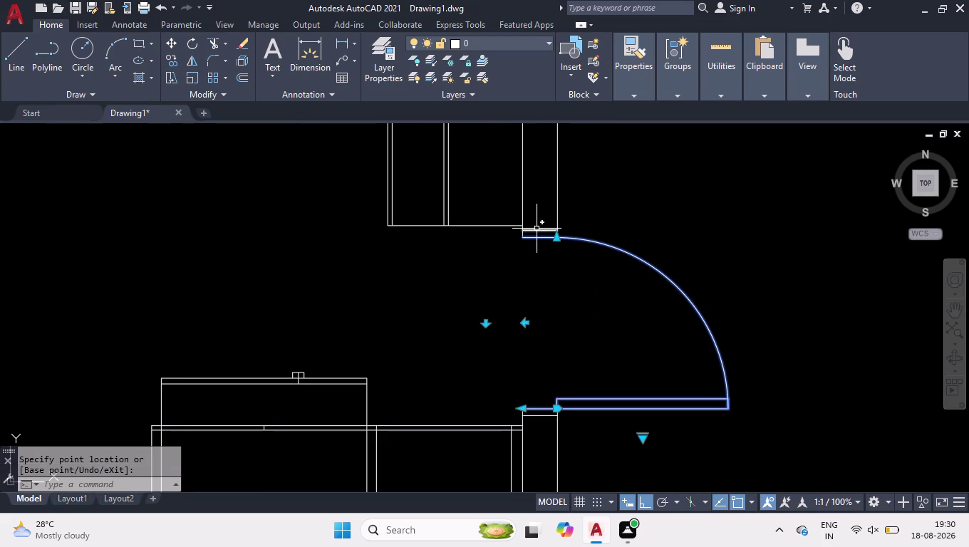
Select the short stub lines at the door's top and bottom ends.
click(536, 227)
click(533, 236)
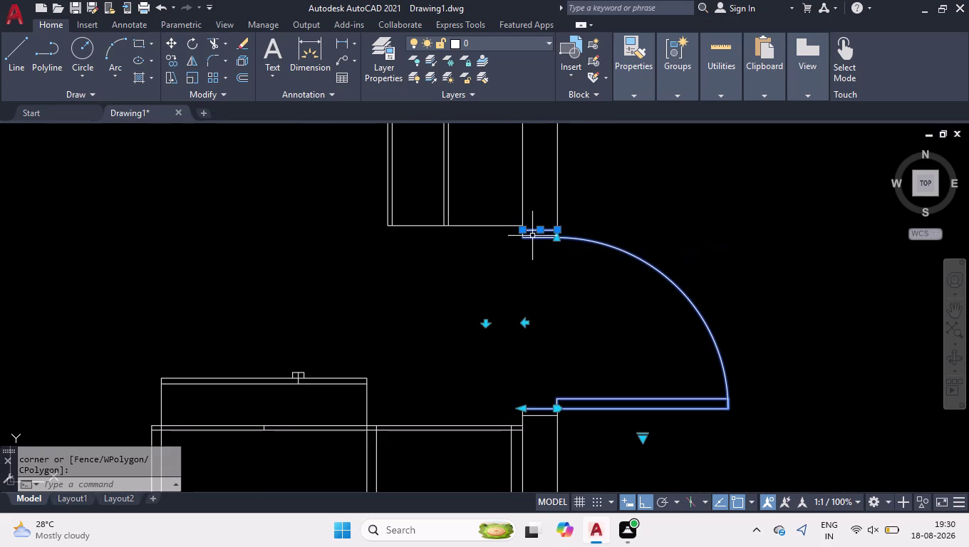
click(537, 416)
scroll(up, 3)
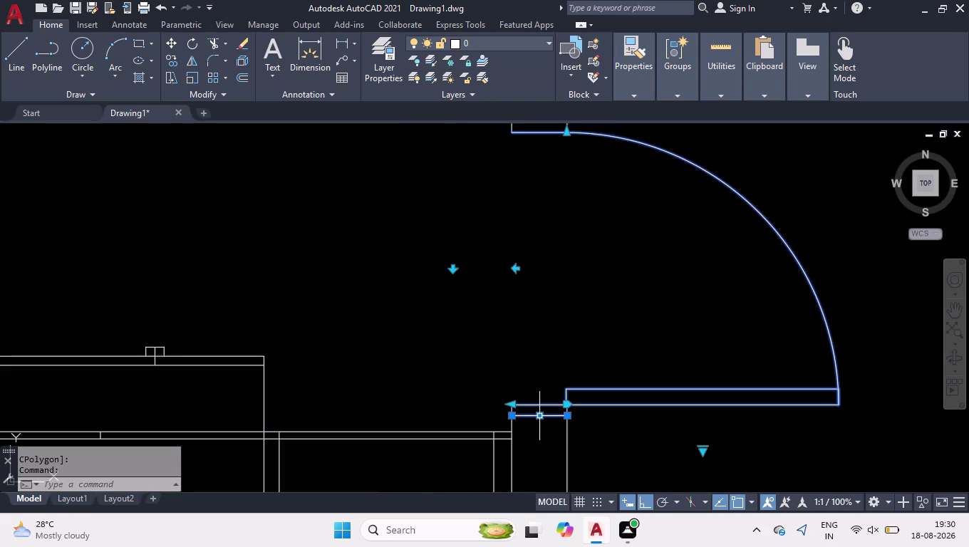
scroll(up, 3)
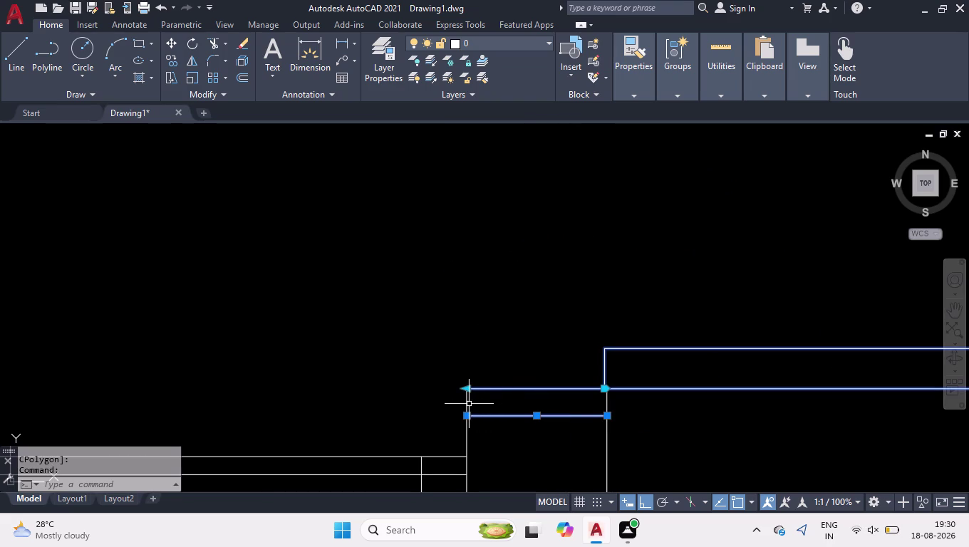
click(468, 404)
click(424, 400)
scroll(down, 3)
scroll(down, 3)
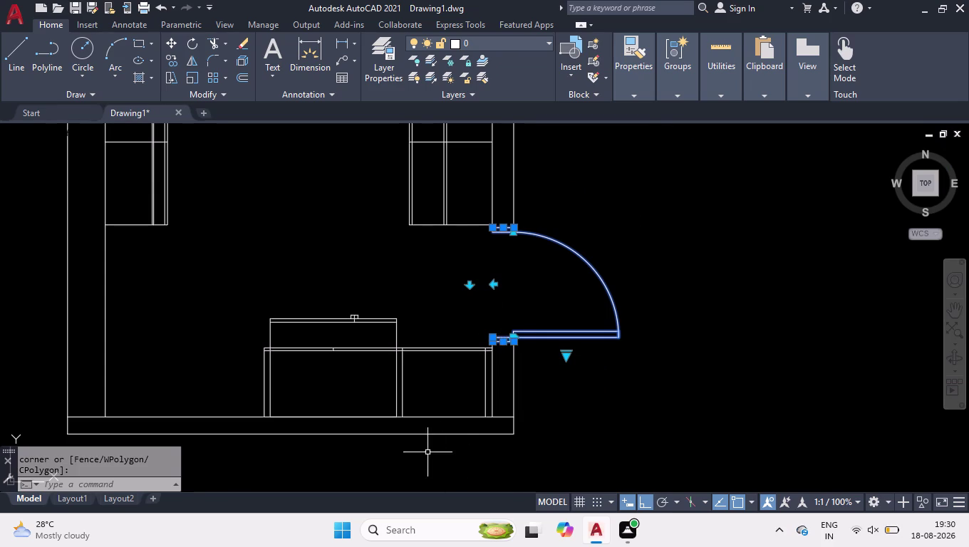
Erase the picked stub lines, then undo the erase with U.
scroll(up, 3)
key(space)
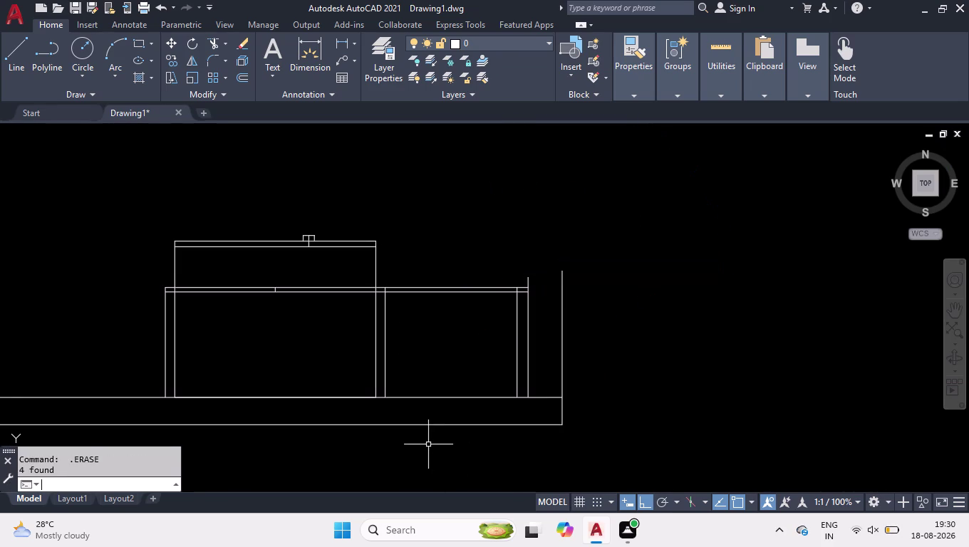
key(space)
key(space)
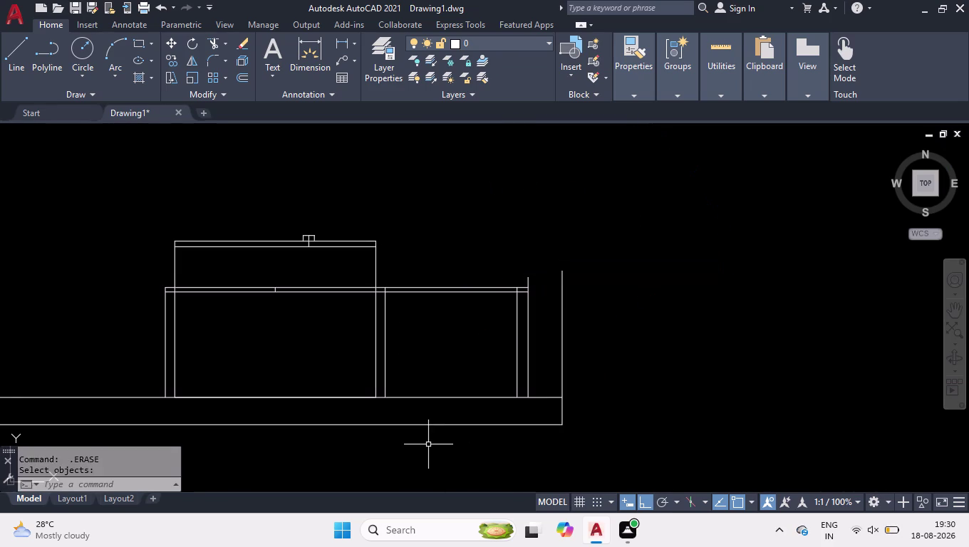
key(u)
key(Return)
key(u)
key(Return)
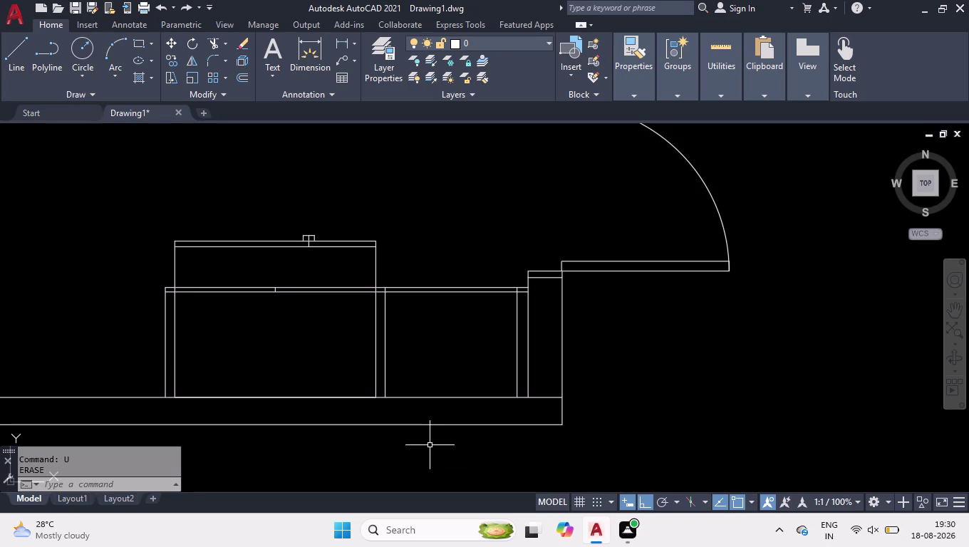
Pan the view and enter BR to list the break commands.
scroll(up, 3)
scroll(up, 3)
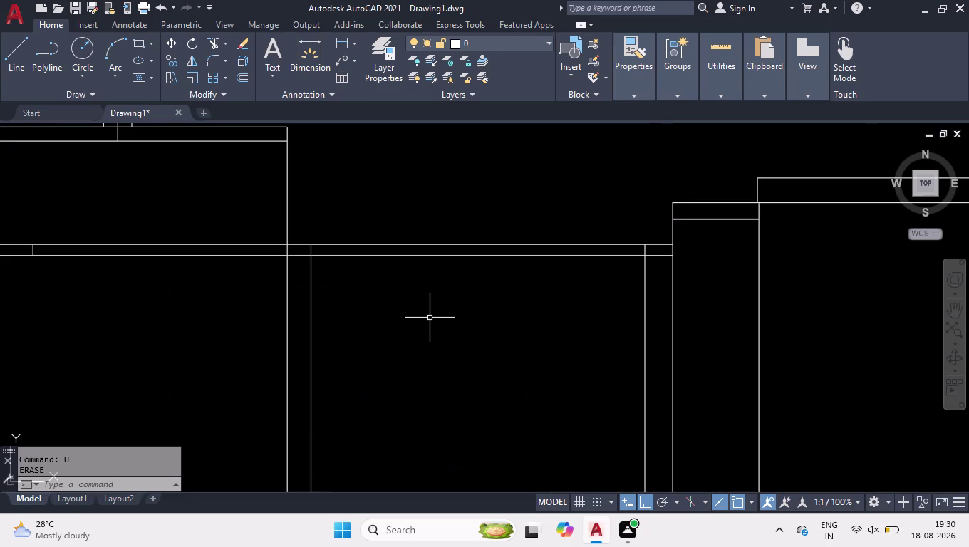
scroll(up, 3)
text(br)
key(Down)
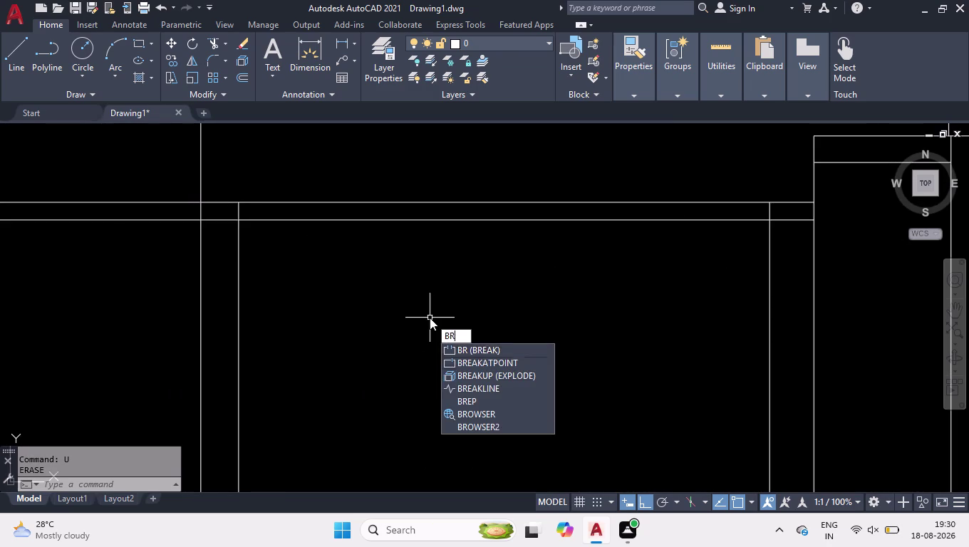
Break the upper horizontal line at a point near its left end.
key(Return)
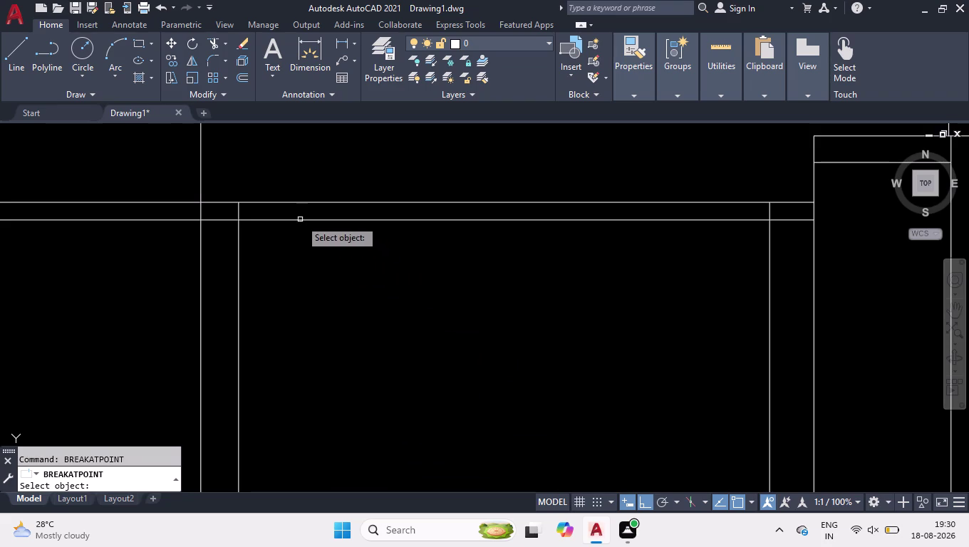
click(300, 220)
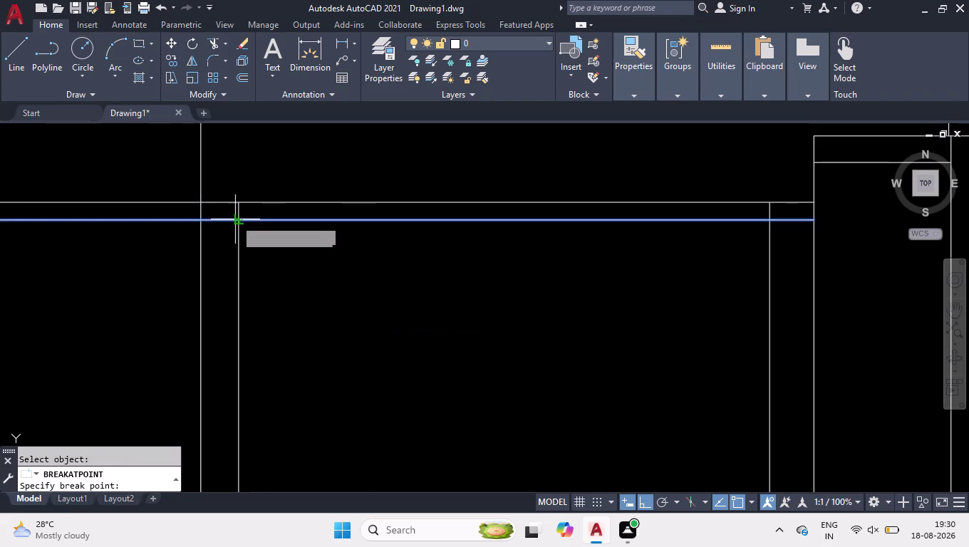
click(235, 220)
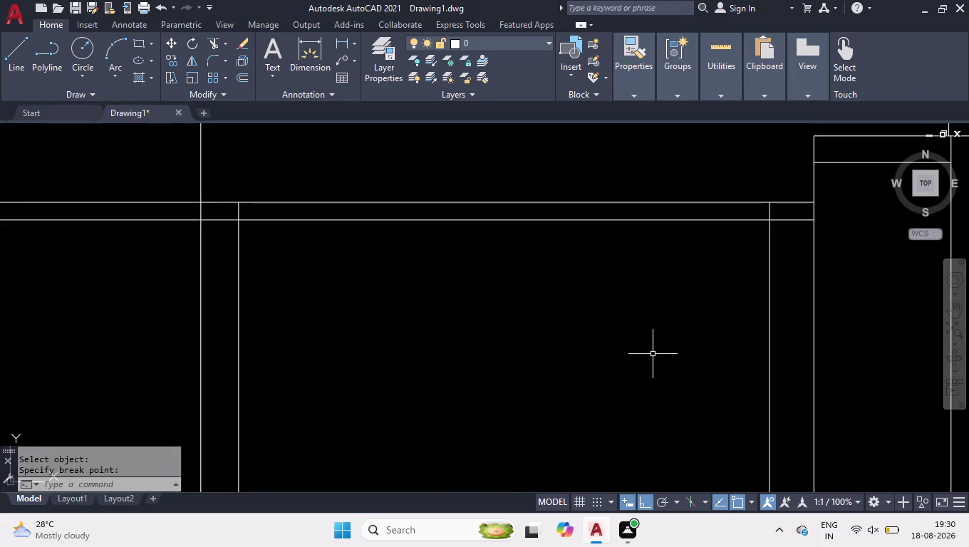
scroll(down, 3)
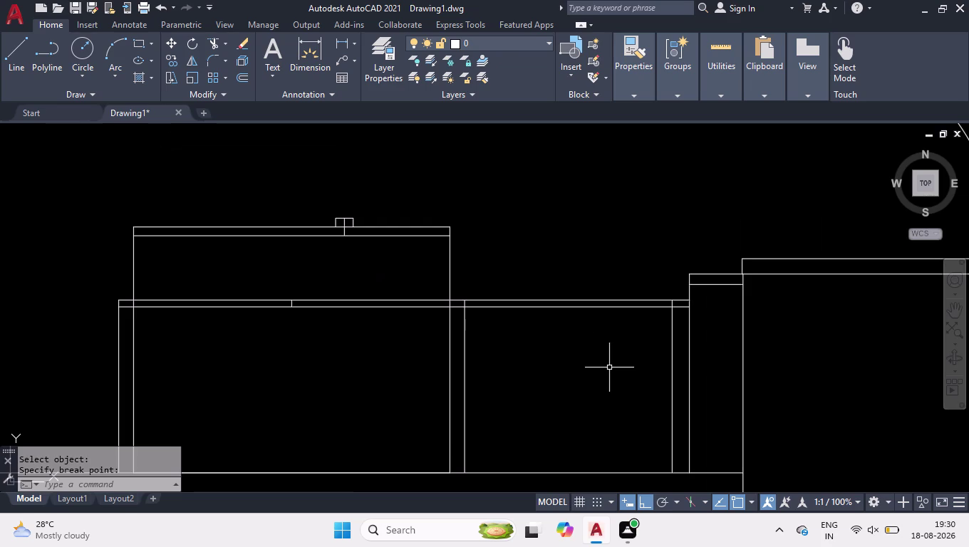
scroll(down, 3)
scroll(down, 3)
scroll(up, 3)
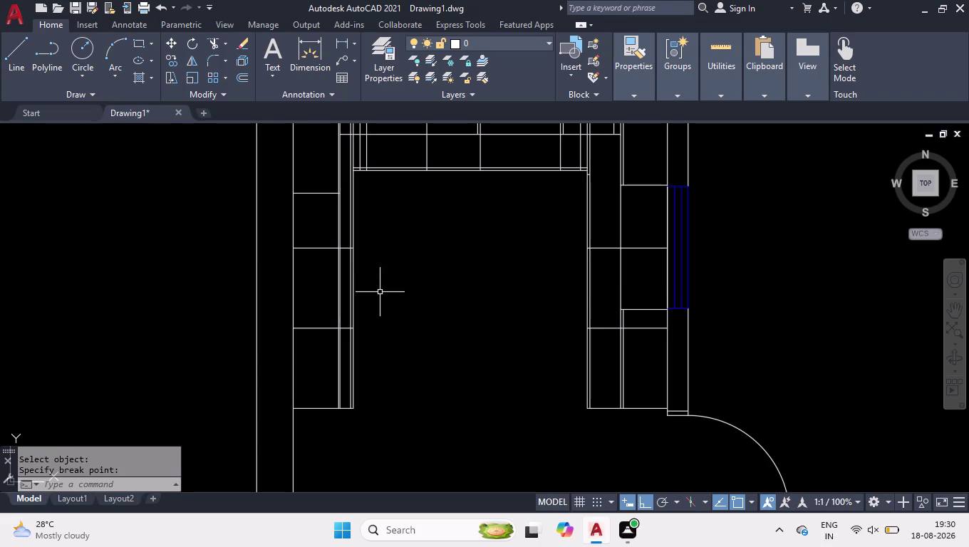
scroll(up, 3)
scroll(up, 3)
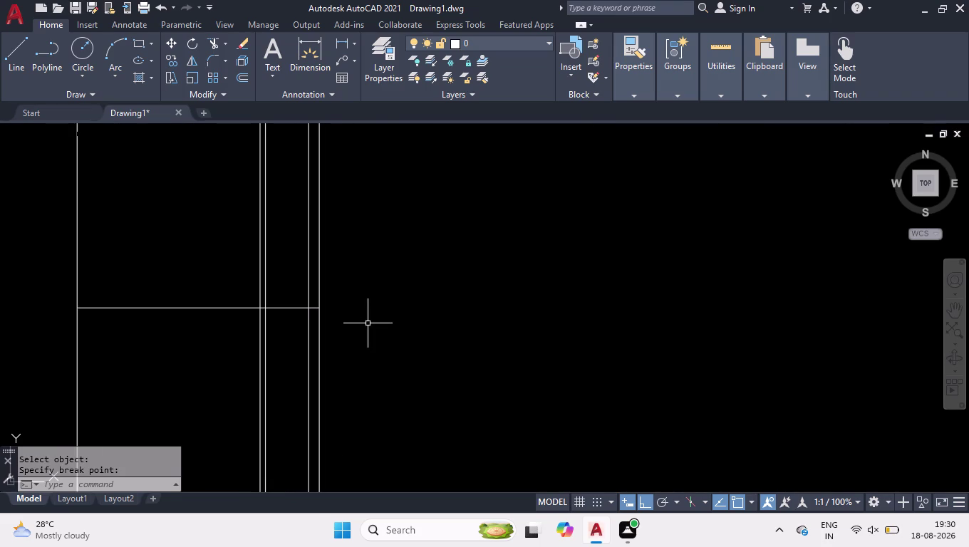
Break the bottom line at a point with BREAKATPOINT.
text(br)
key(Down)
key(Return)
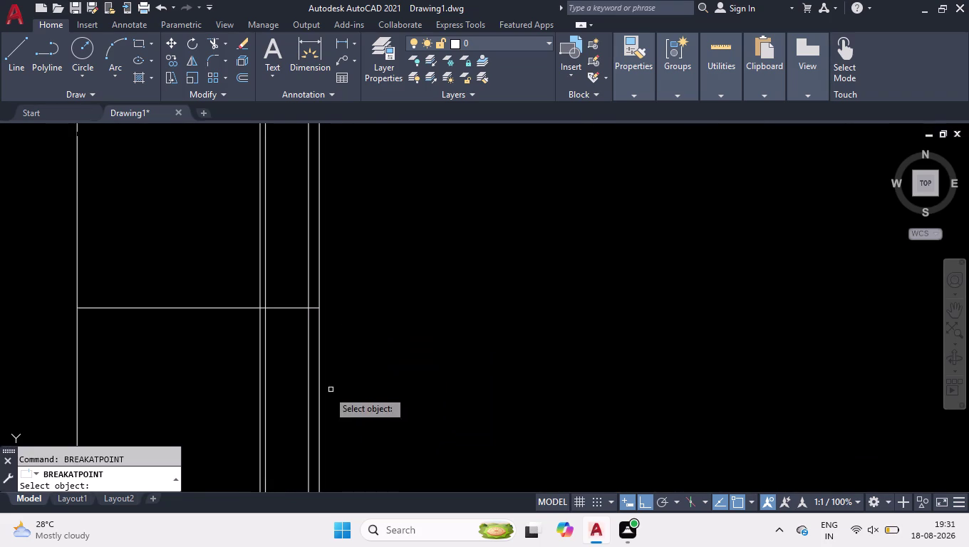
scroll(down, 3)
scroll(down, 3)
scroll(up, 3)
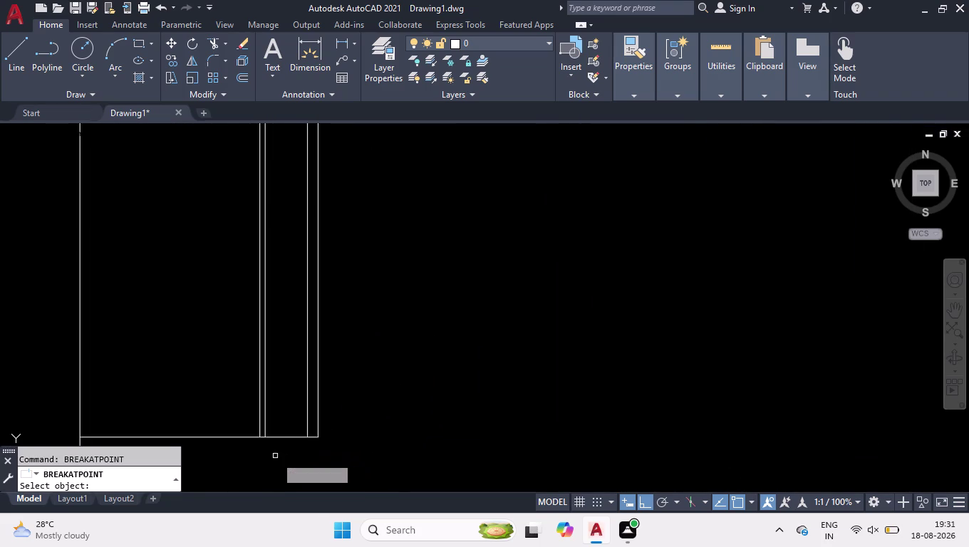
scroll(up, 3)
click(257, 409)
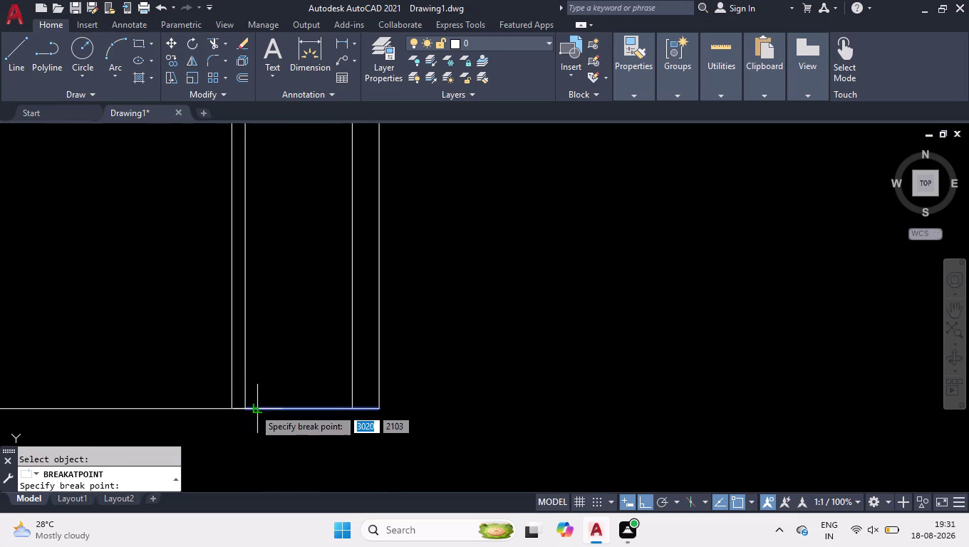
key(space)
key(space)
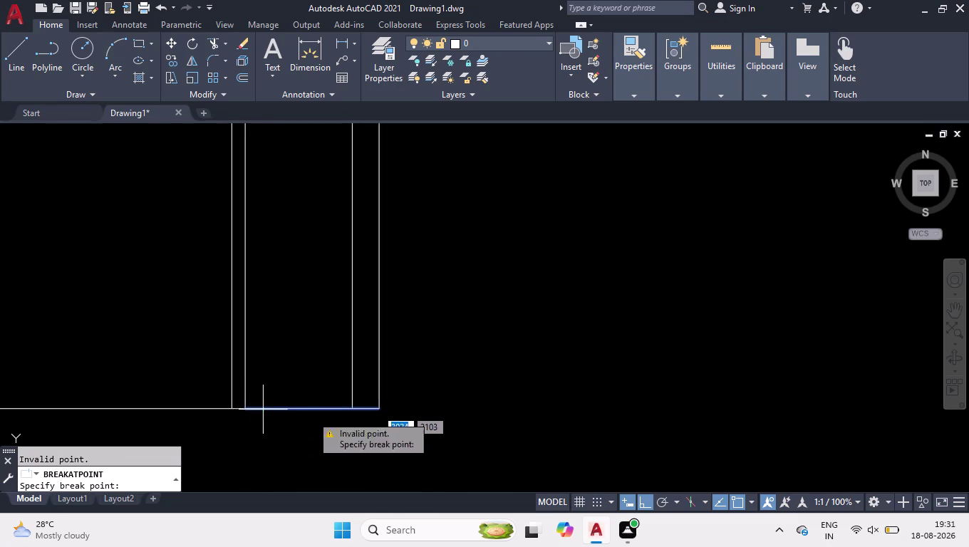
click(835, 390)
Break the vertical line right of the SINK label at a chosen point.
key(space)
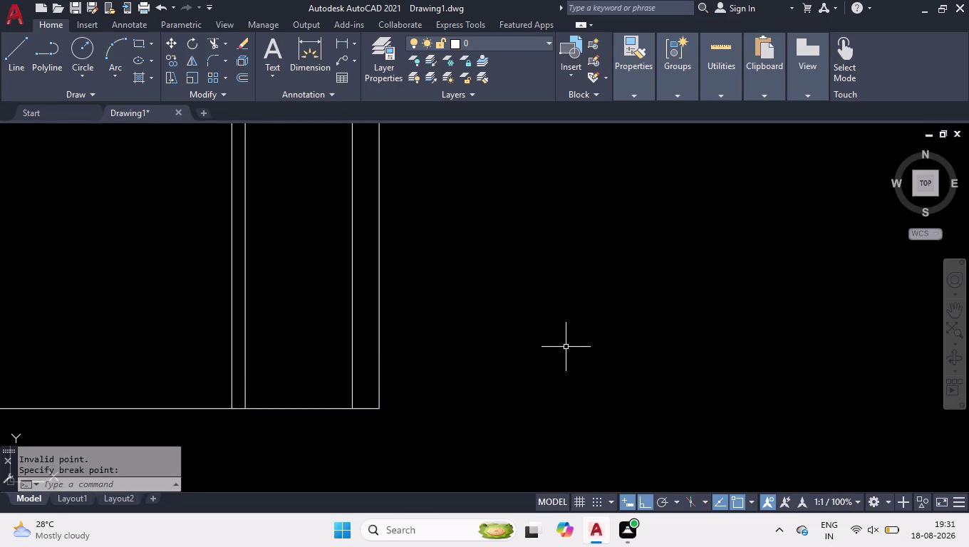
scroll(down, 3)
scroll(down, 3)
scroll(down, 3)
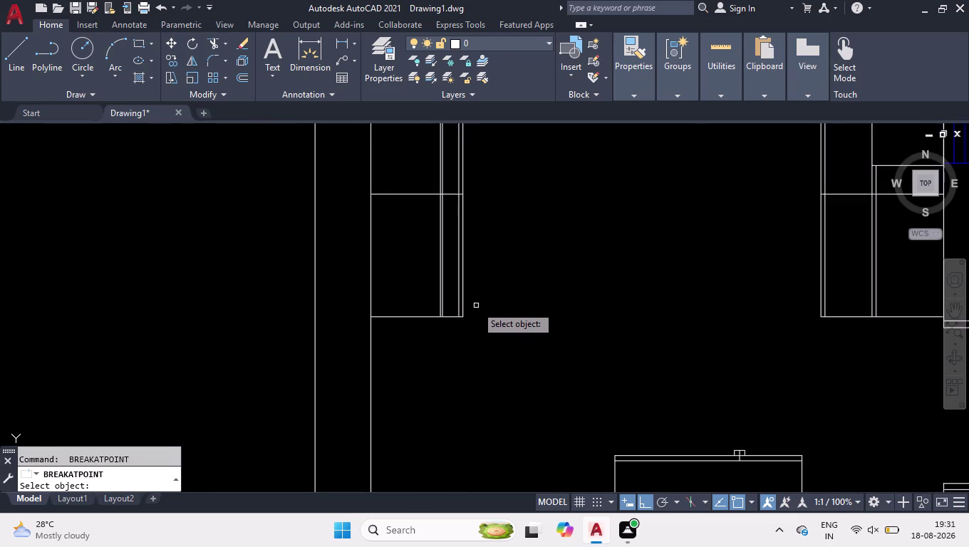
scroll(down, 3)
scroll(up, 3)
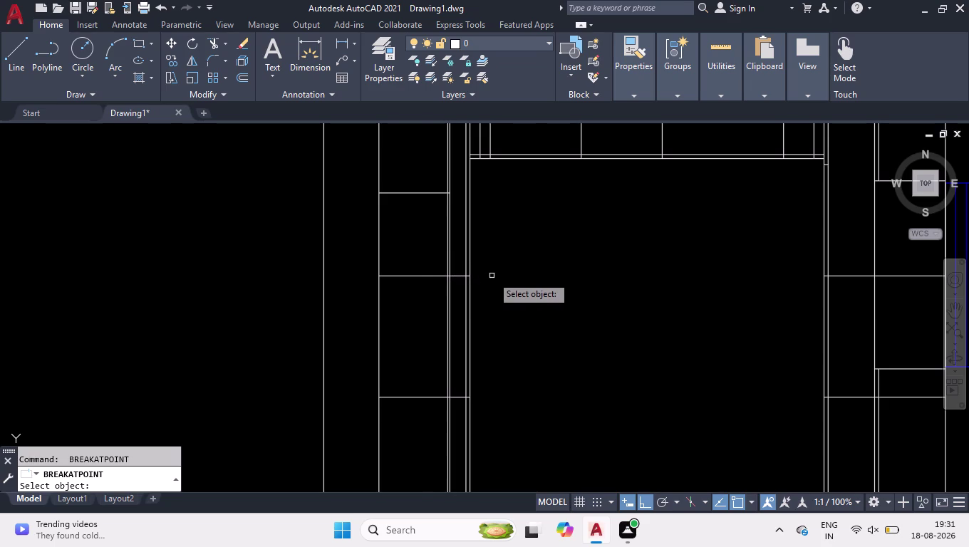
scroll(down, 3)
scroll(up, 3)
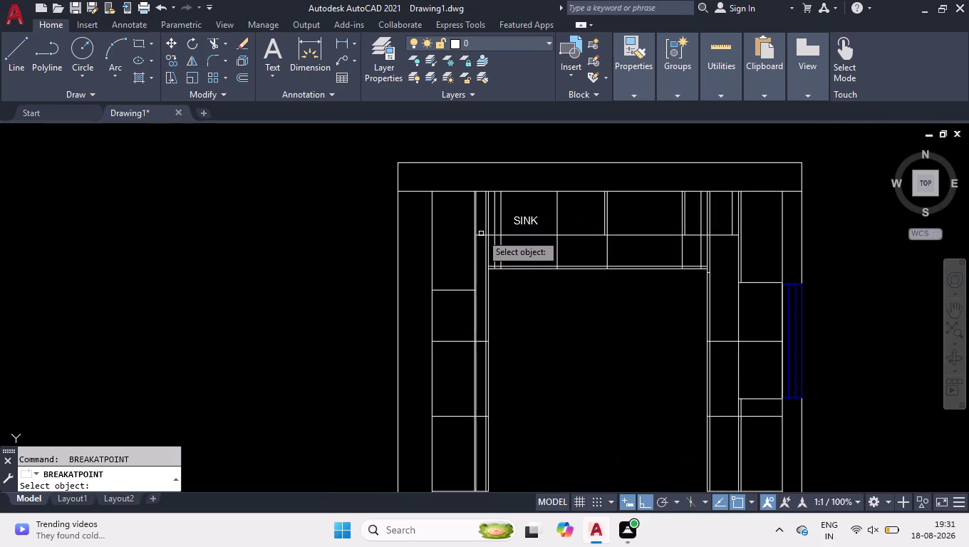
scroll(up, 3)
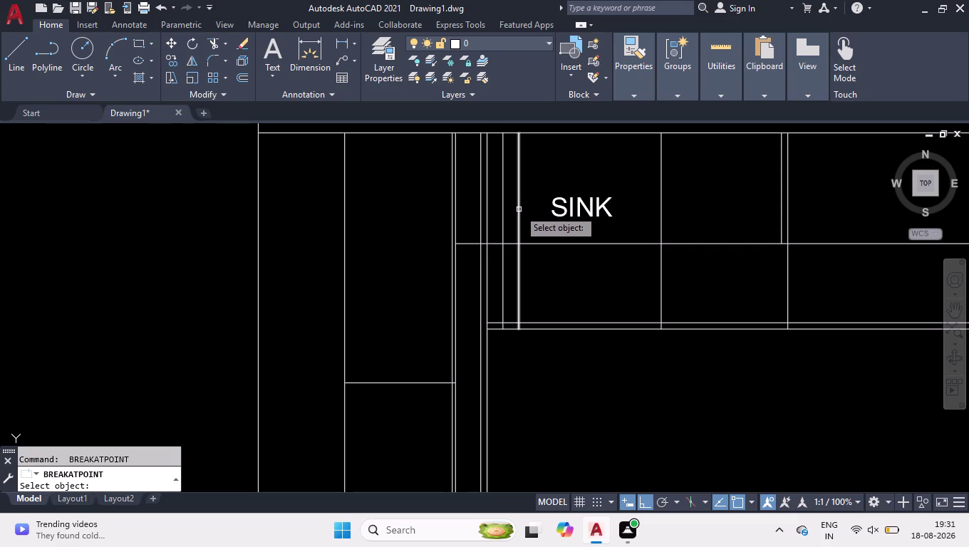
click(659, 274)
click(662, 273)
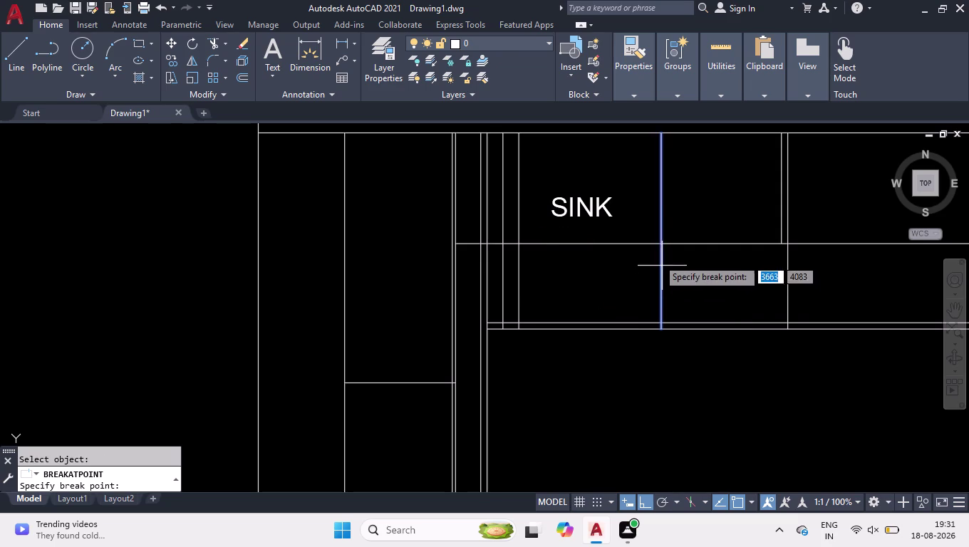
click(659, 246)
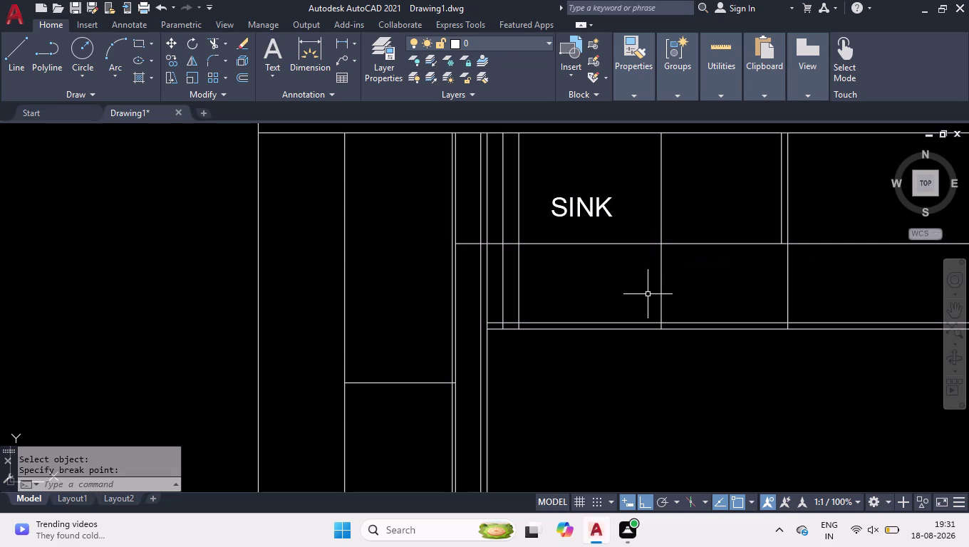
scroll(down, 3)
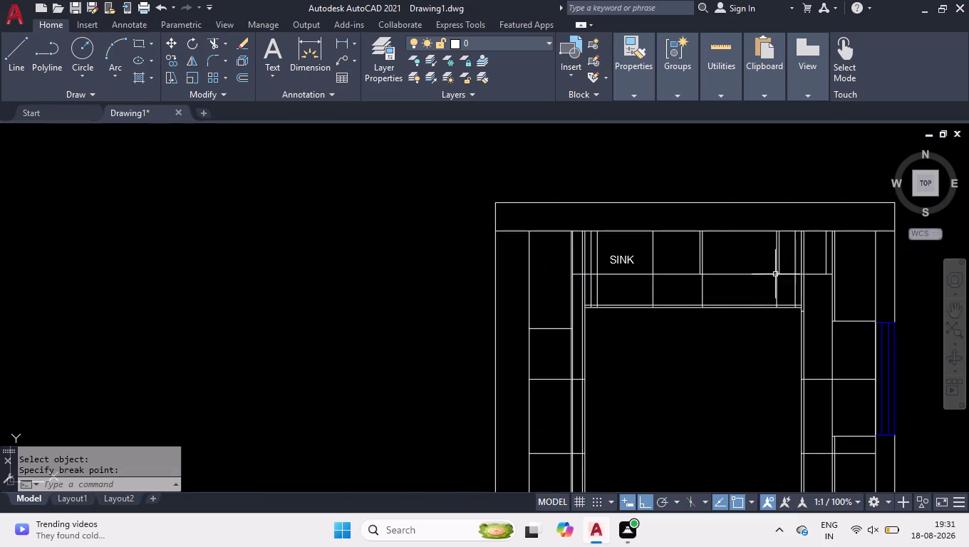
scroll(up, 3)
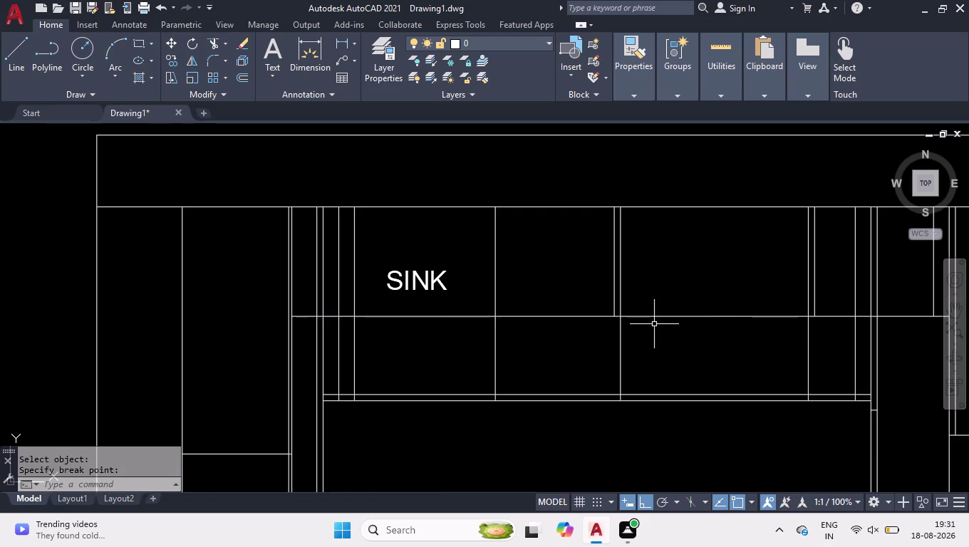
scroll(down, 3)
scroll(up, 3)
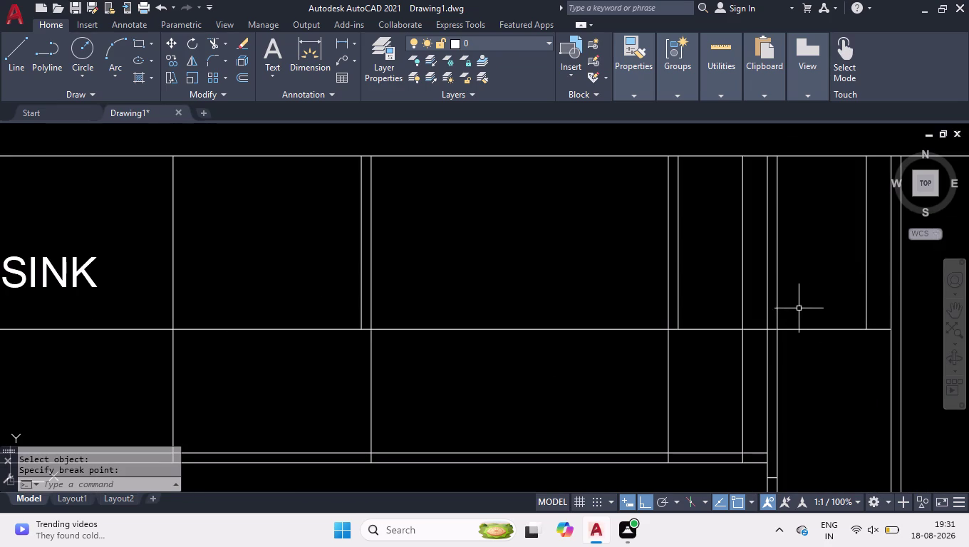
scroll(down, 3)
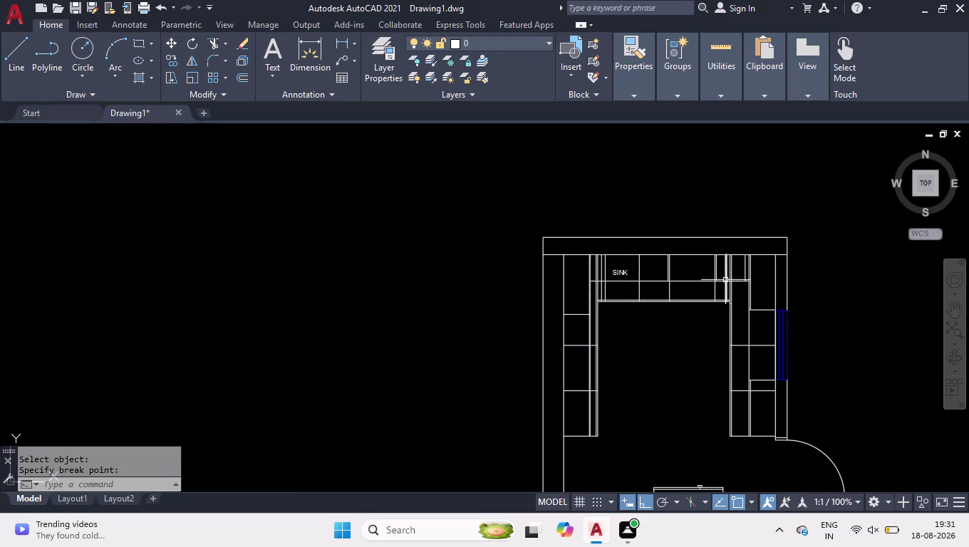
scroll(up, 3)
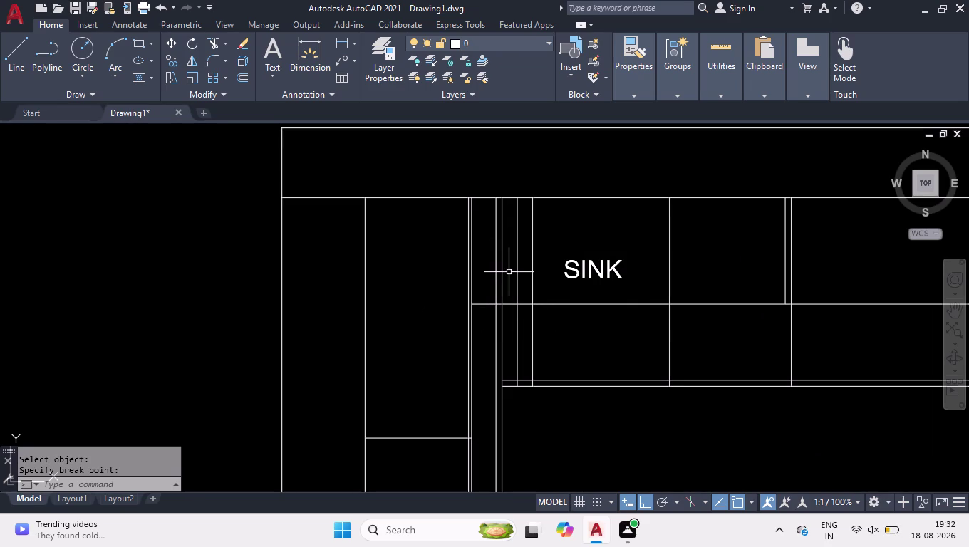
Select the vertical and divider cabinet lines around SINK and the far-right cabinet line.
click(518, 254)
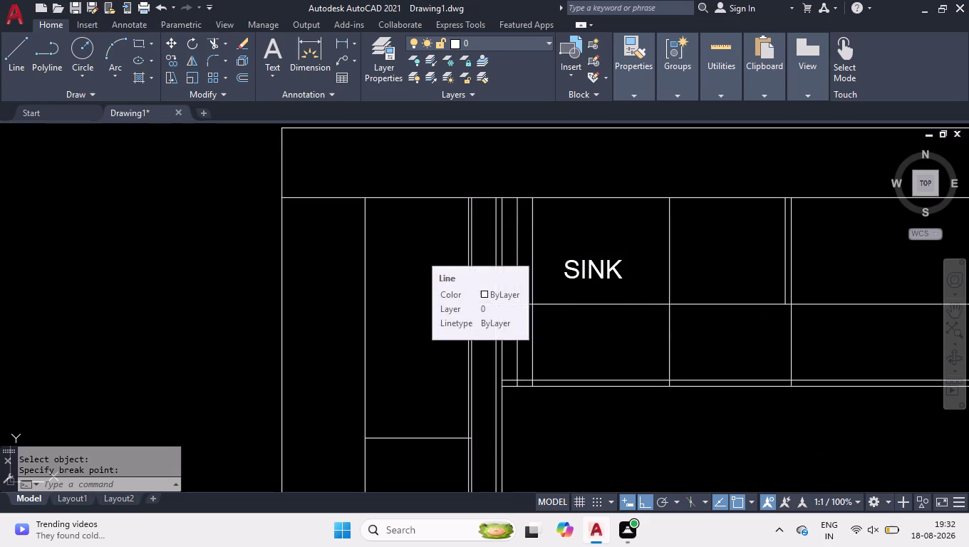
click(508, 256)
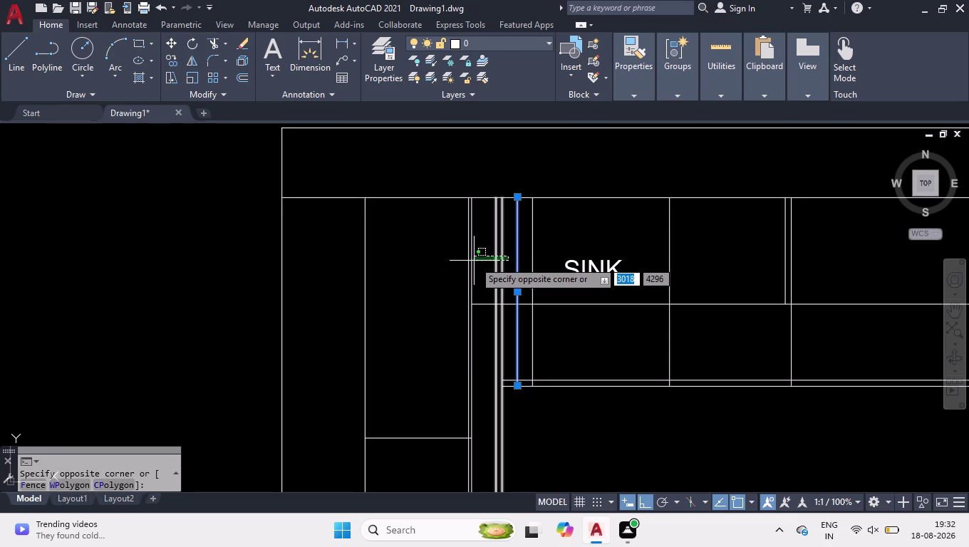
click(475, 261)
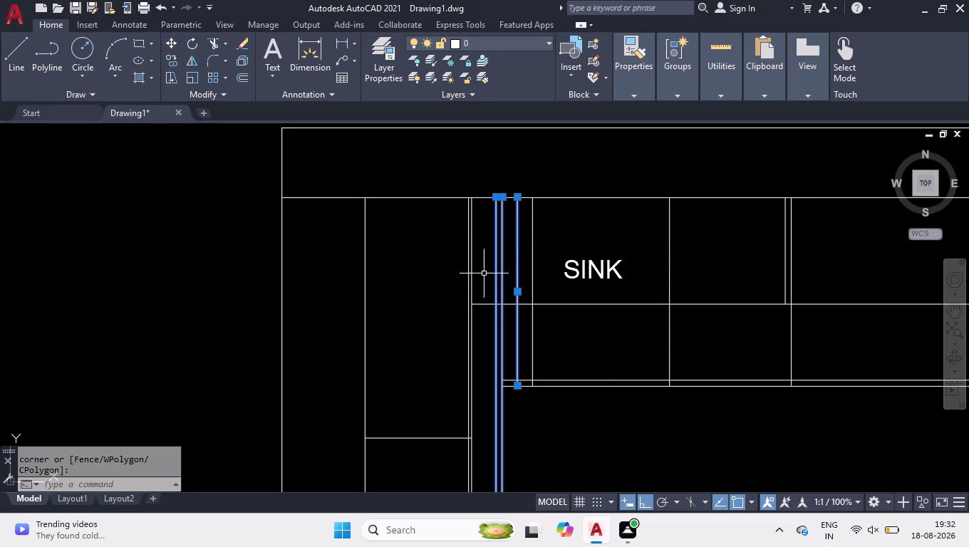
click(600, 414)
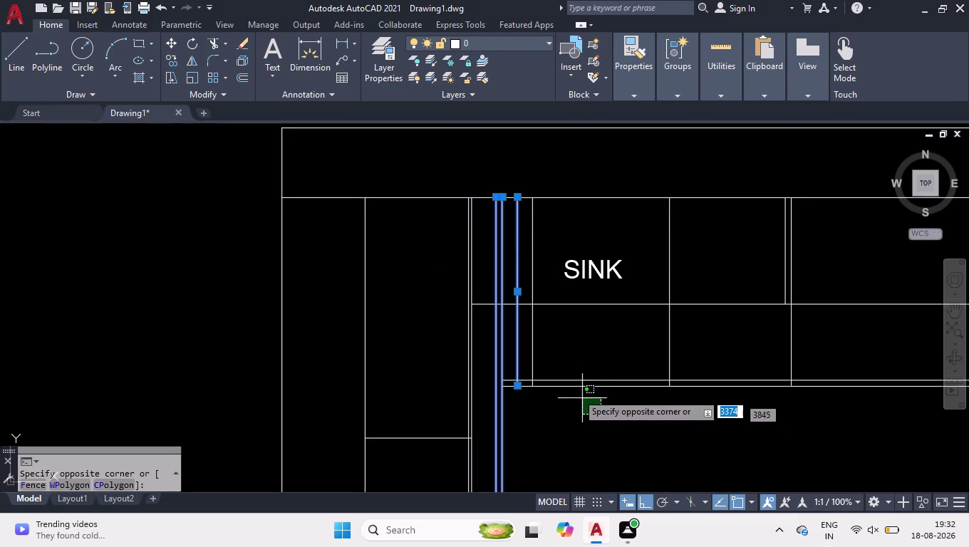
click(558, 375)
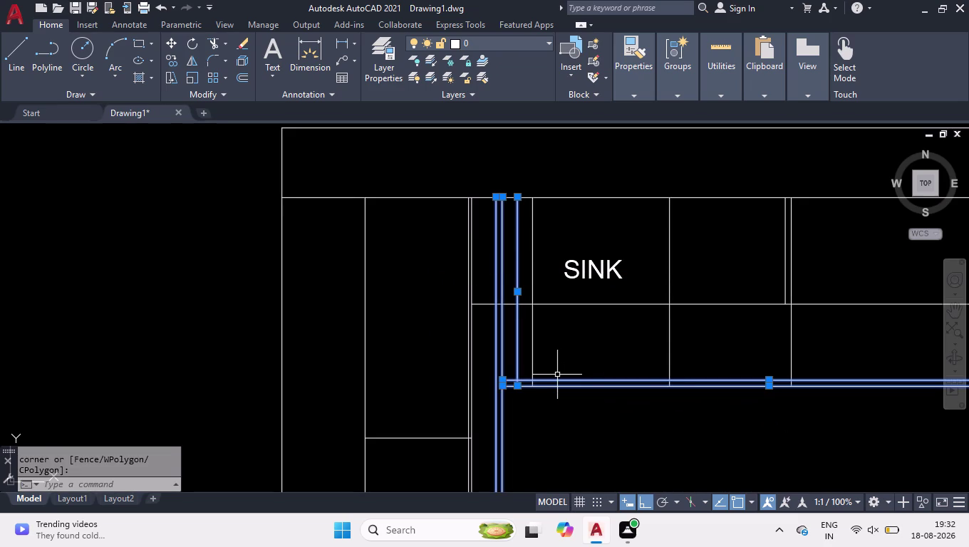
click(672, 353)
click(664, 355)
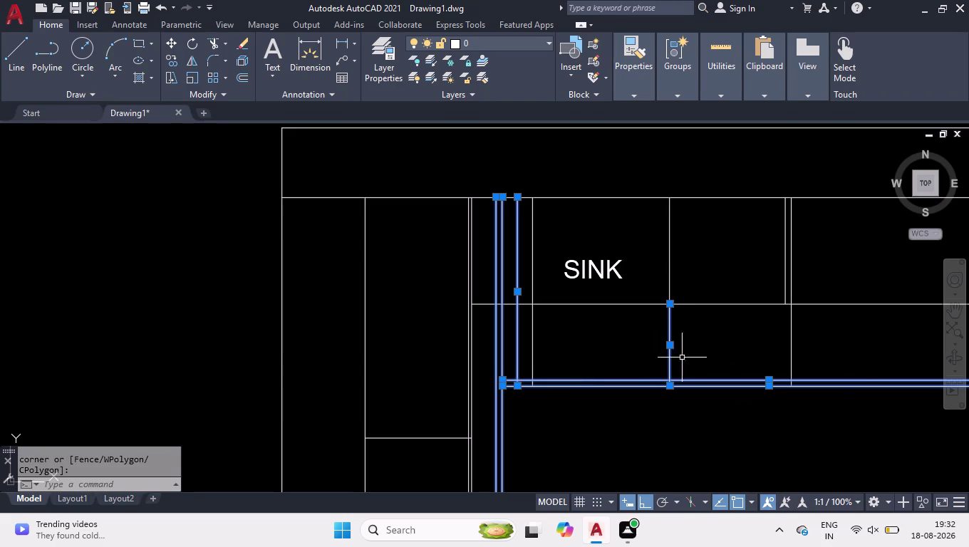
click(792, 352)
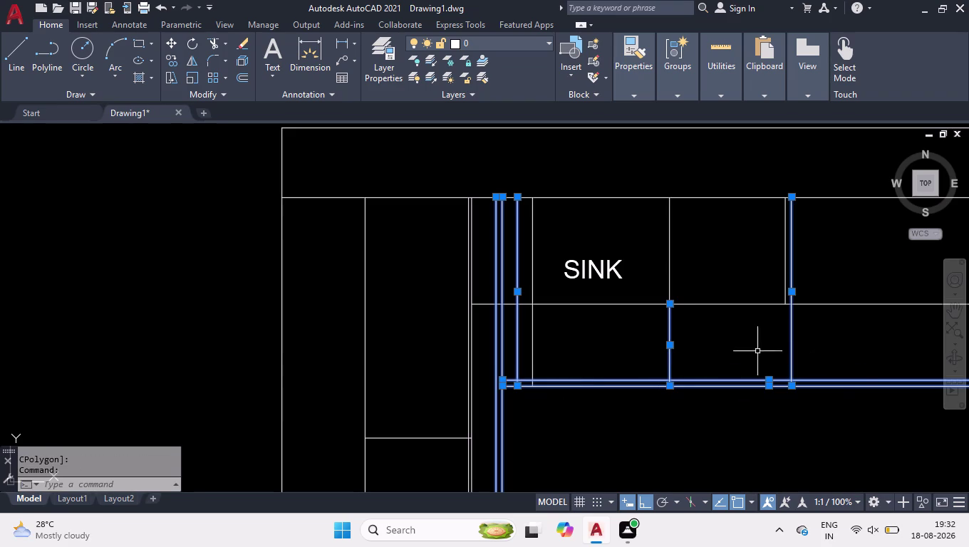
scroll(down, 3)
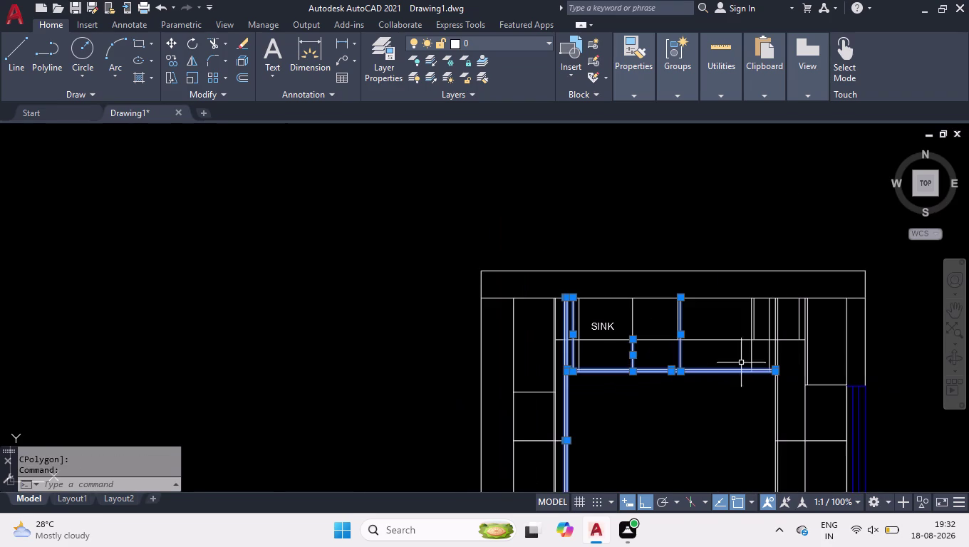
scroll(up, 3)
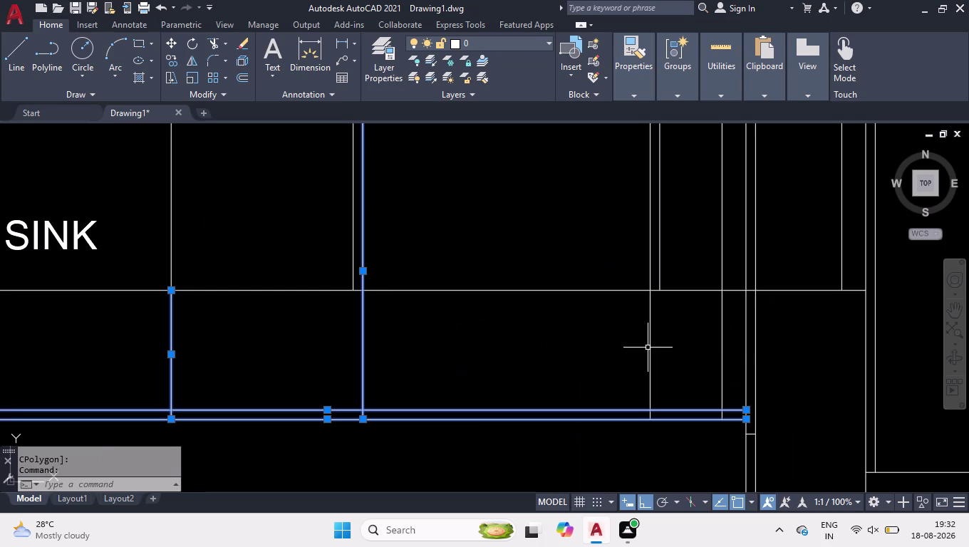
click(653, 344)
click(637, 355)
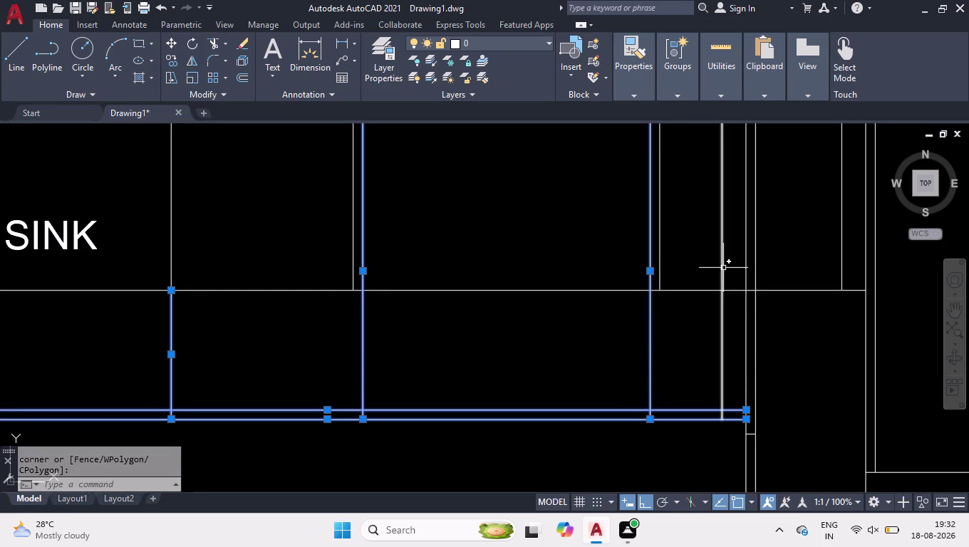
click(722, 312)
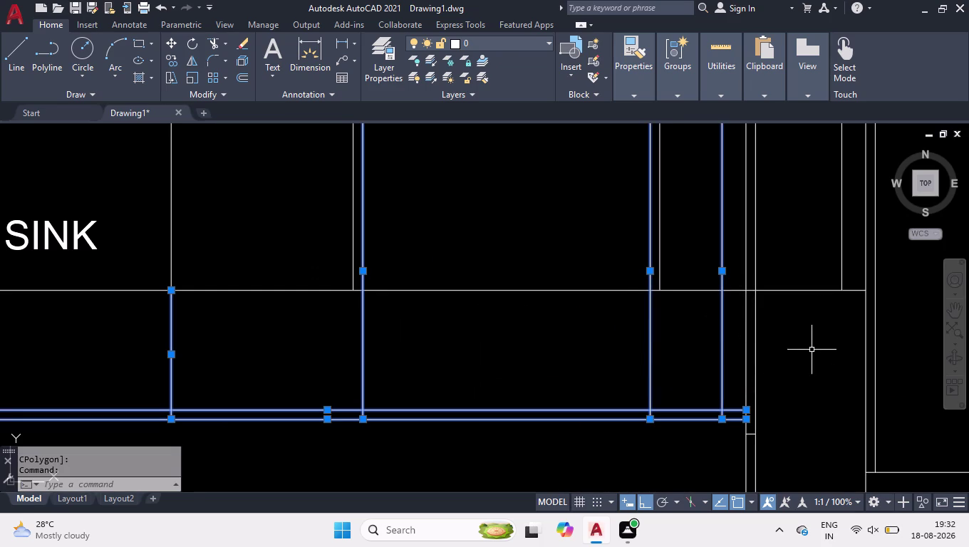
click(804, 348)
click(740, 355)
scroll(down, 3)
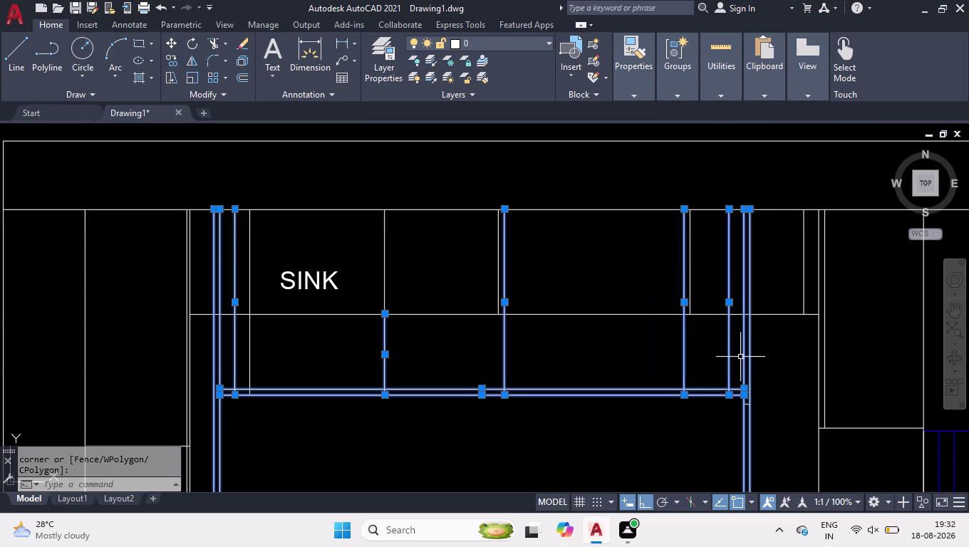
scroll(down, 3)
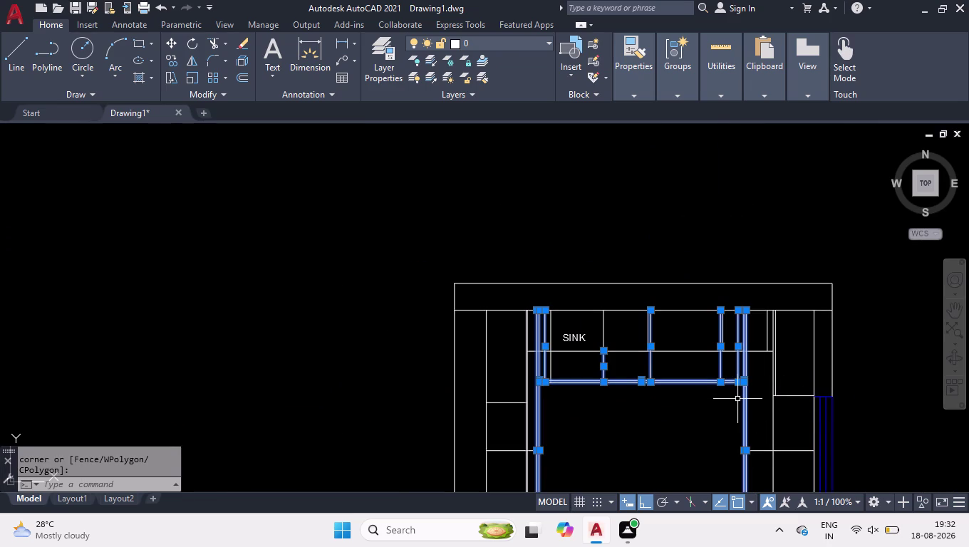
scroll(down, 3)
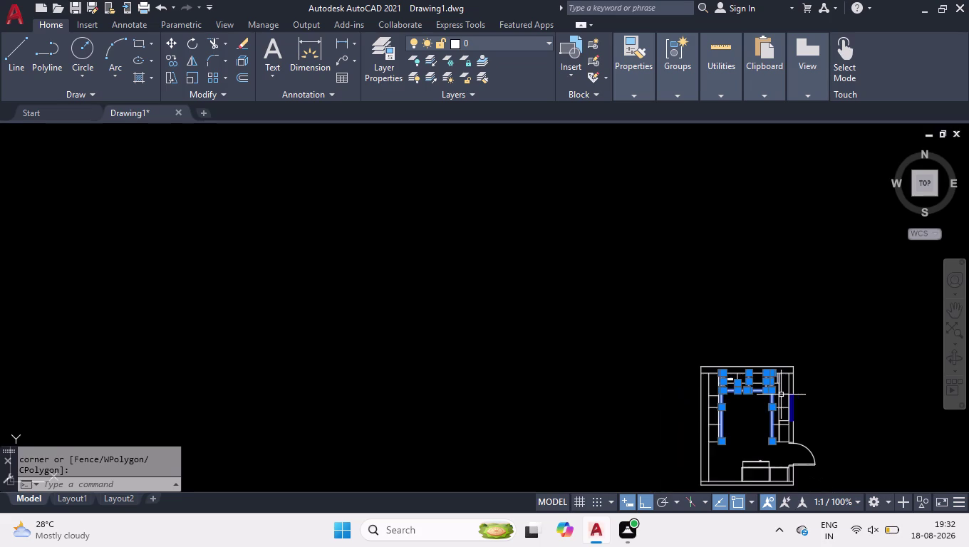
scroll(up, 3)
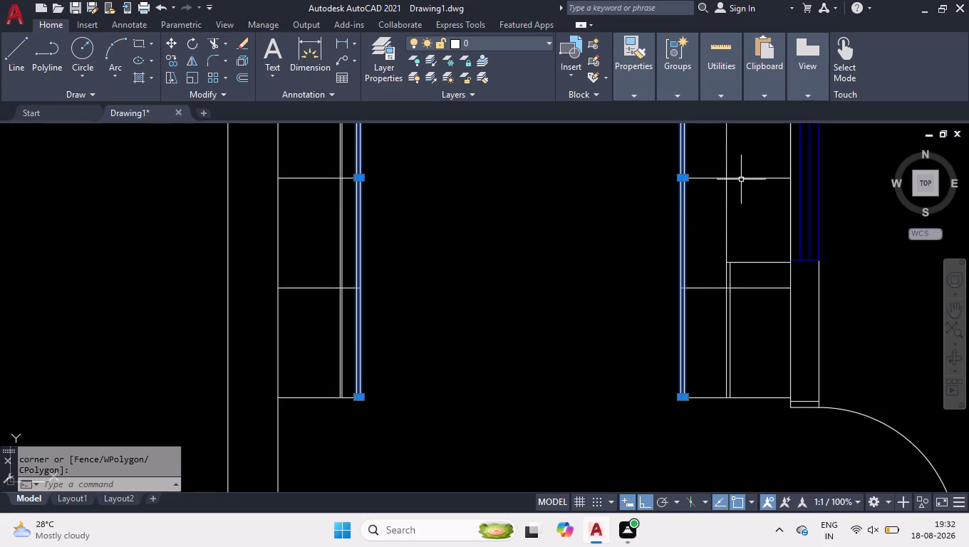
Add the right cabinet's top, side and bottom edges and the counter lines beside the door.
click(743, 179)
click(710, 165)
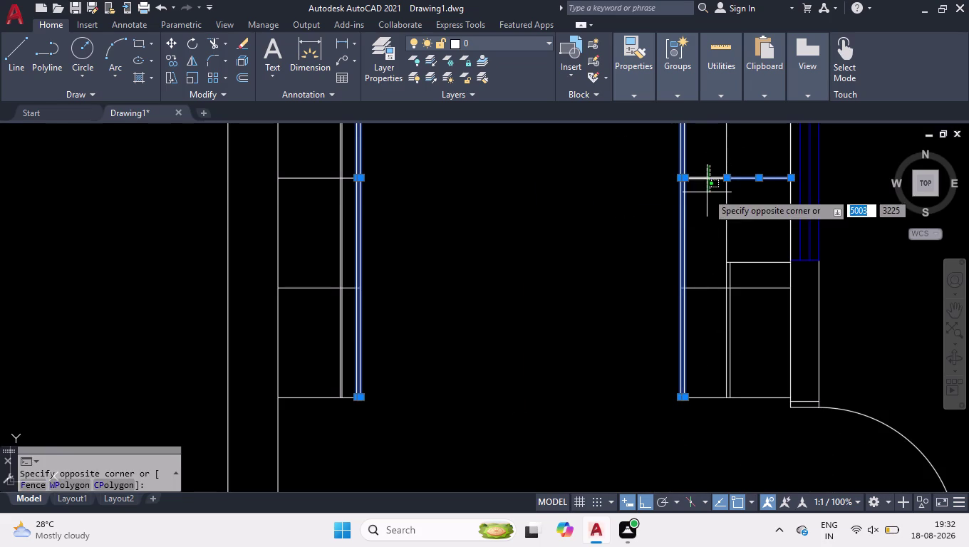
click(706, 192)
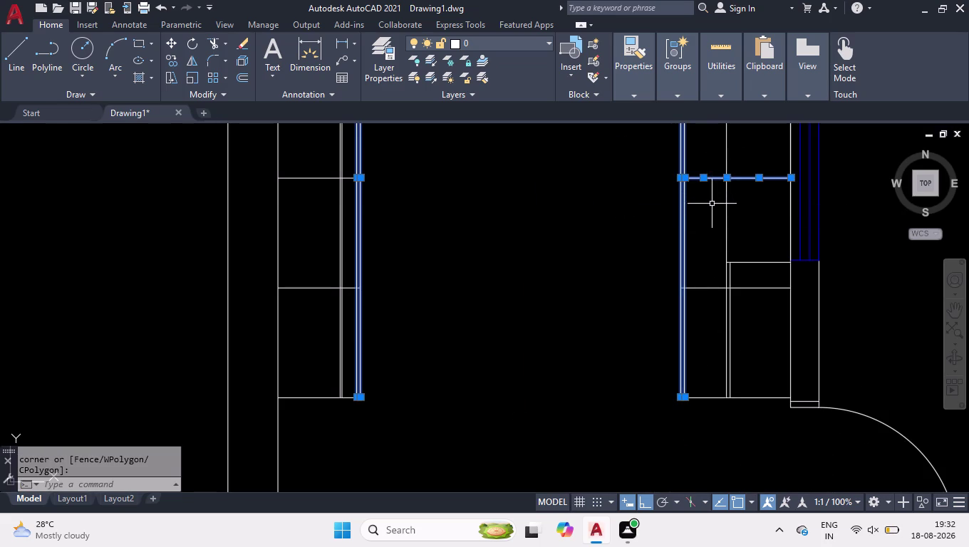
click(770, 289)
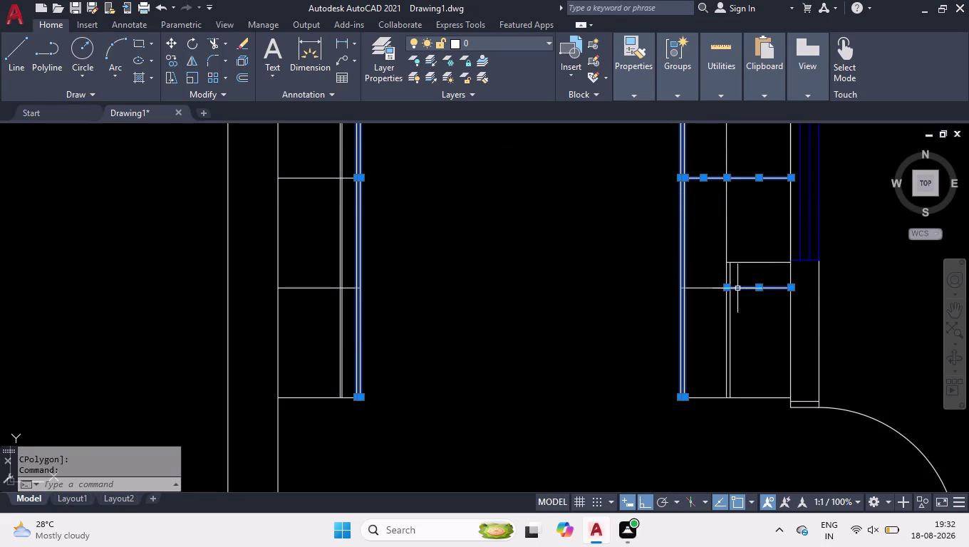
scroll(up, 3)
click(724, 284)
click(699, 316)
scroll(down, 3)
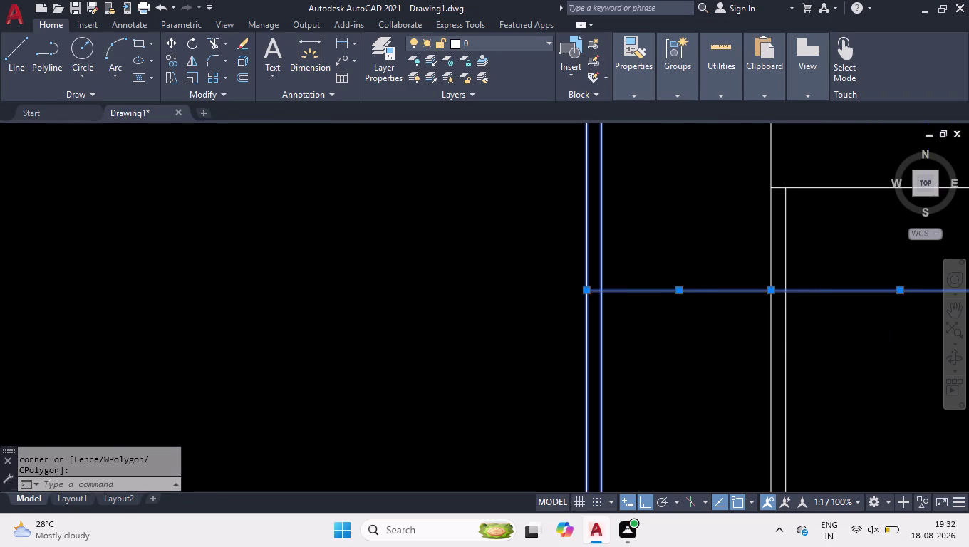
scroll(down, 3)
scroll(down, 3)
scroll(up, 3)
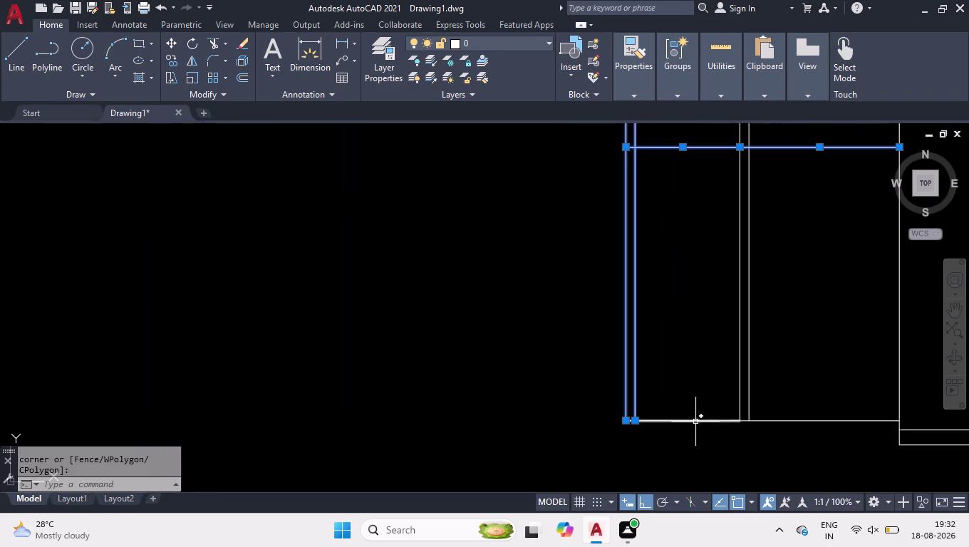
click(696, 421)
scroll(down, 3)
scroll(down, 3)
scroll(down, 3)
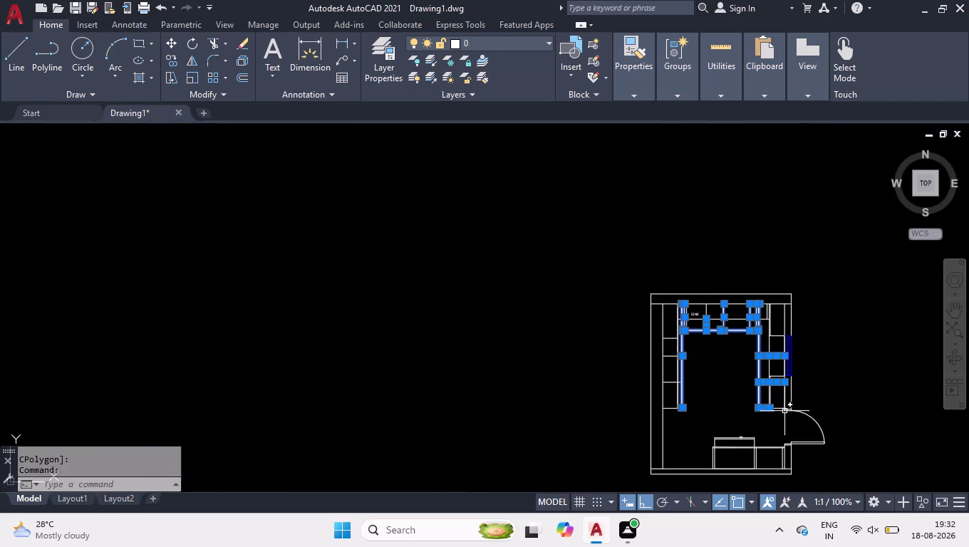
click(835, 398)
click(814, 462)
scroll(up, 3)
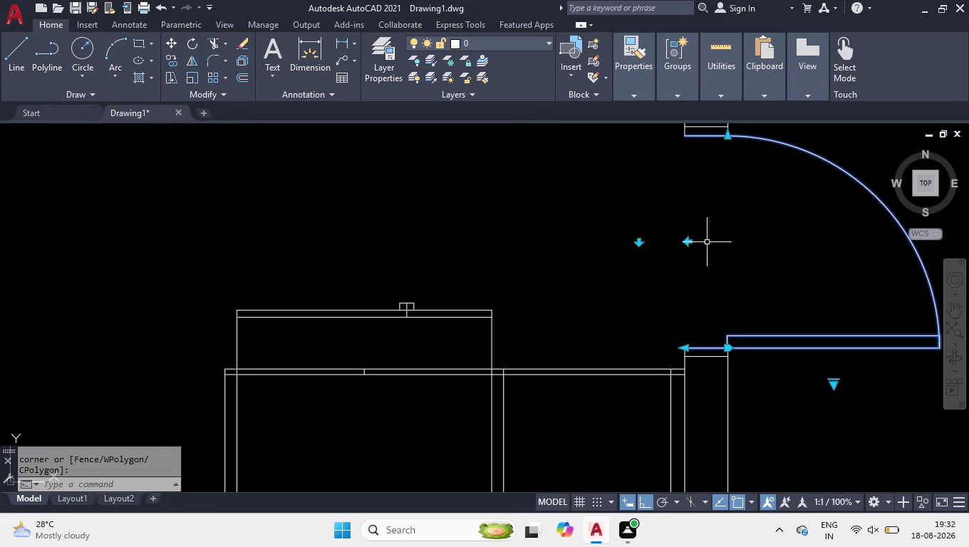
scroll(up, 3)
Add the lower counter's top, end and long lines, and show Properties for all 23 lines.
click(580, 152)
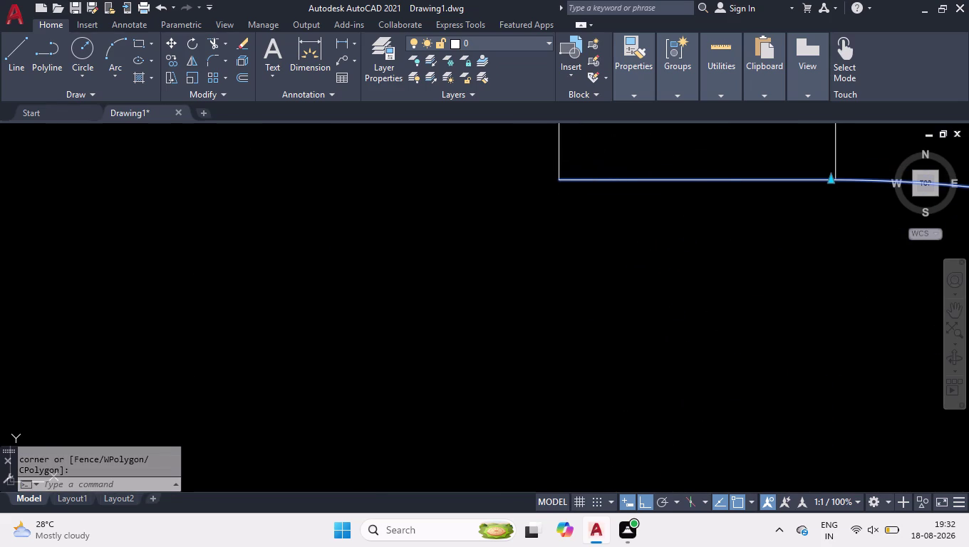
click(506, 168)
scroll(down, 3)
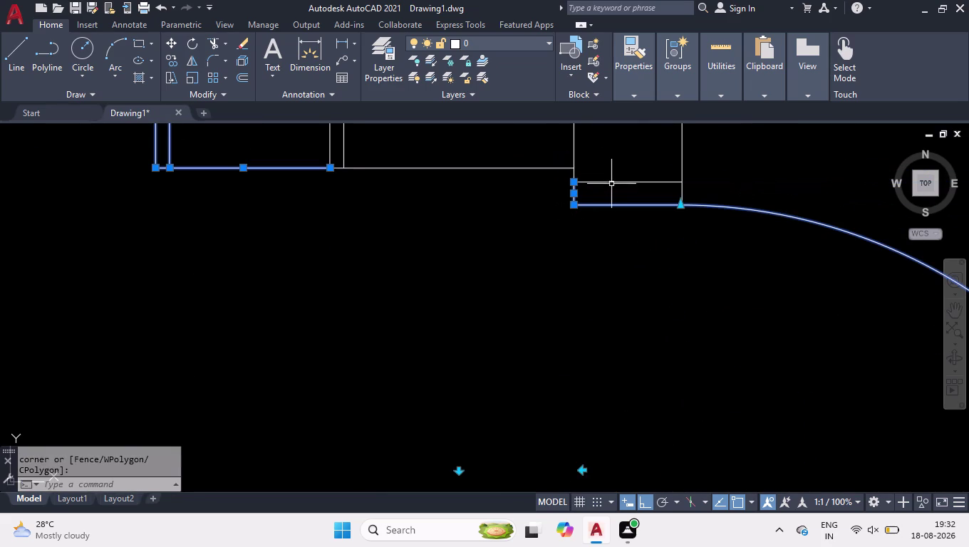
click(612, 181)
scroll(down, 3)
scroll(up, 3)
scroll(up, 3)
click(568, 154)
click(546, 162)
click(629, 160)
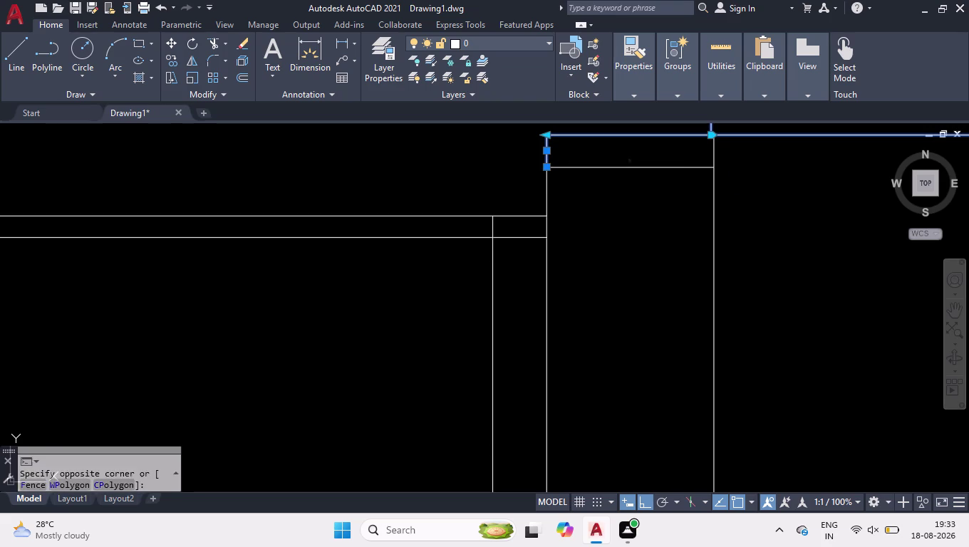
click(605, 198)
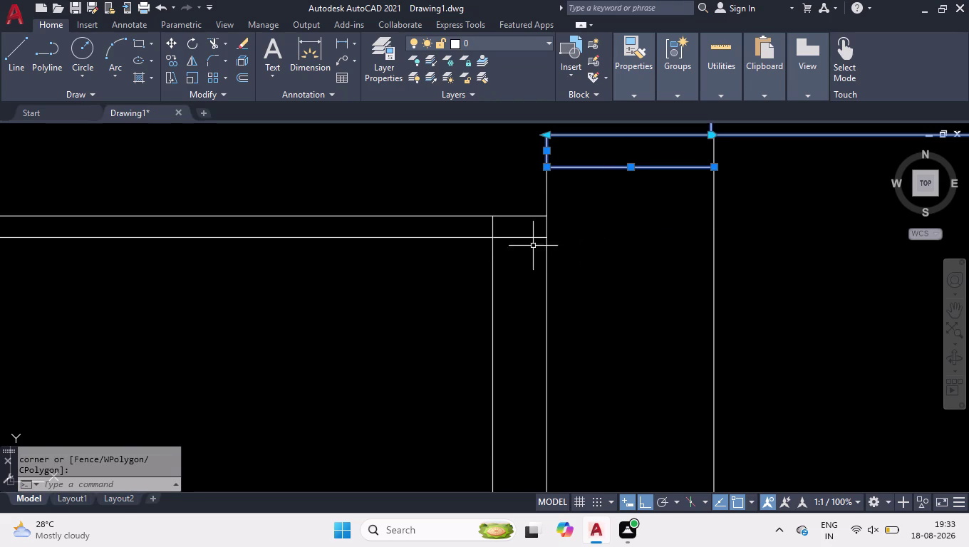
click(525, 237)
click(493, 245)
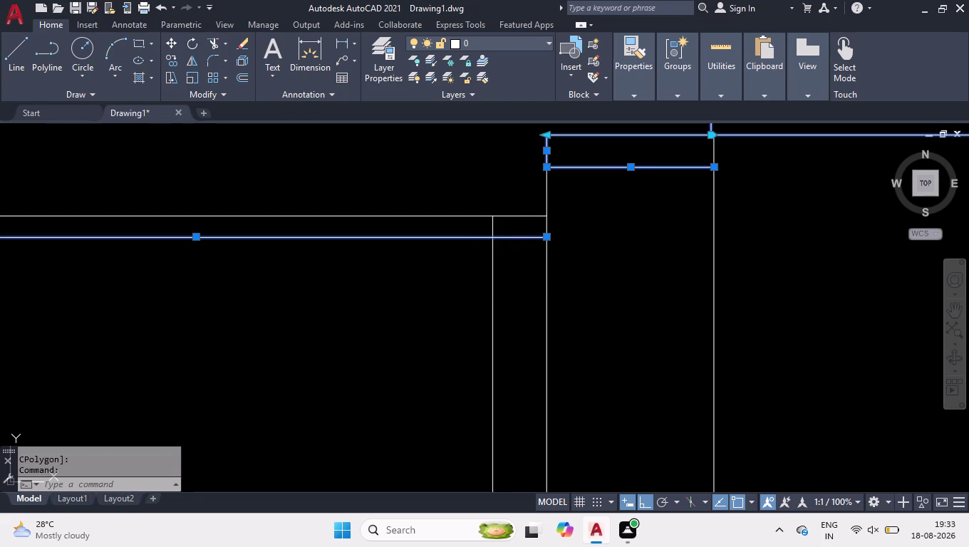
scroll(down, 3)
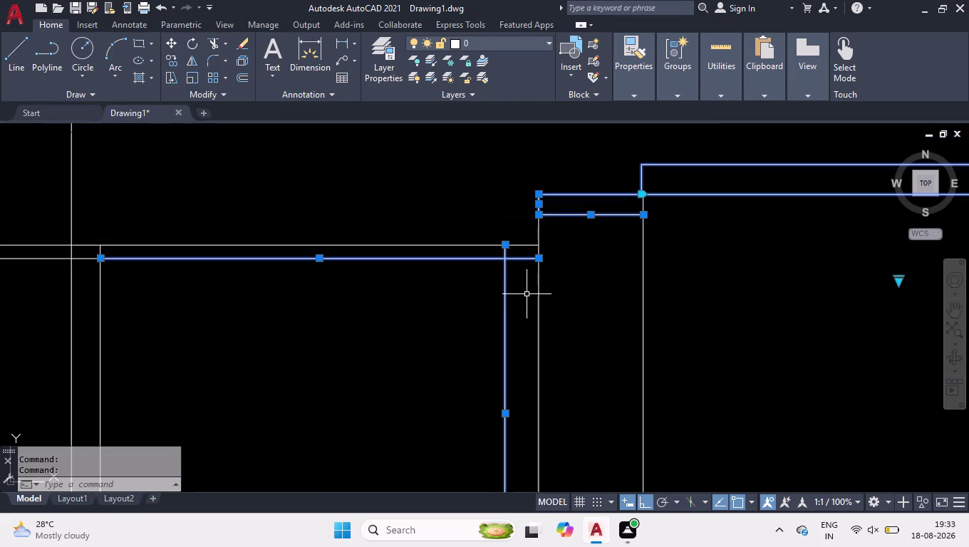
scroll(down, 3)
scroll(down, 3)
scroll(down, 3)
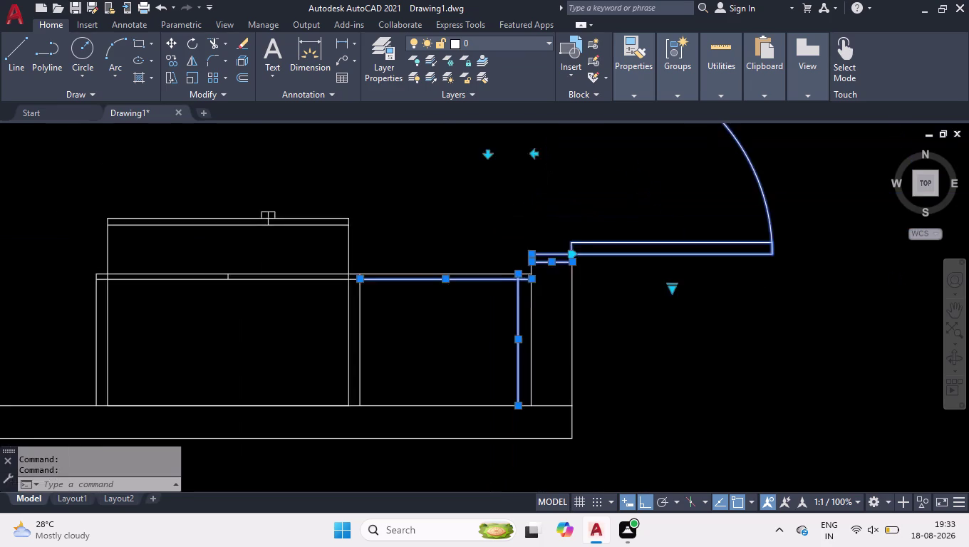
scroll(down, 3)
scroll(up, 3)
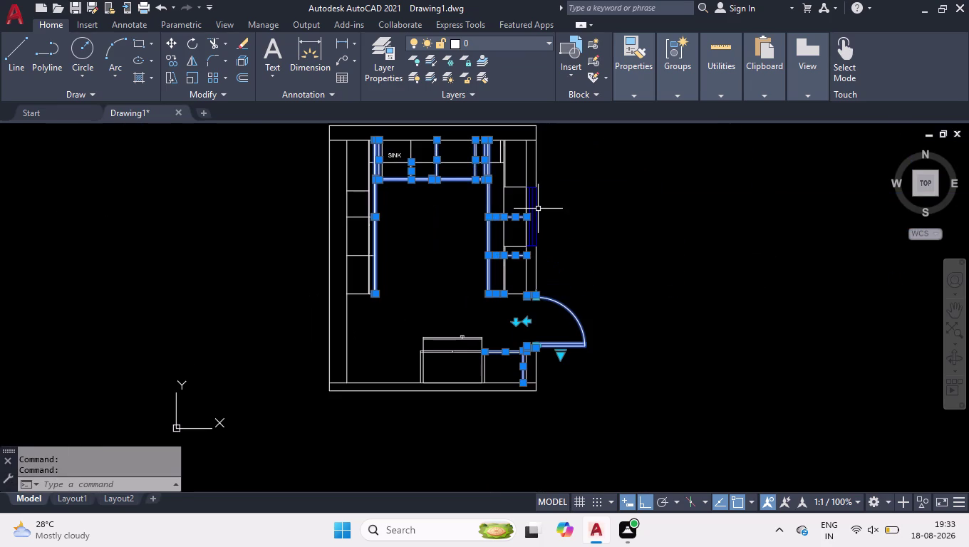
key(ctrl+1)
scroll(up, 3)
scroll(up, 3)
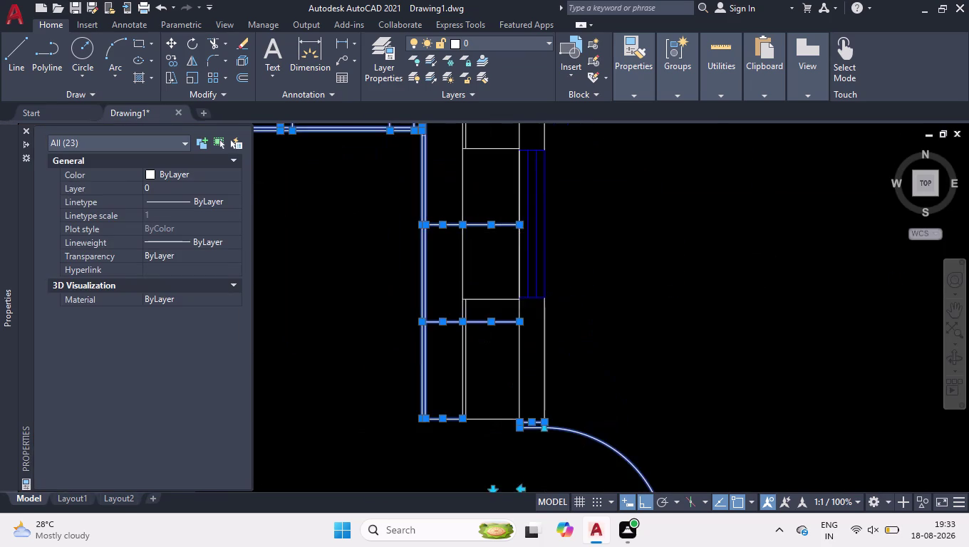
scroll(up, 3)
double_click(231, 177)
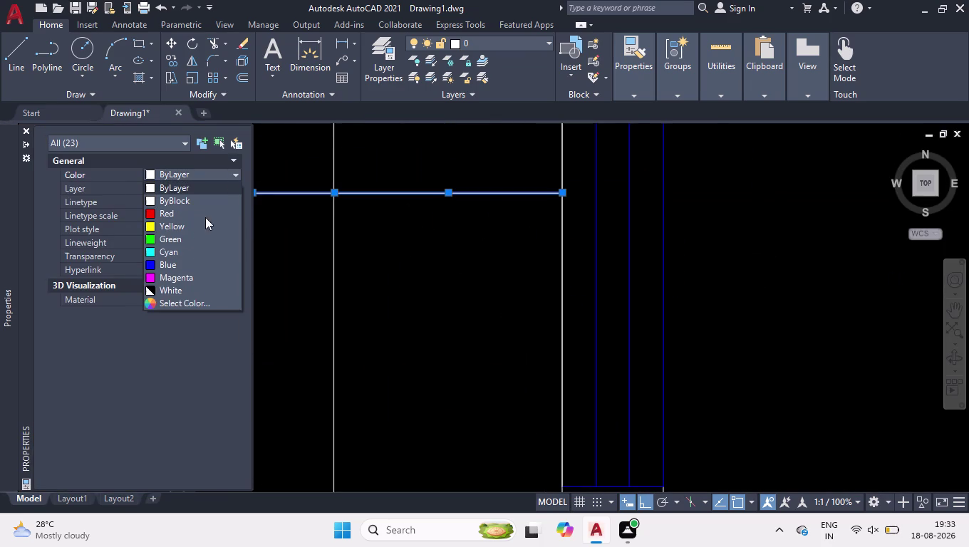
click(188, 303)
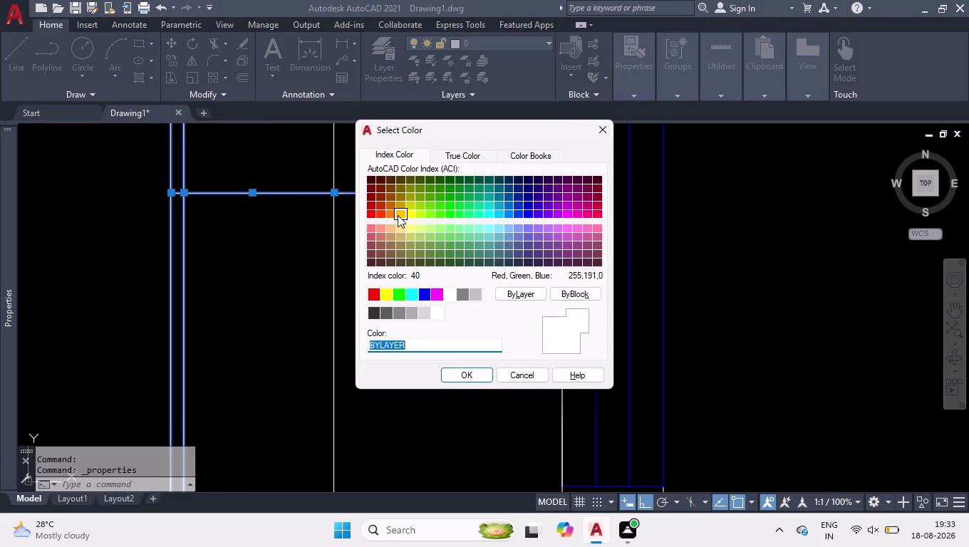
click(397, 215)
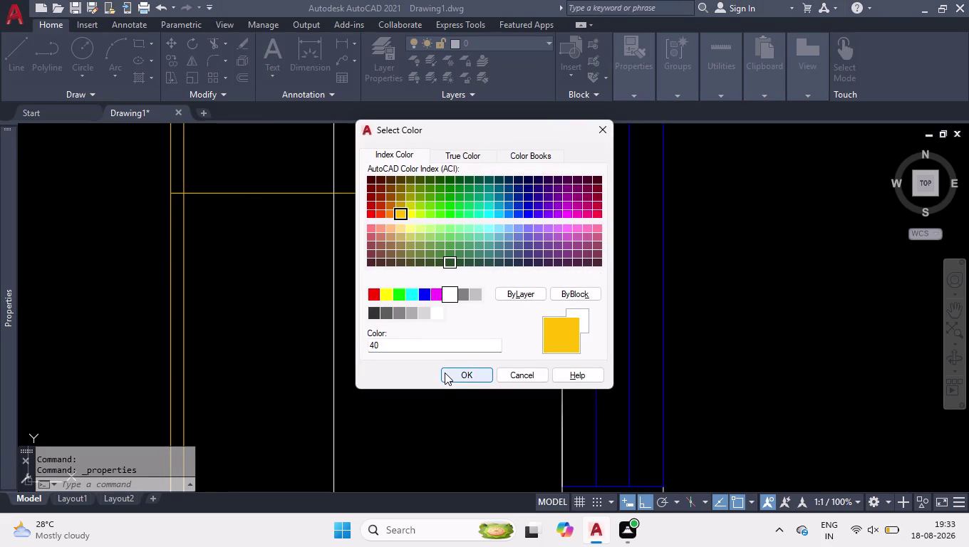
click(446, 375)
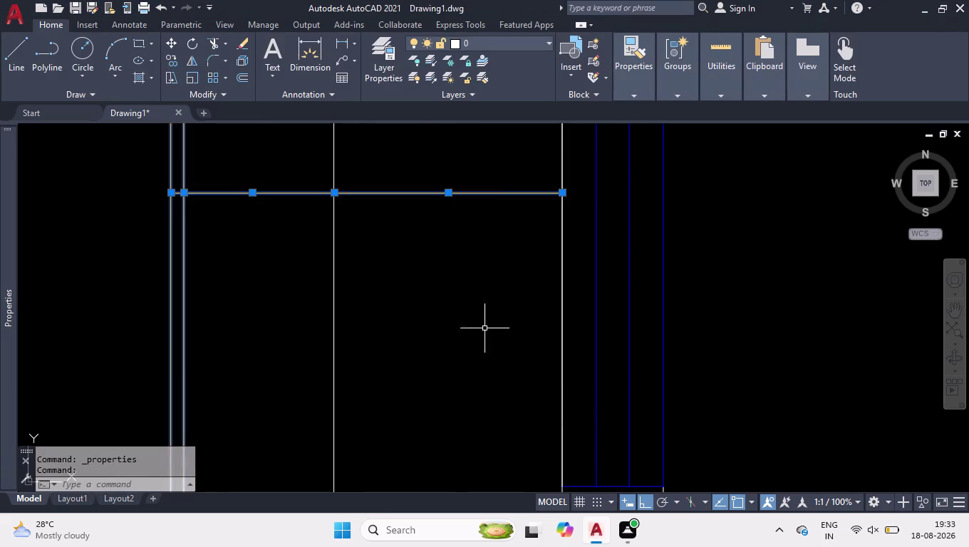
scroll(down, 3)
scroll(down, 3)
scroll(down, 3)
scroll(down, 3)
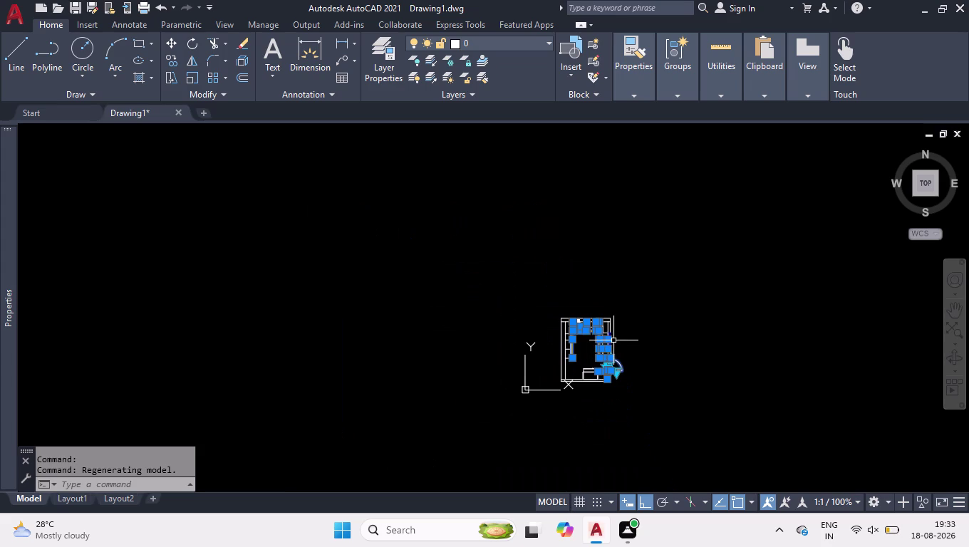
drag(665, 232, 665, 243)
click(538, 445)
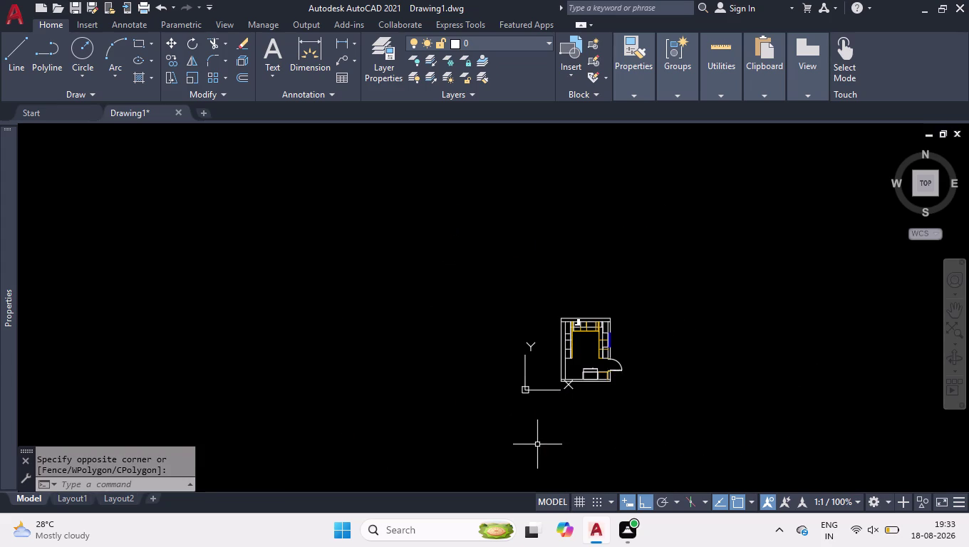
scroll(up, 3)
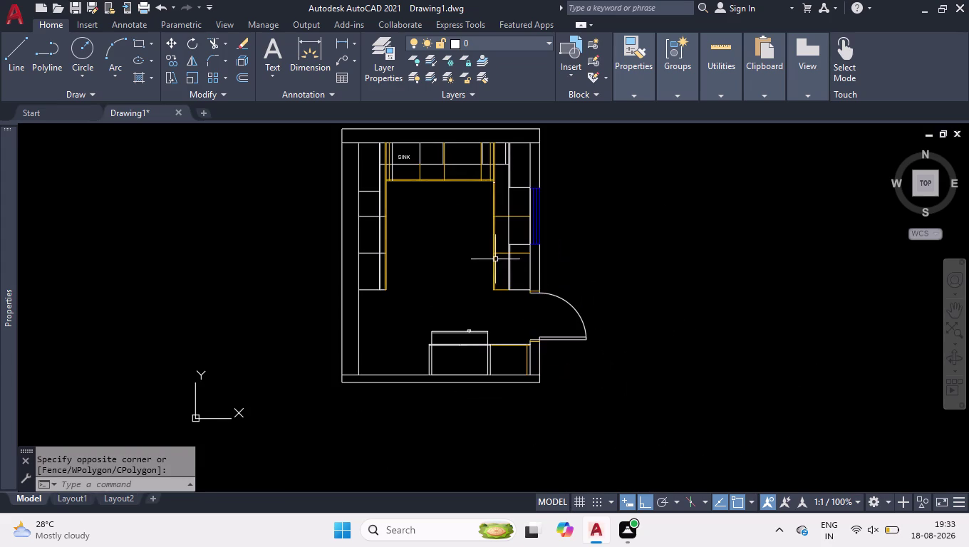
click(495, 246)
right_click(494, 245)
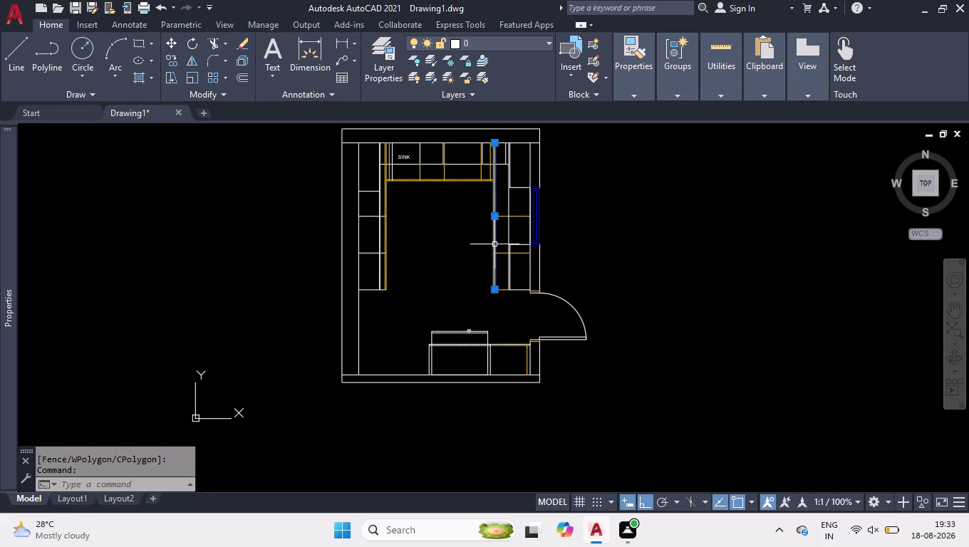
click(542, 385)
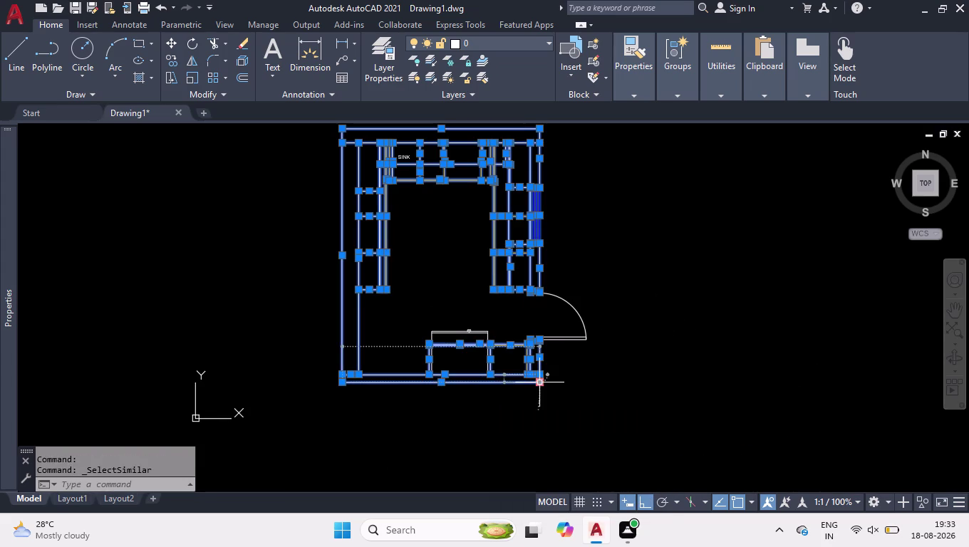
scroll(down, 3)
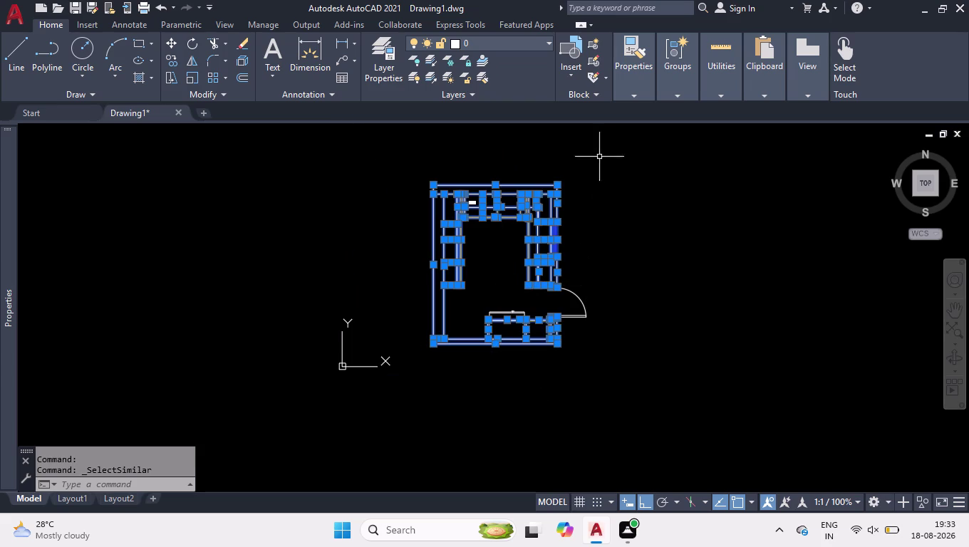
drag(601, 154, 604, 168)
click(384, 374)
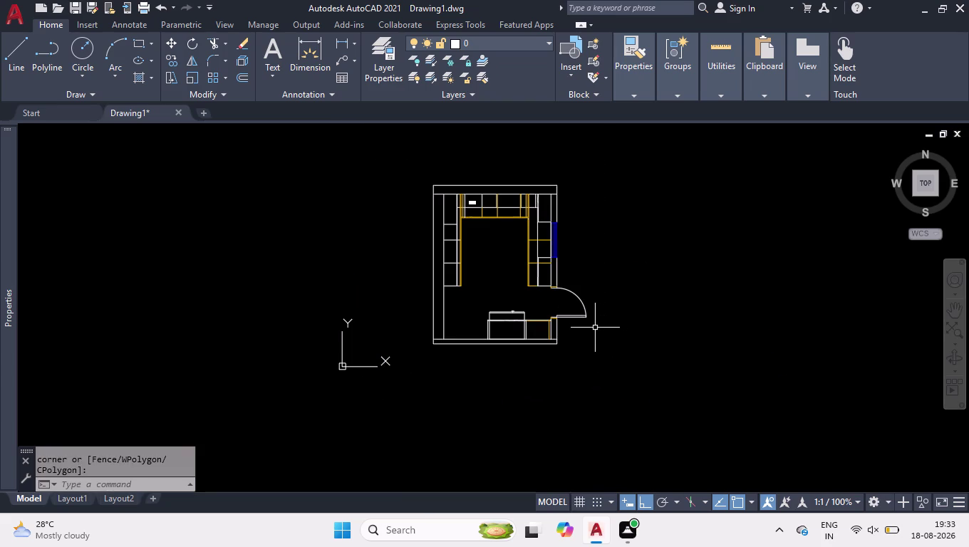
scroll(up, 3)
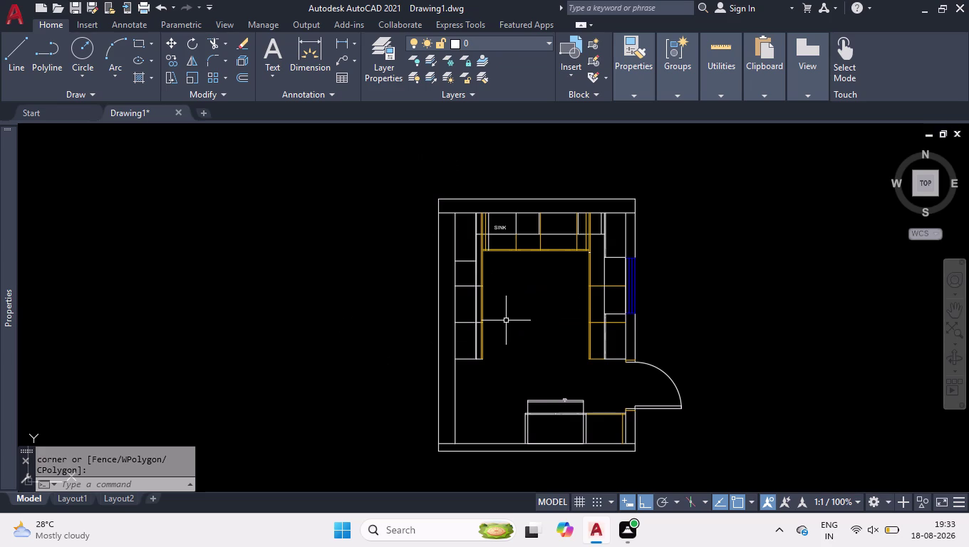
scroll(up, 3)
scroll(down, 3)
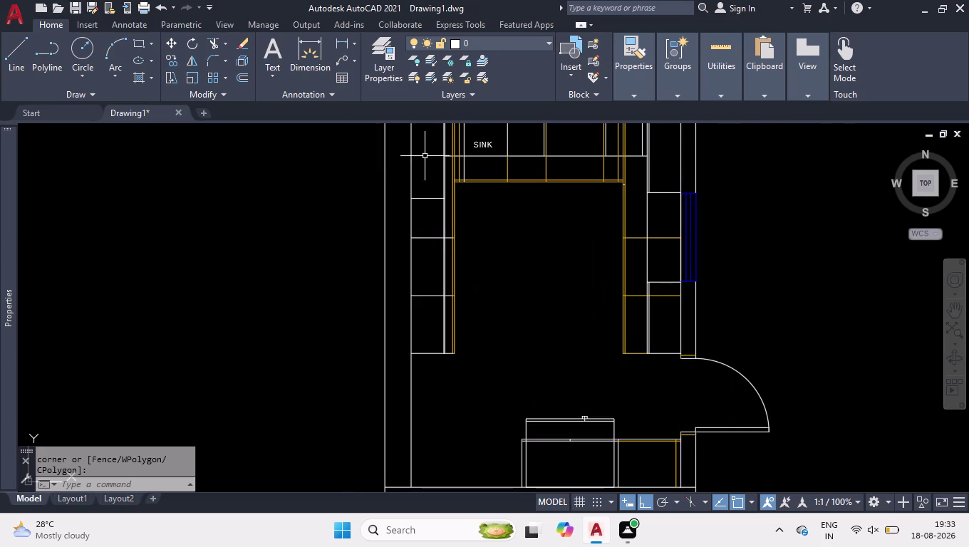
scroll(down, 3)
scroll(up, 3)
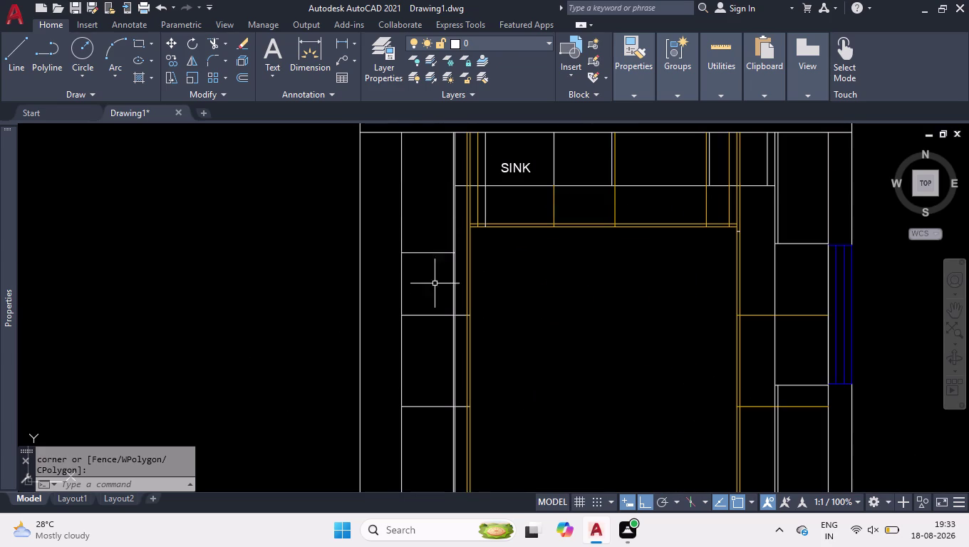
scroll(down, 3)
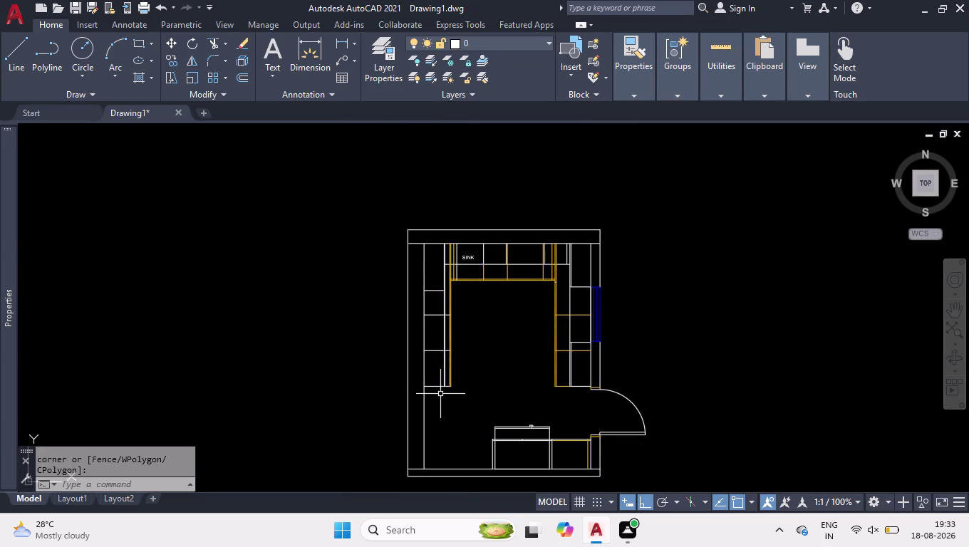
text(br)
key(Left)
Break a gap into the left inner wall line between two picked points.
key(Return)
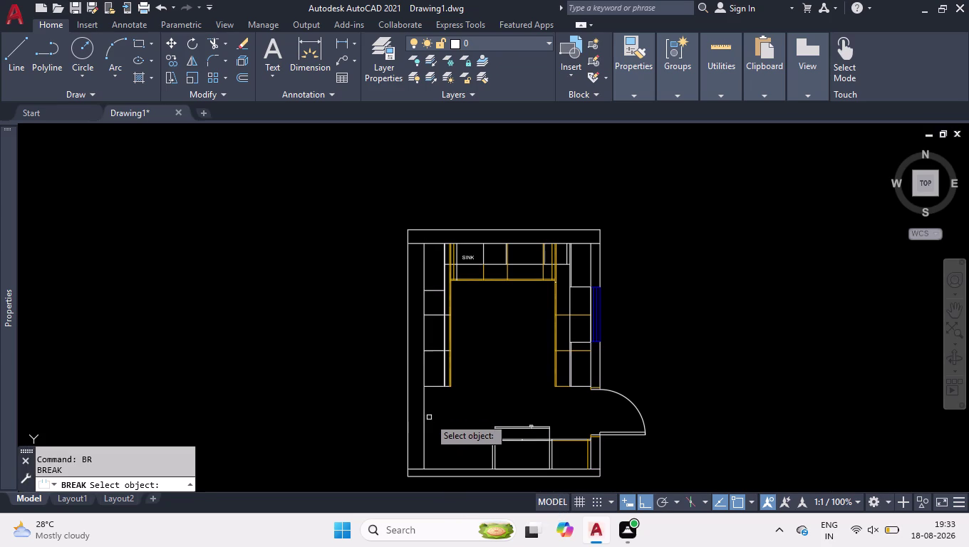
click(424, 419)
scroll(up, 3)
scroll(up, 3)
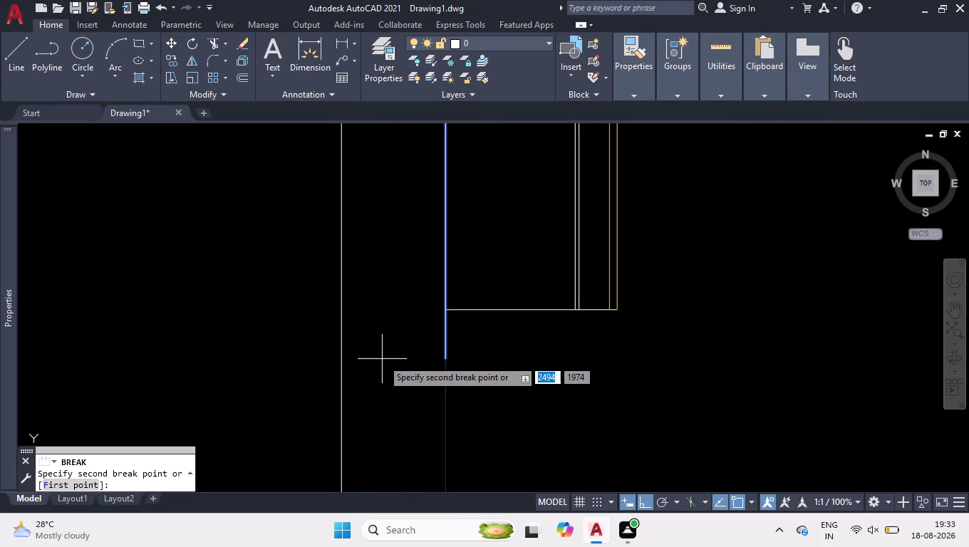
key(space)
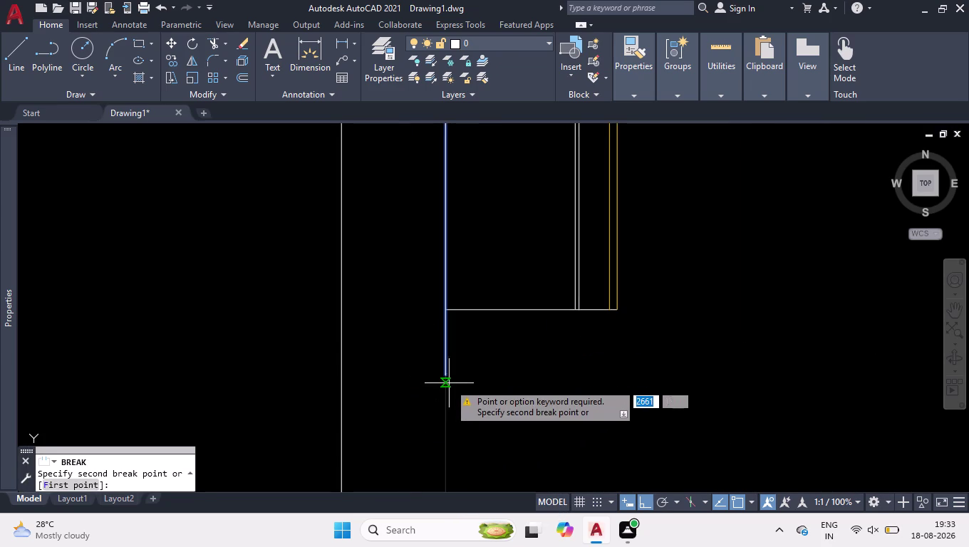
key(space)
scroll(down, 3)
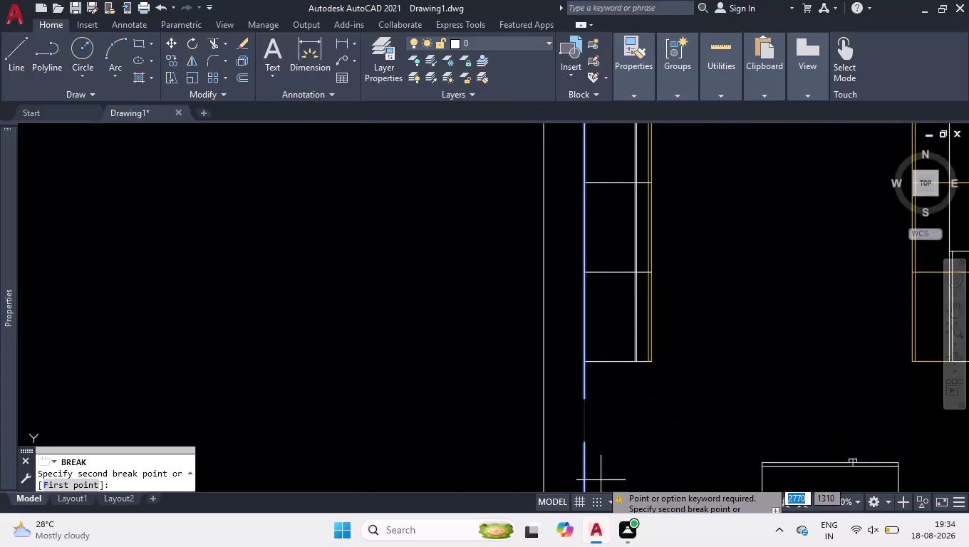
scroll(up, 3)
scroll(down, 3)
scroll(up, 3)
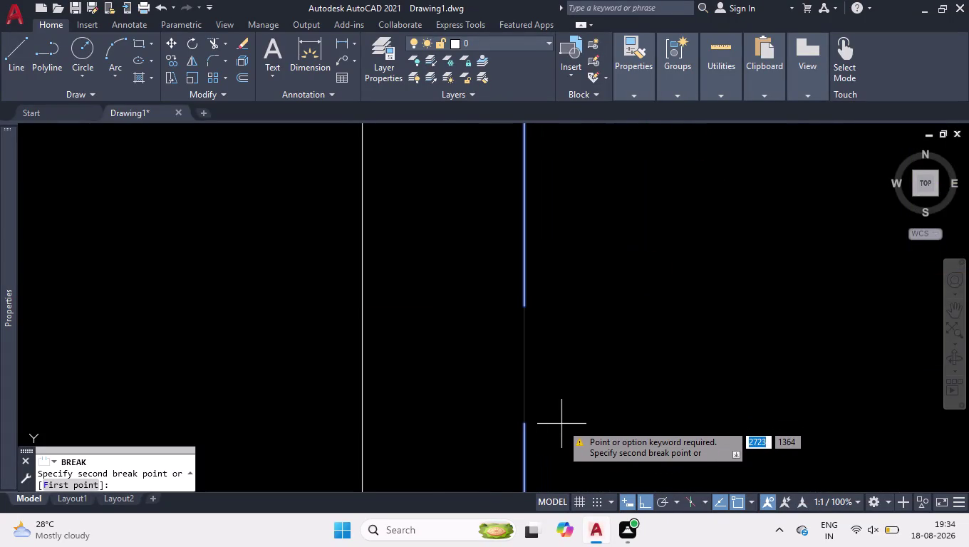
click(525, 308)
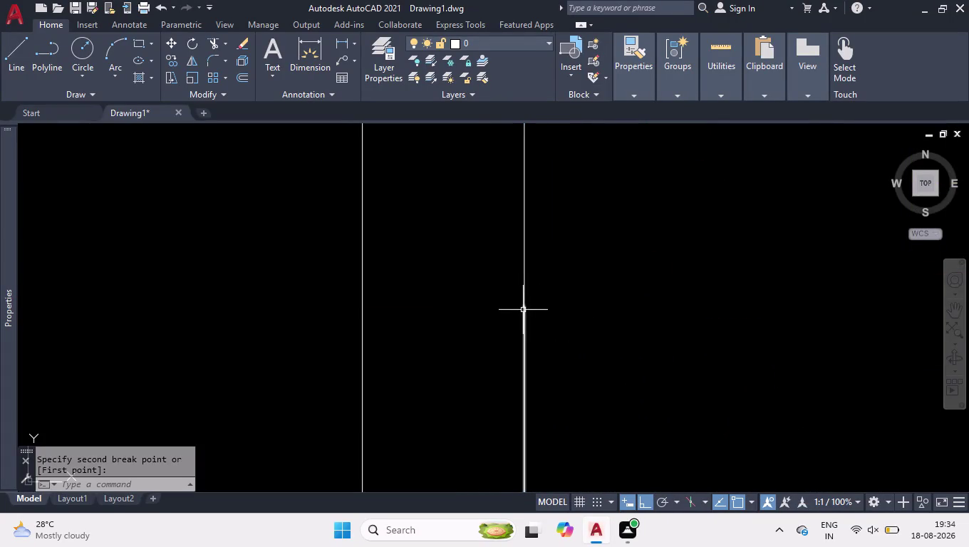
Join the two wall line pieces back into one continuous line.
drag(559, 277, 559, 285)
click(518, 397)
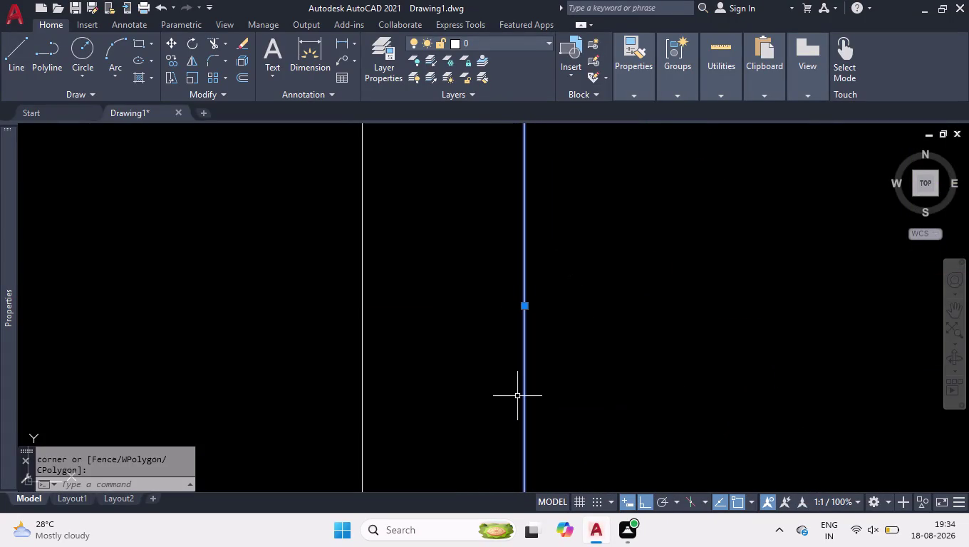
key(j)
key(Return)
scroll(down, 3)
scroll(down, 3)
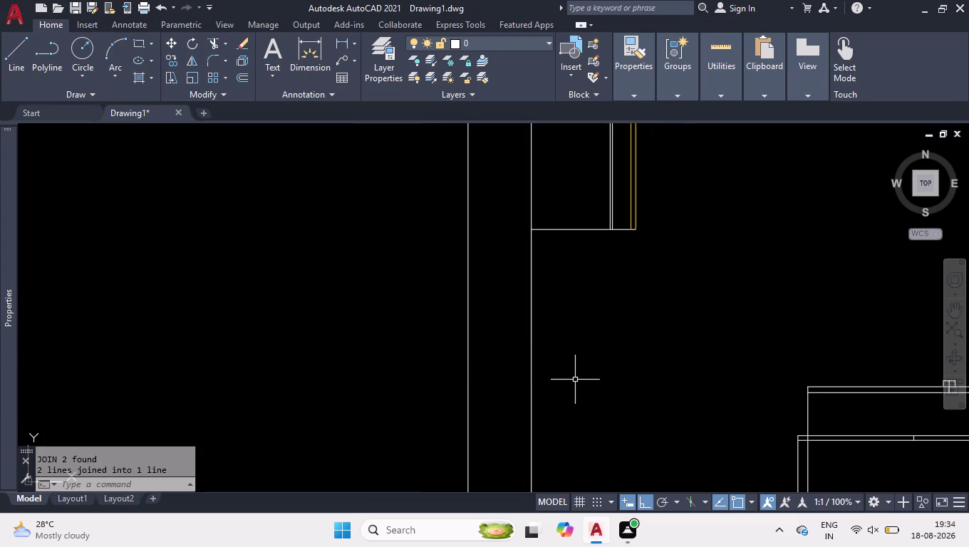
Split the vertical inner wall line at the cabinet's lower corner using BREAKATPOINT.
text(br)
key(Down)
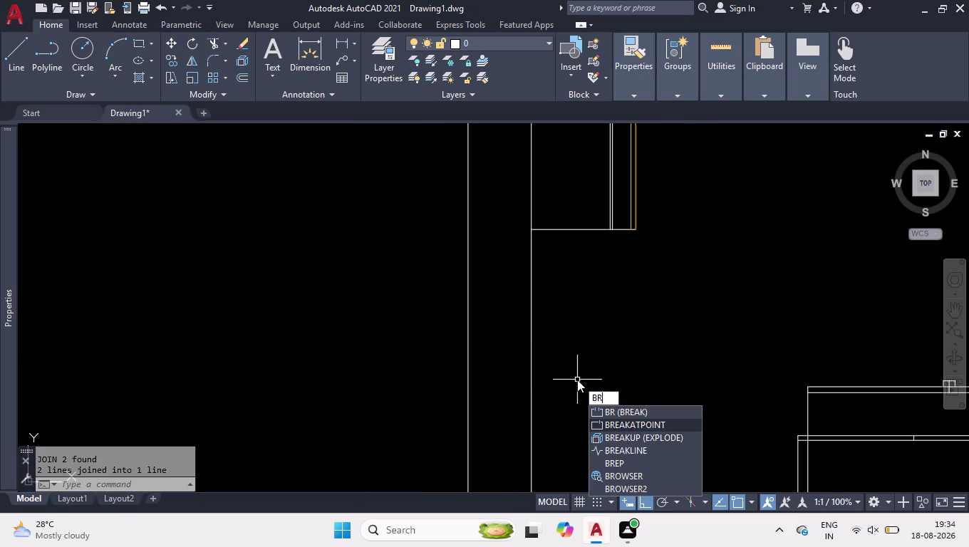
key(Return)
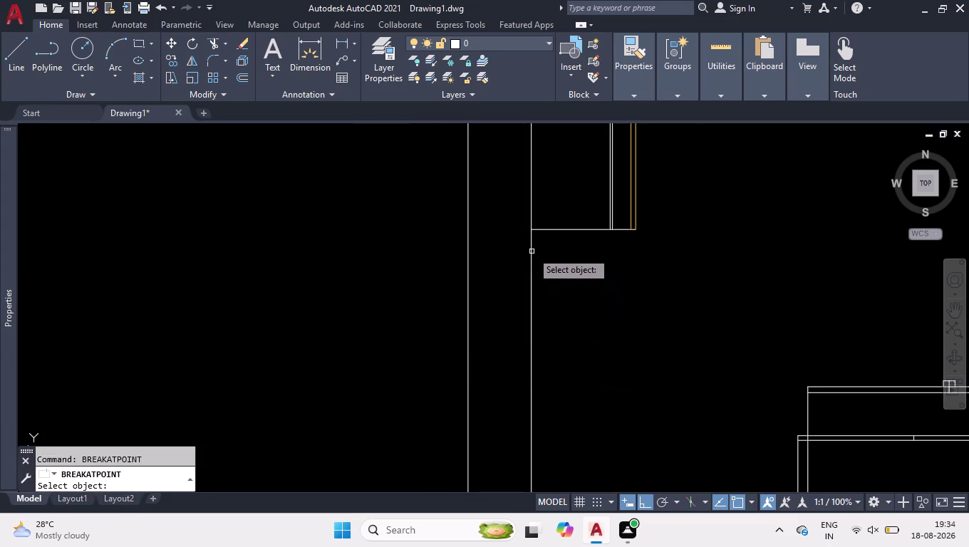
click(532, 249)
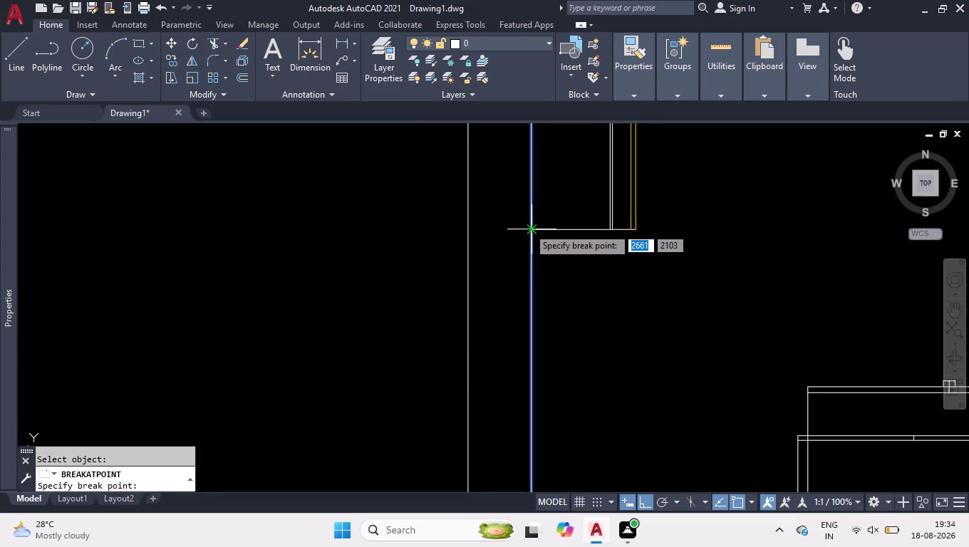
click(528, 227)
scroll(down, 3)
scroll(down, 3)
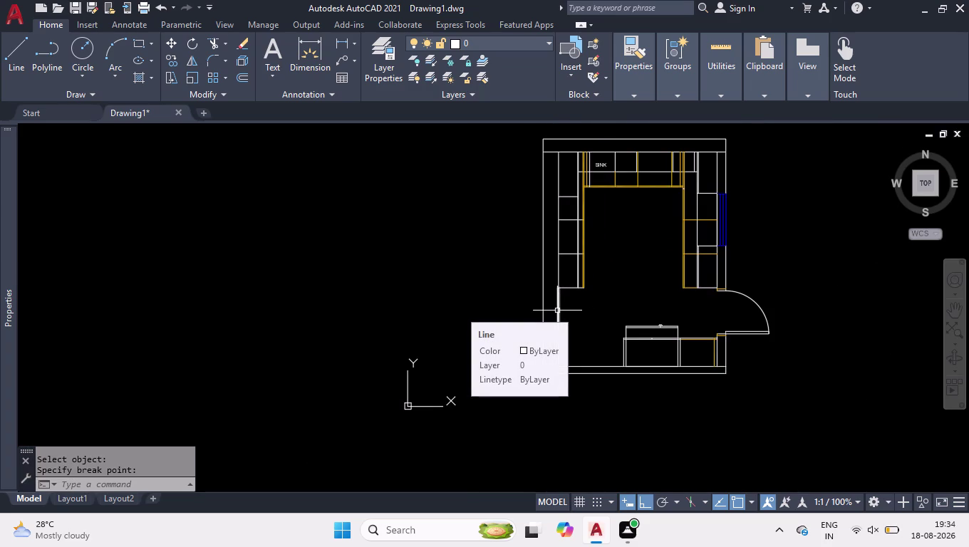
scroll(up, 3)
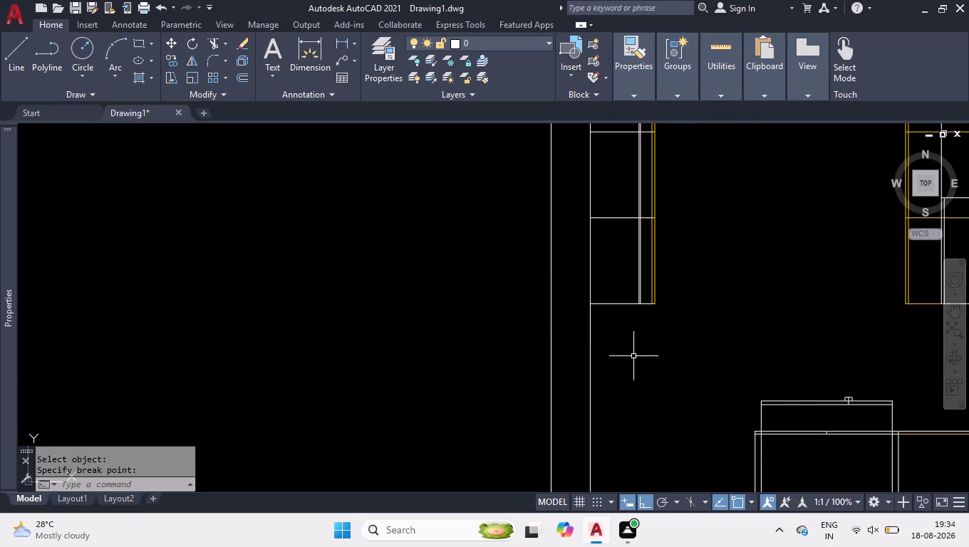
key(l)
key(Return)
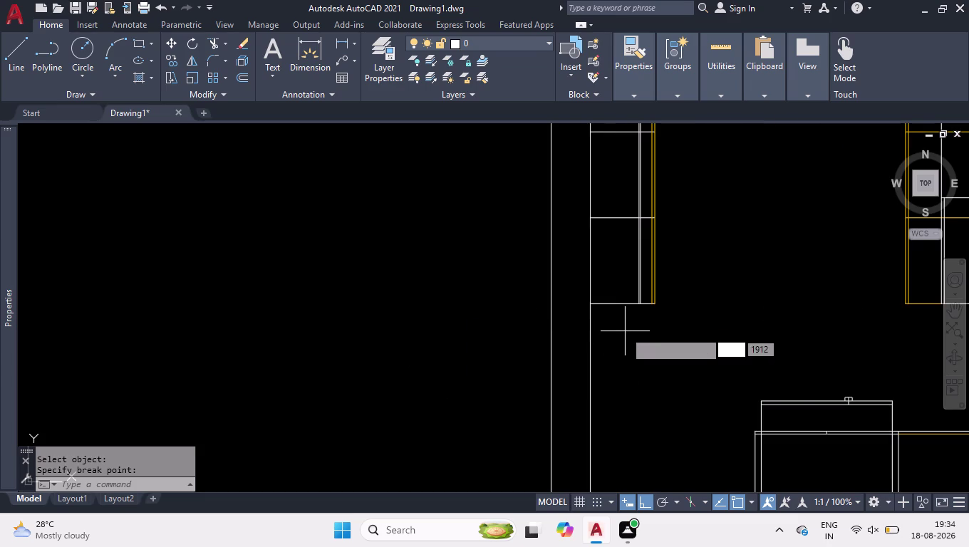
scroll(up, 3)
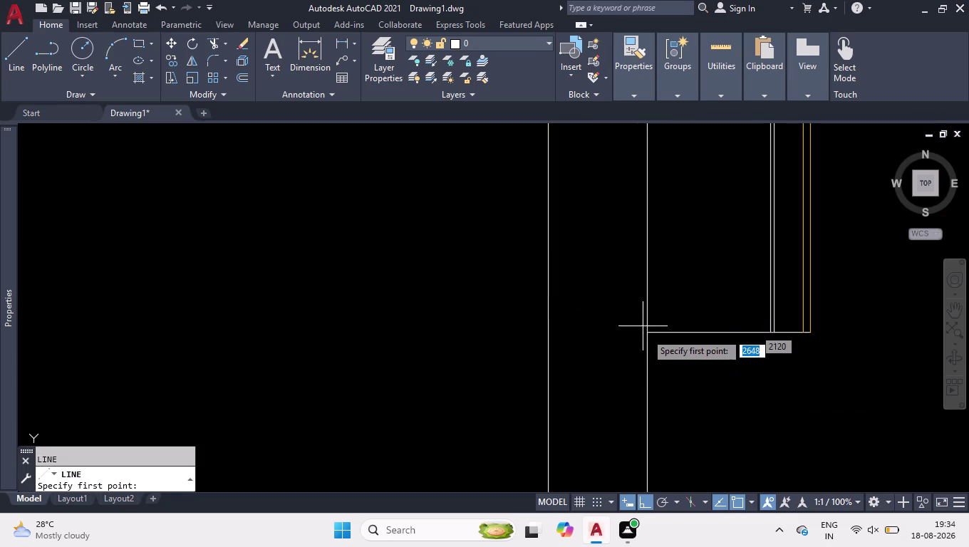
Draw a short horizontal line from the inner wall to the outer wall.
click(645, 333)
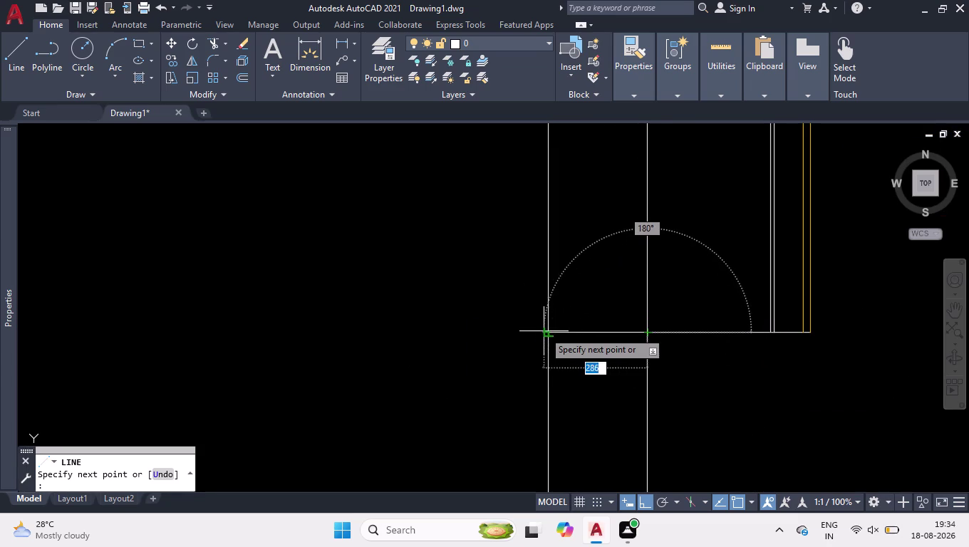
click(549, 337)
key(space)
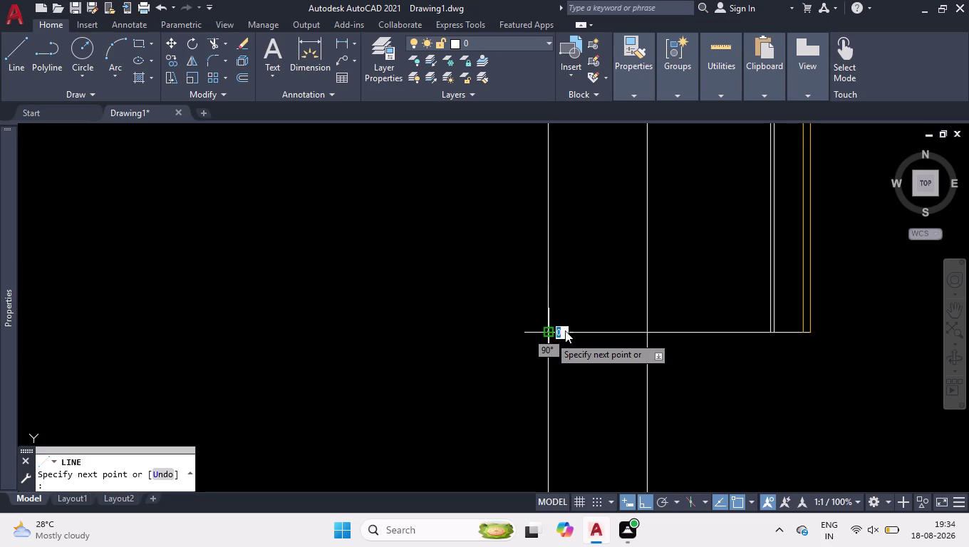
scroll(down, 3)
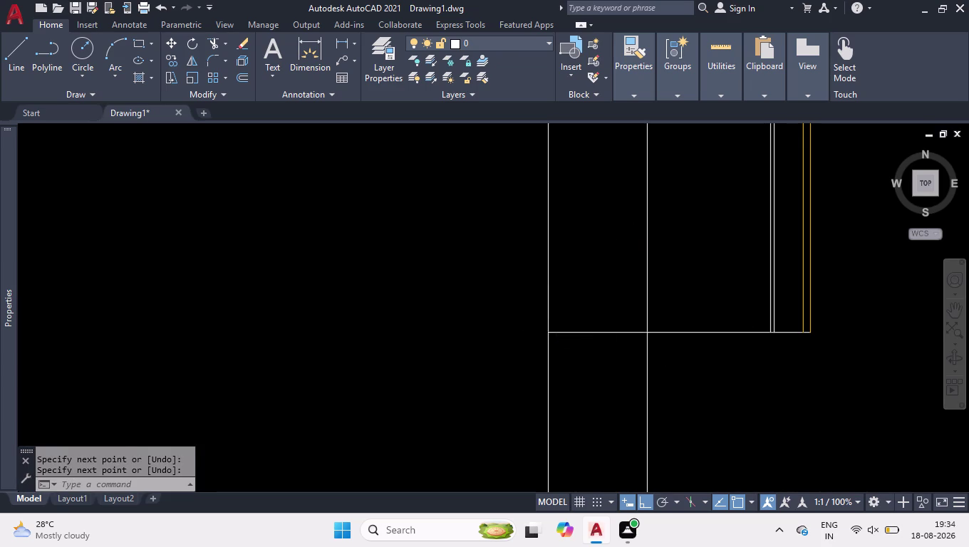
scroll(down, 3)
Offset the new wall line 270 units downward.
text(off)
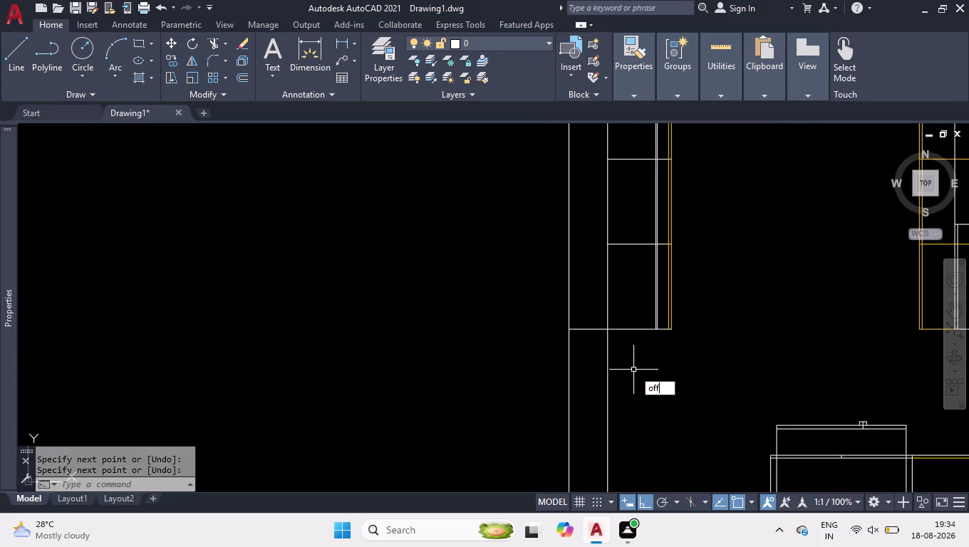
key(Return)
text(2)
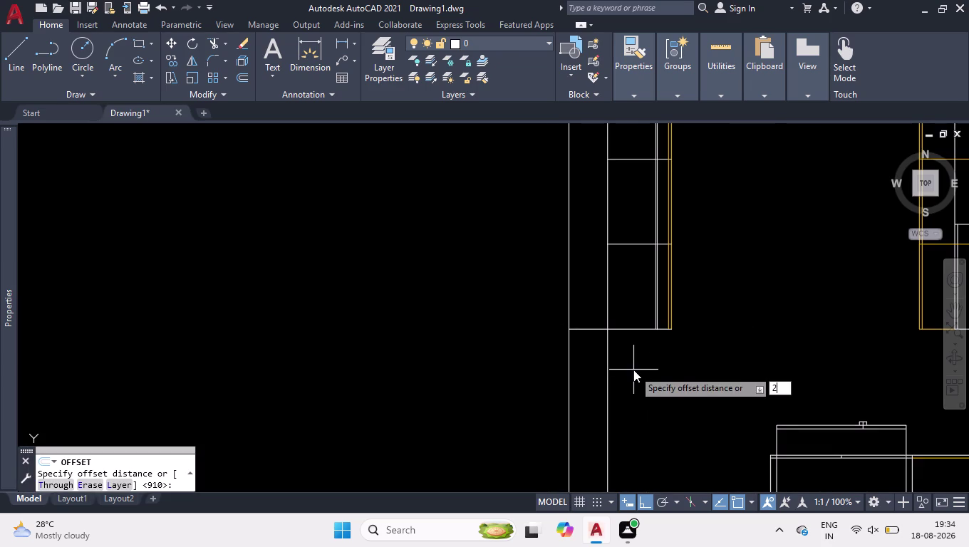
text(70)
key(Return)
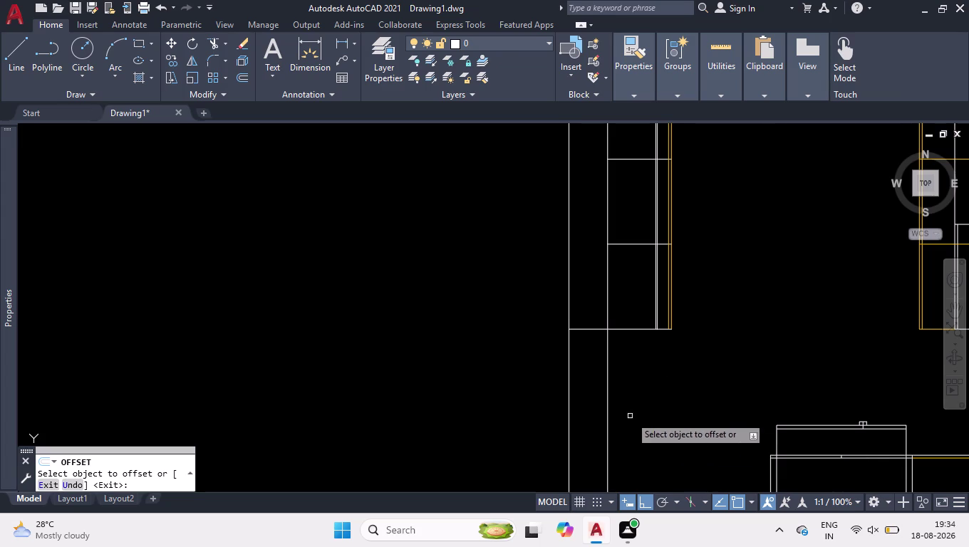
click(579, 329)
click(583, 388)
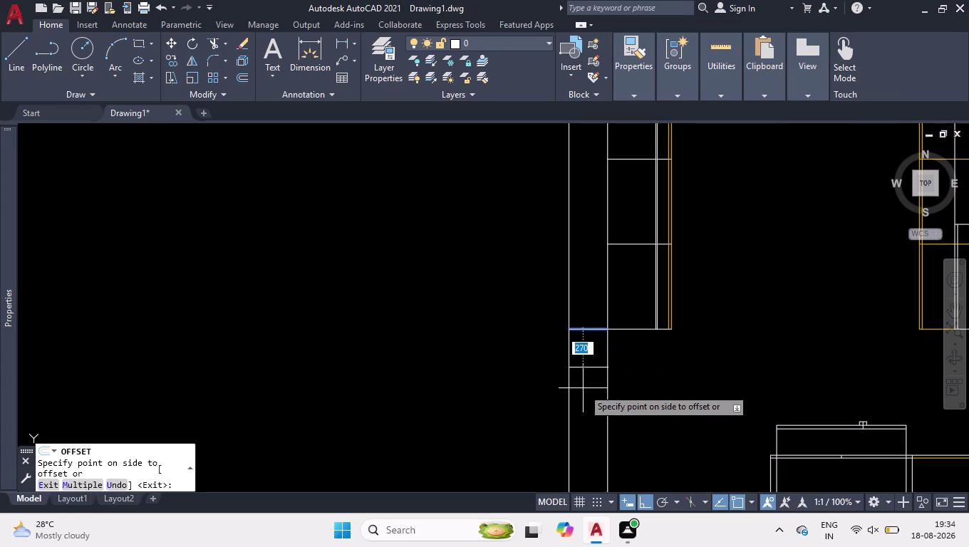
key(Return)
Trim away the wall segment between the two horizontal lines.
text(tr)
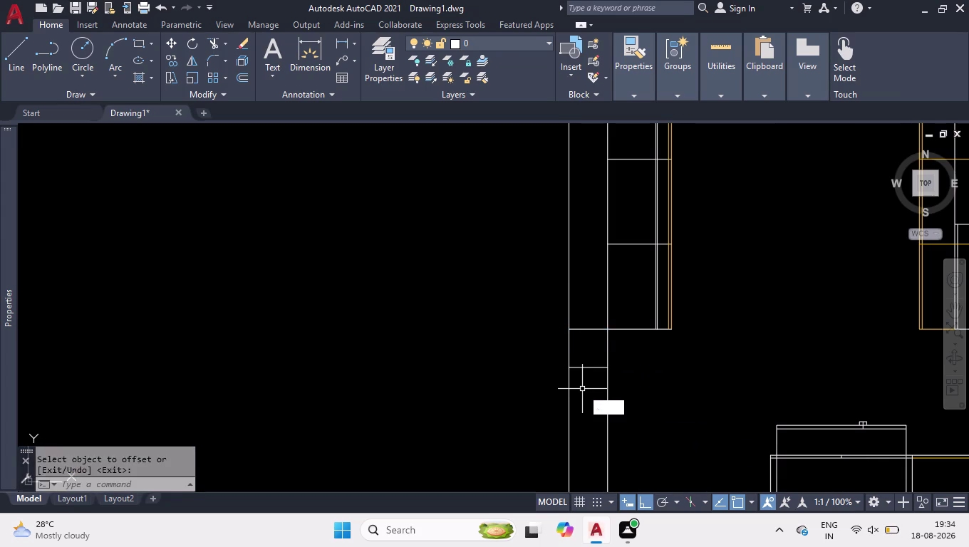
key(Return)
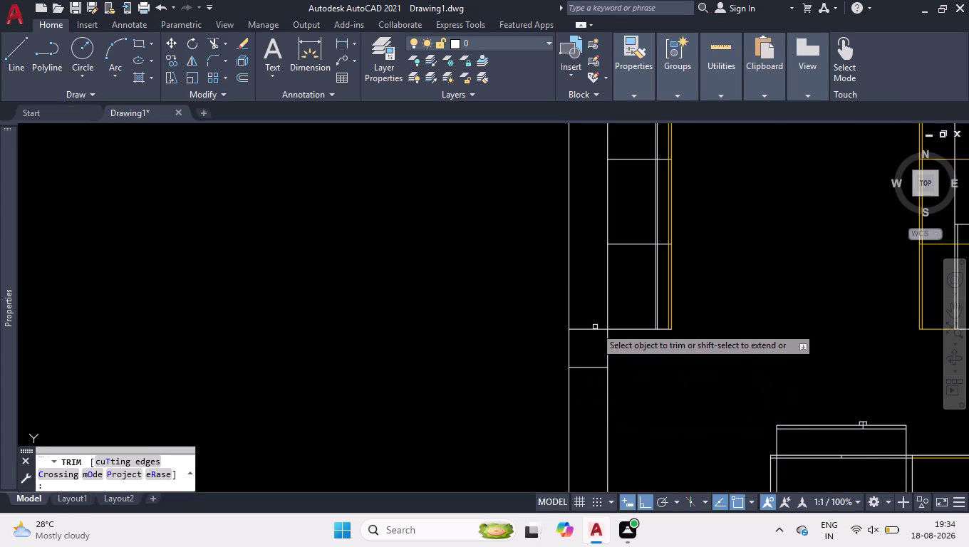
click(595, 329)
key(Return)
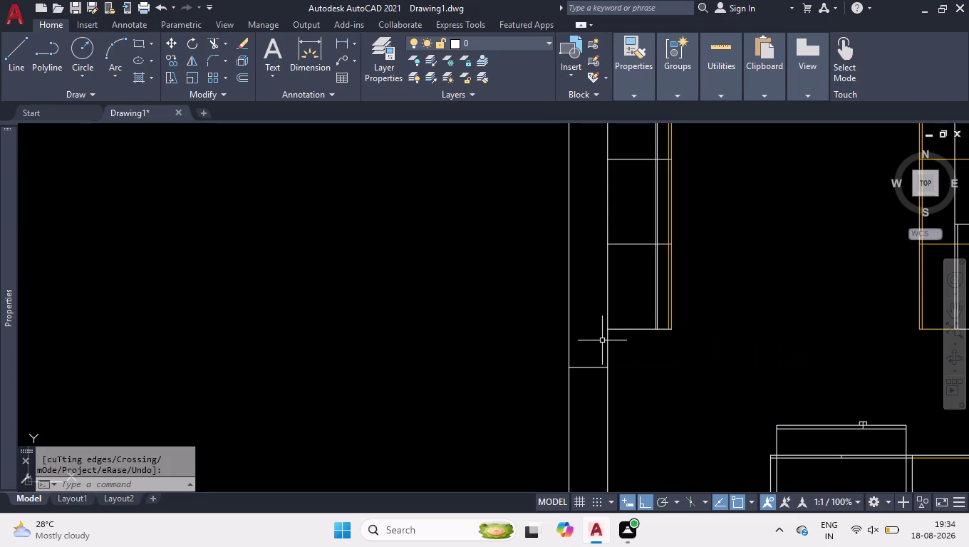
text(br)
key(Down)
key(Return)
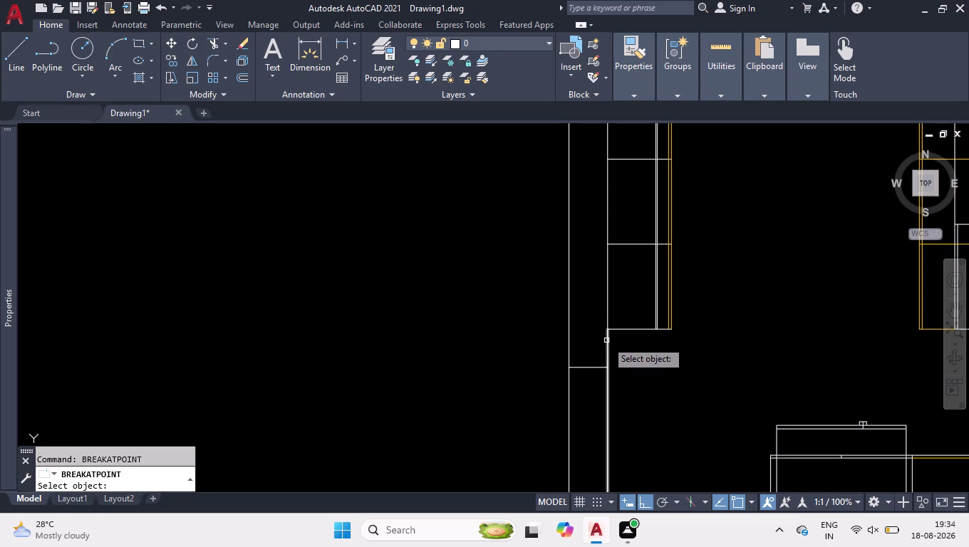
Break the horizontal line below the top wall at a single point with BREAKATPOINT.
key(Return)
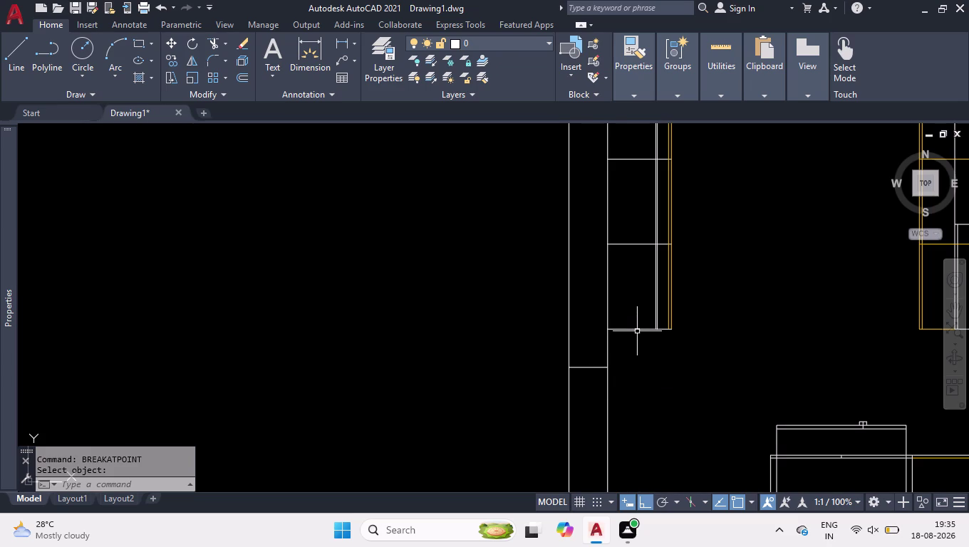
scroll(up, 3)
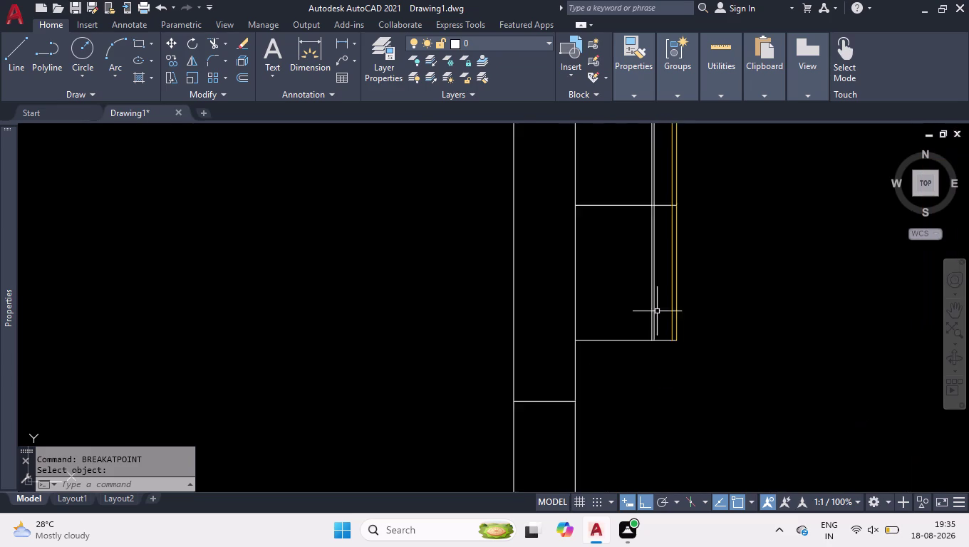
scroll(up, 3)
scroll(down, 3)
scroll(down, 3)
scroll(down, 3)
scroll(up, 3)
scroll(up, 3)
scroll(down, 3)
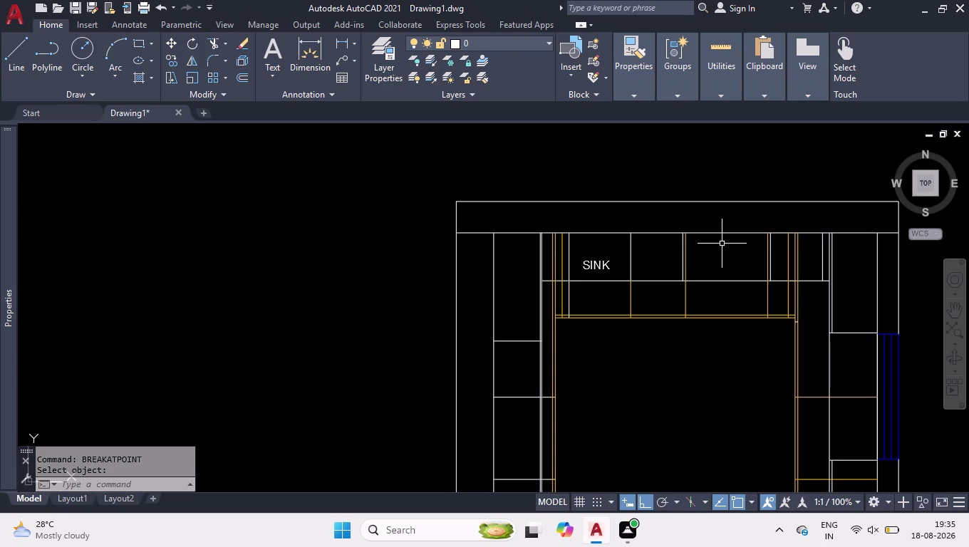
text(br)
key(Down)
text(br)
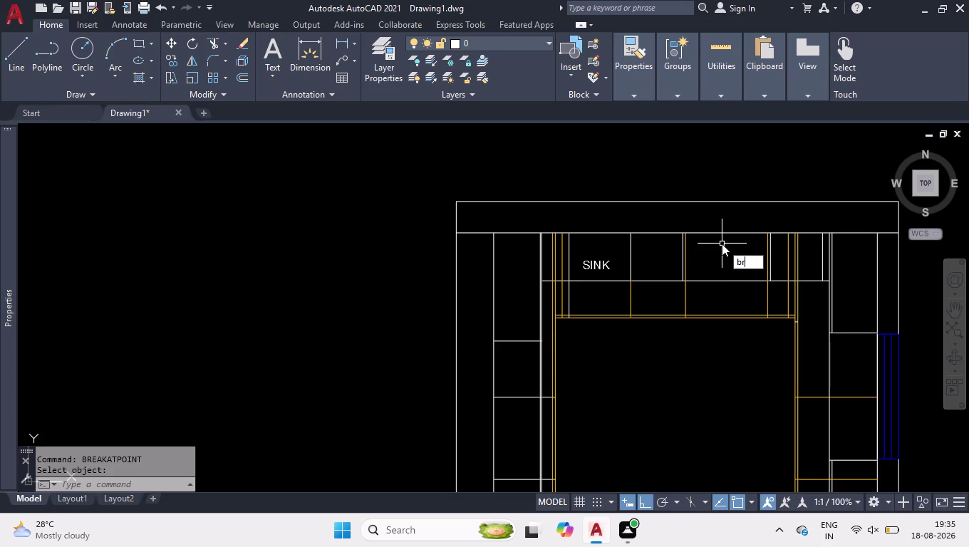
key(Down)
key(Return)
click(724, 232)
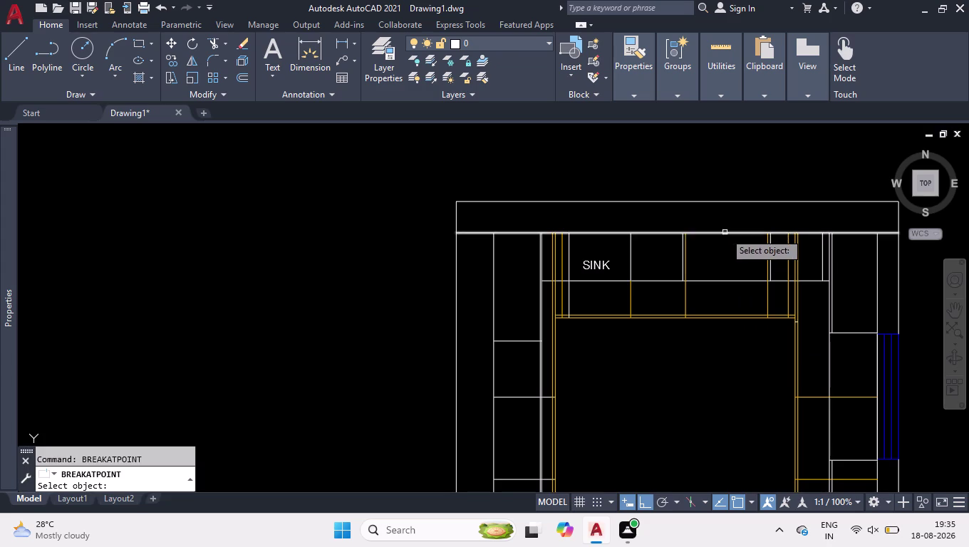
click(491, 234)
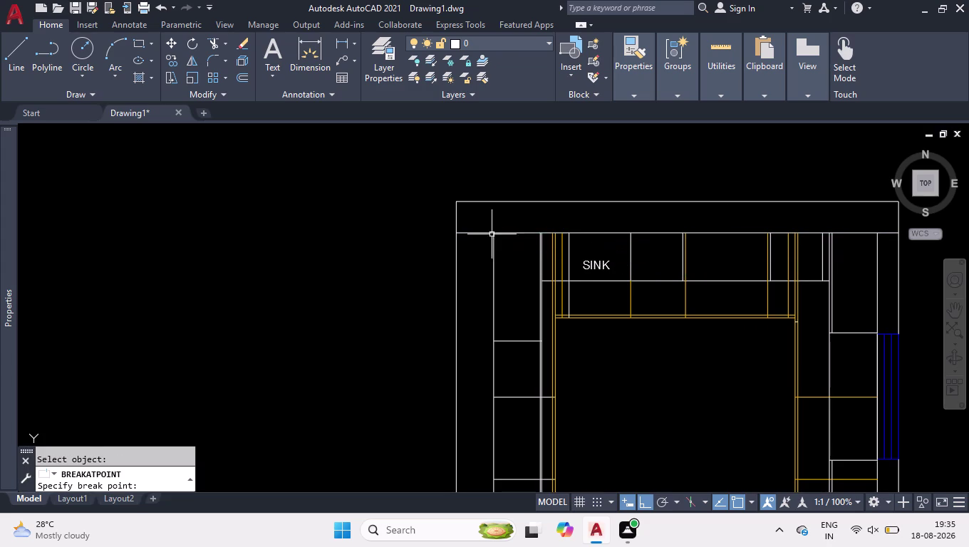
Split the top counter line at the right cabinet corner and the left wall line, checking the pieces.
key(space)
scroll(down, 3)
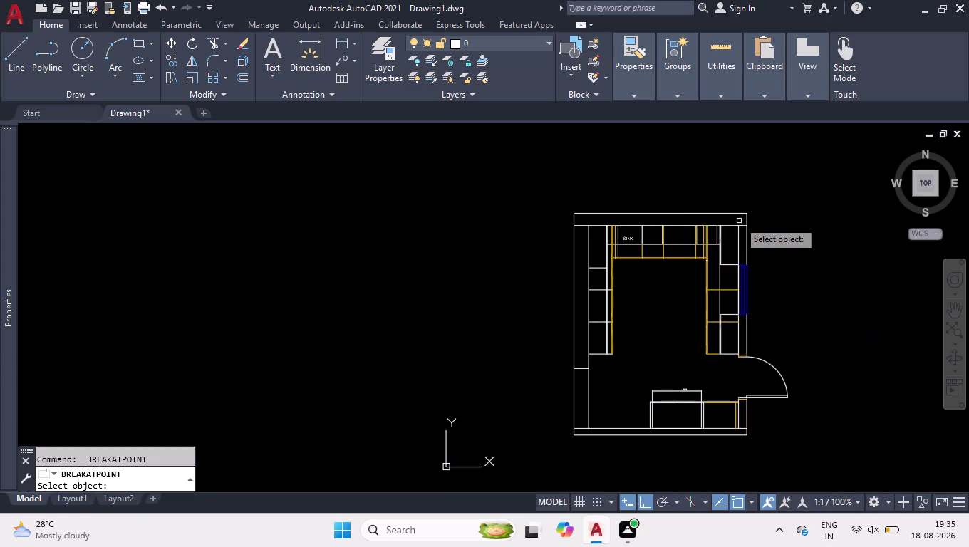
scroll(up, 3)
scroll(up, 3)
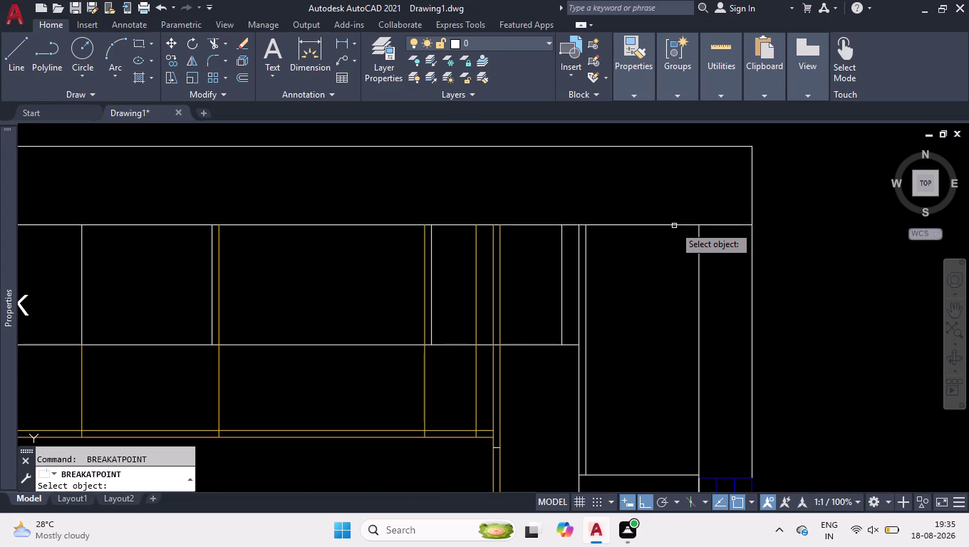
click(673, 226)
click(699, 226)
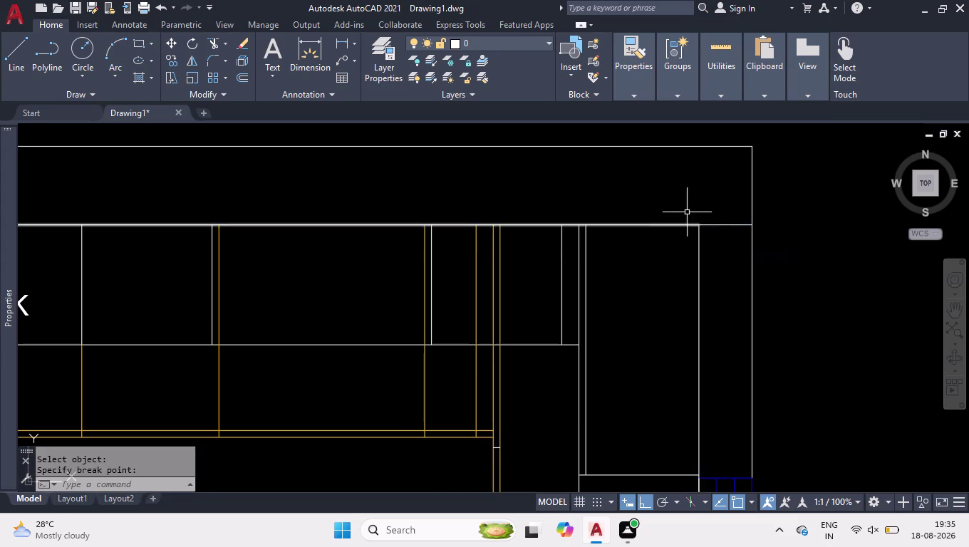
scroll(down, 3)
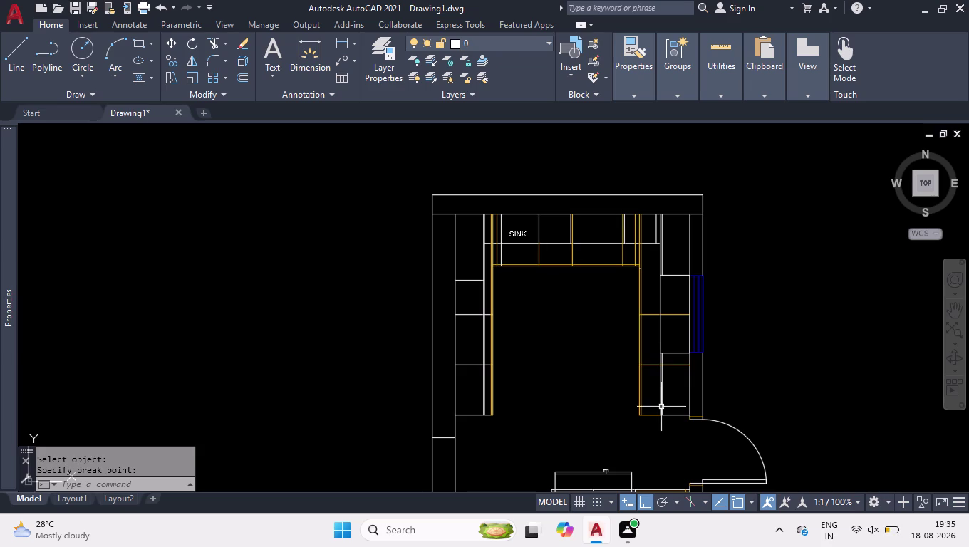
scroll(down, 3)
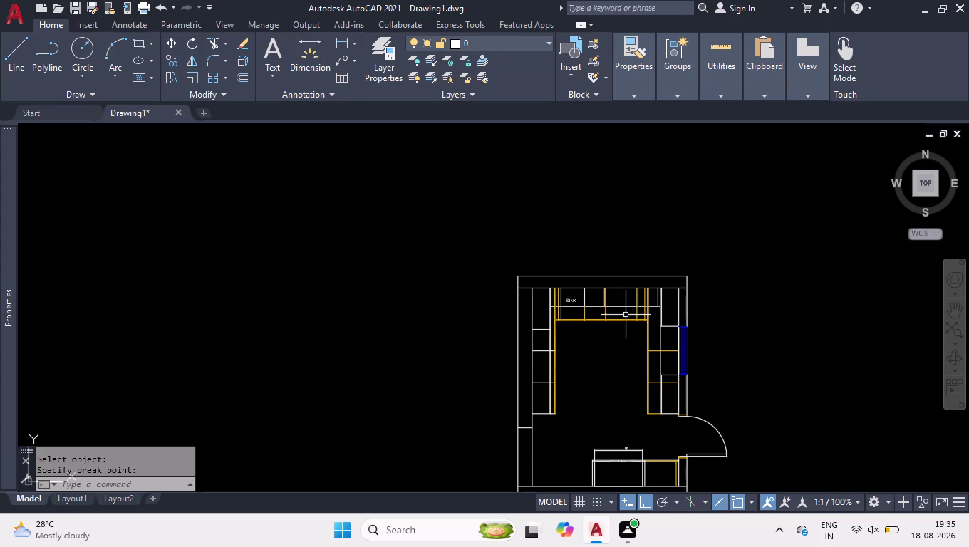
scroll(up, 3)
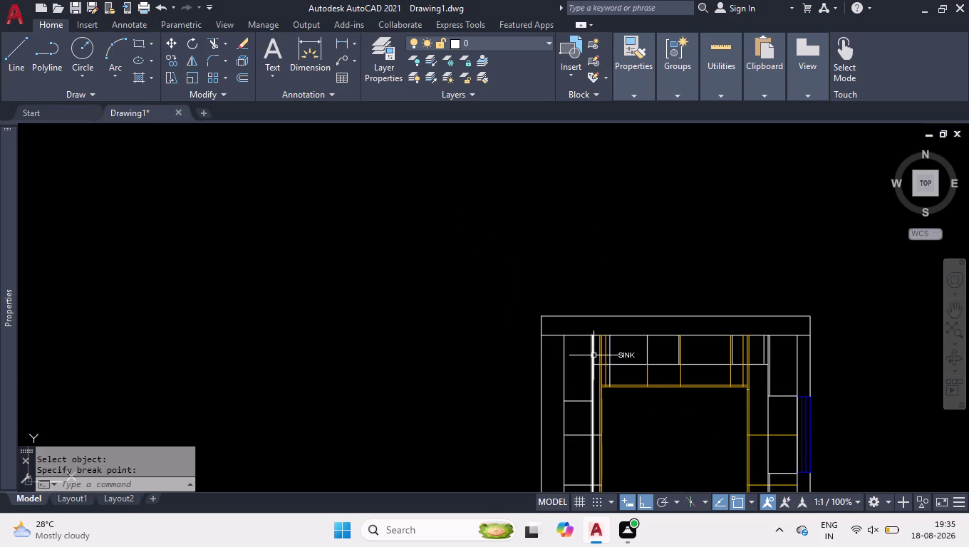
scroll(down, 3)
scroll(up, 3)
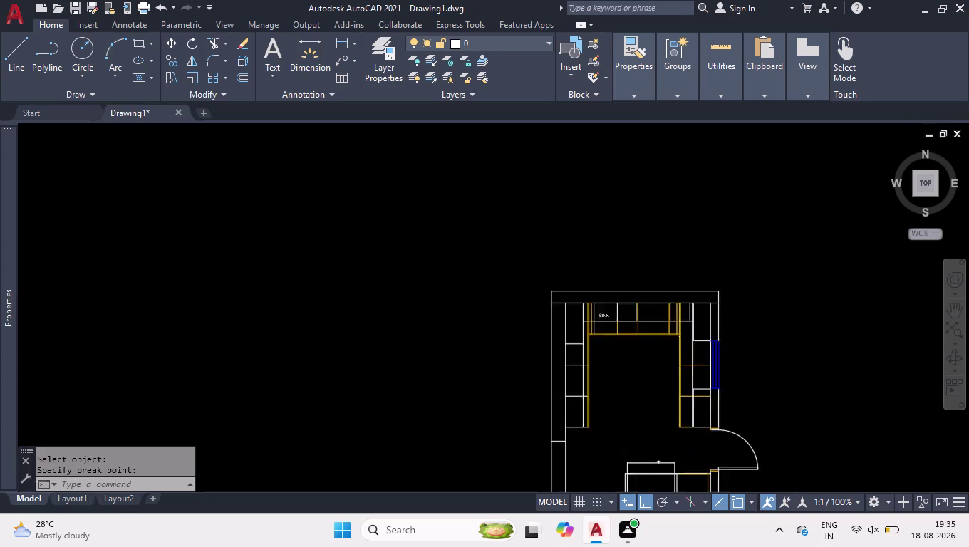
scroll(up, 3)
click(433, 300)
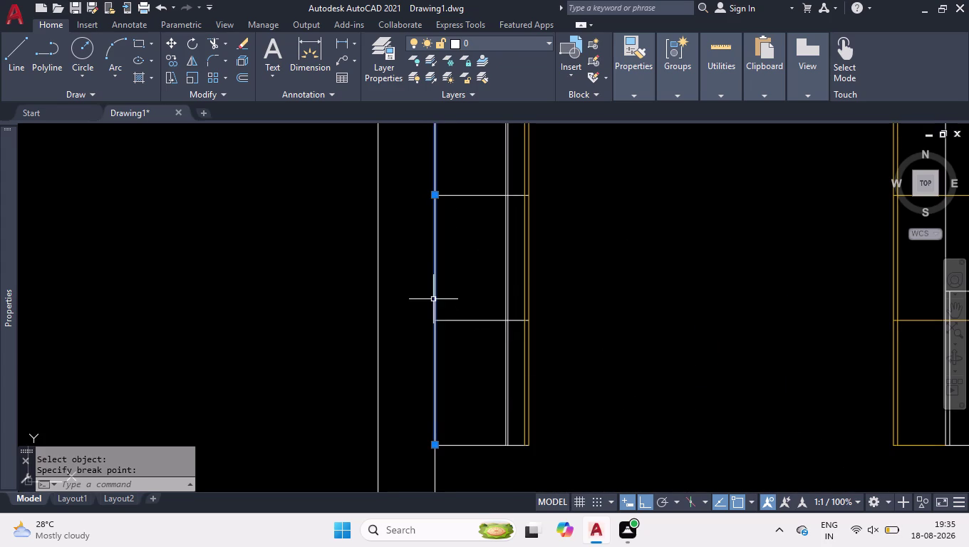
click(462, 446)
scroll(down, 3)
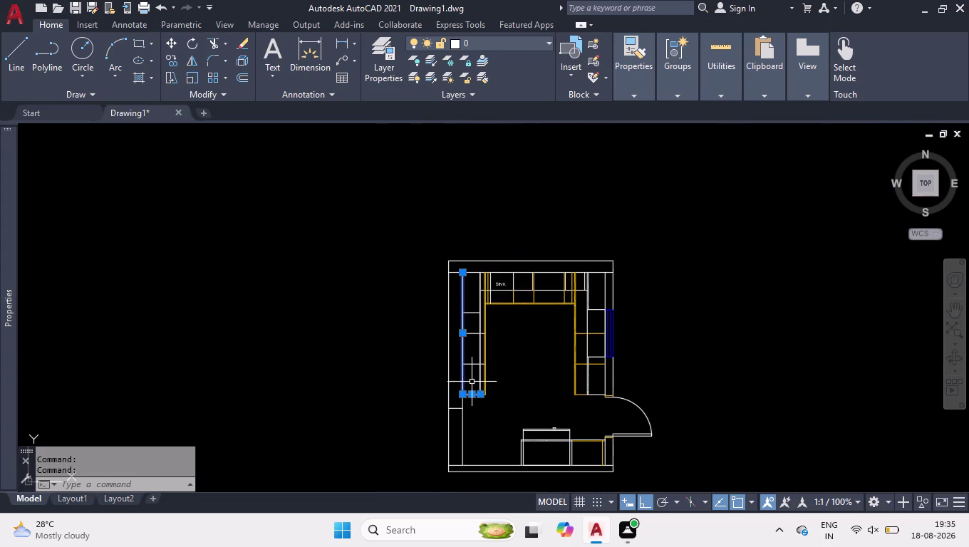
Pick the left inner wall line, top counter line, line under SINK and right-side cabinet lines.
scroll(up, 3)
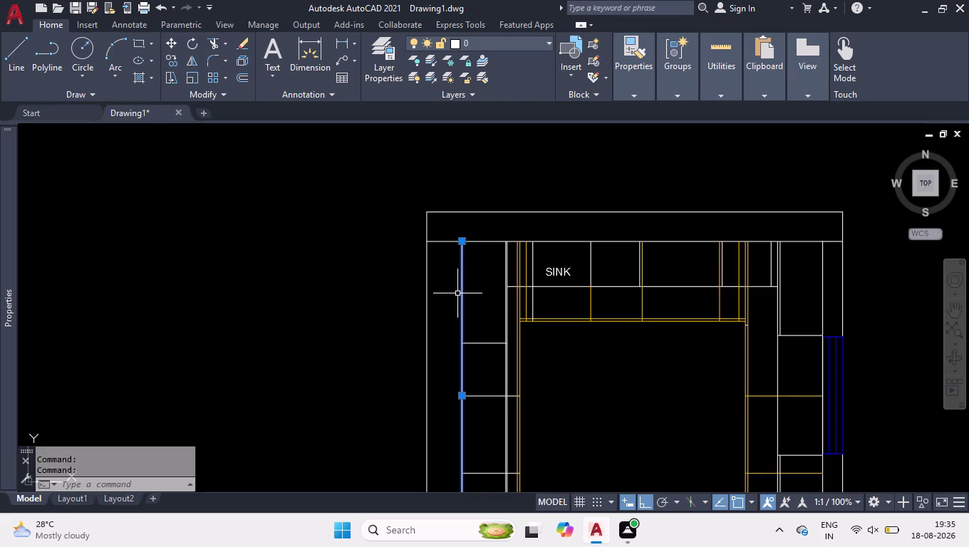
click(482, 241)
scroll(up, 3)
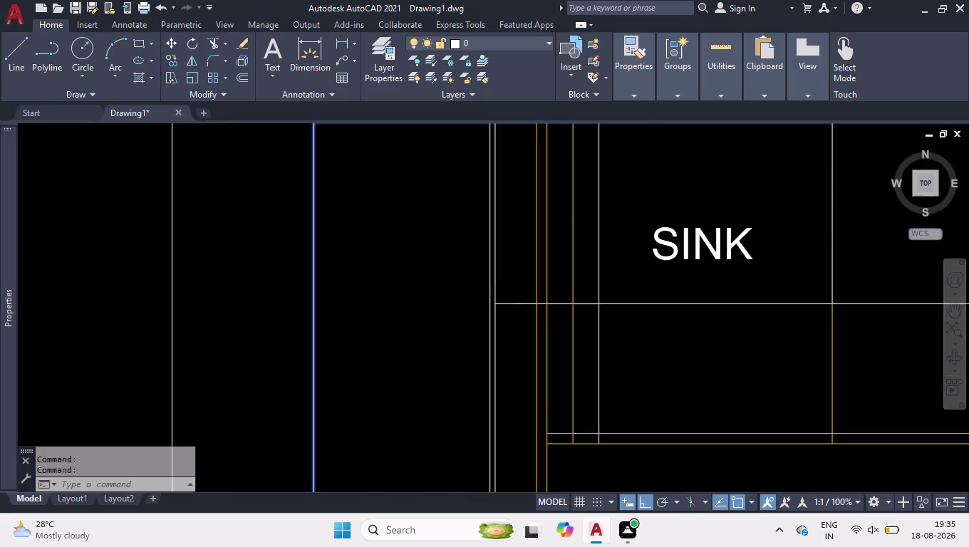
click(485, 278)
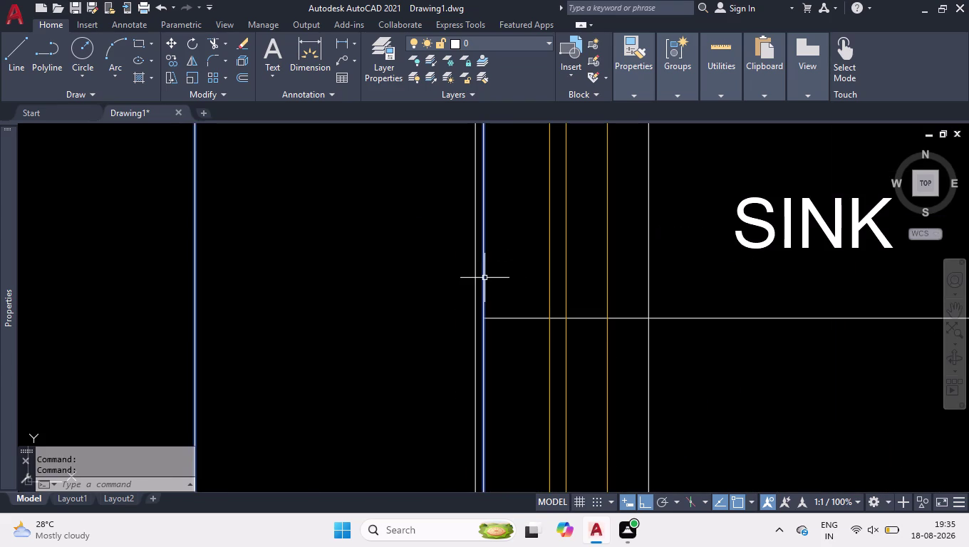
scroll(down, 3)
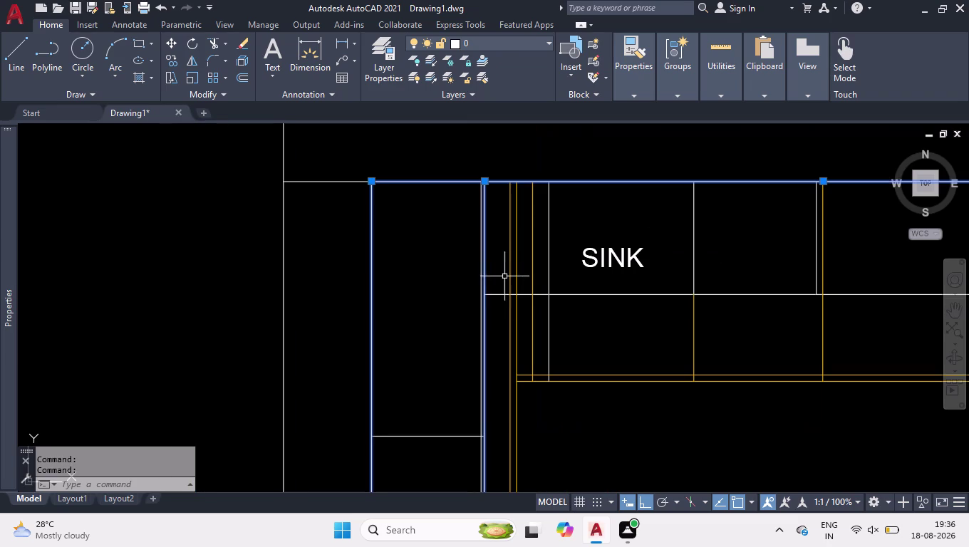
click(573, 295)
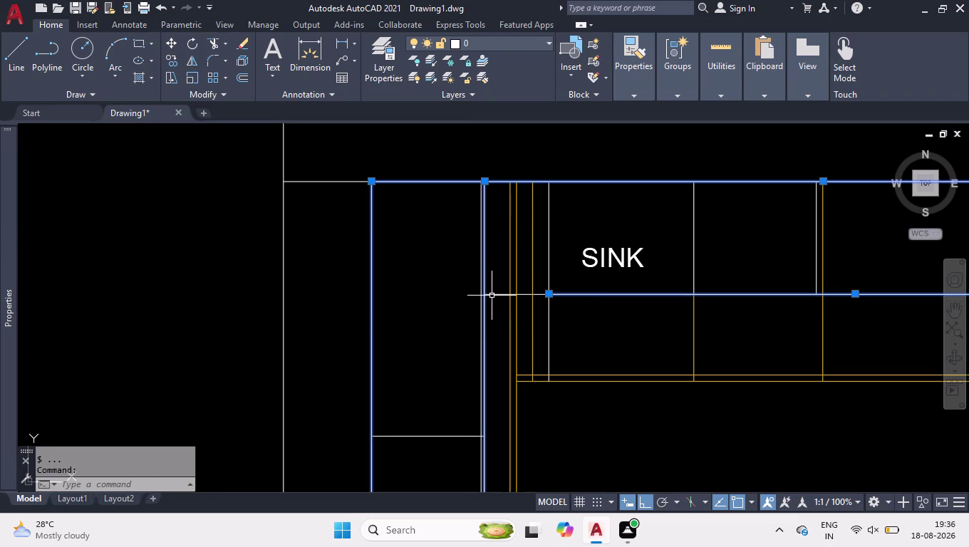
click(492, 296)
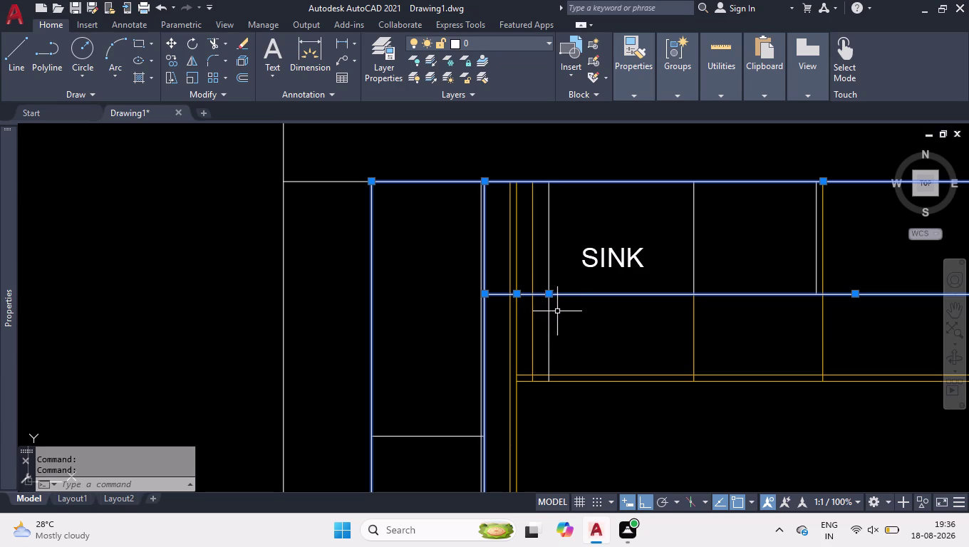
scroll(down, 3)
scroll(down, 3)
scroll(down, 3)
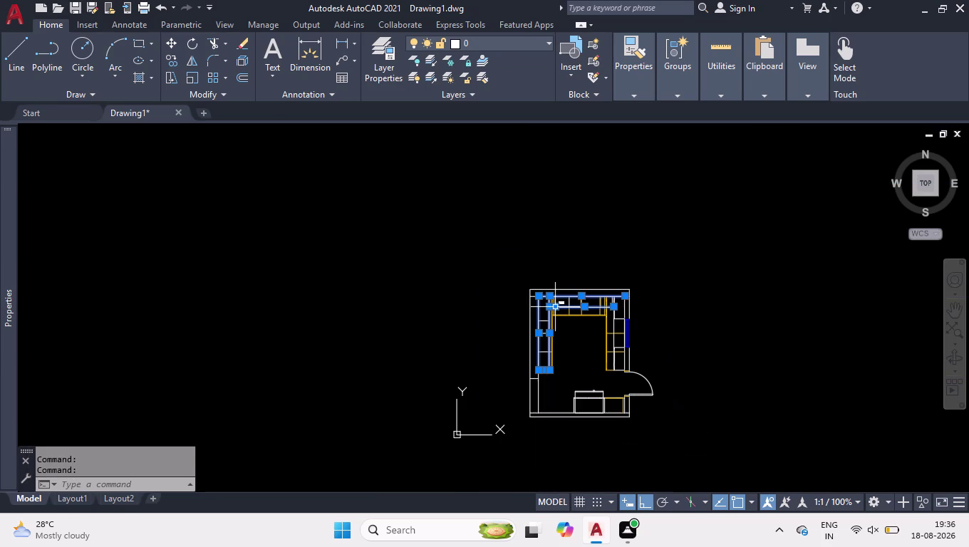
scroll(up, 3)
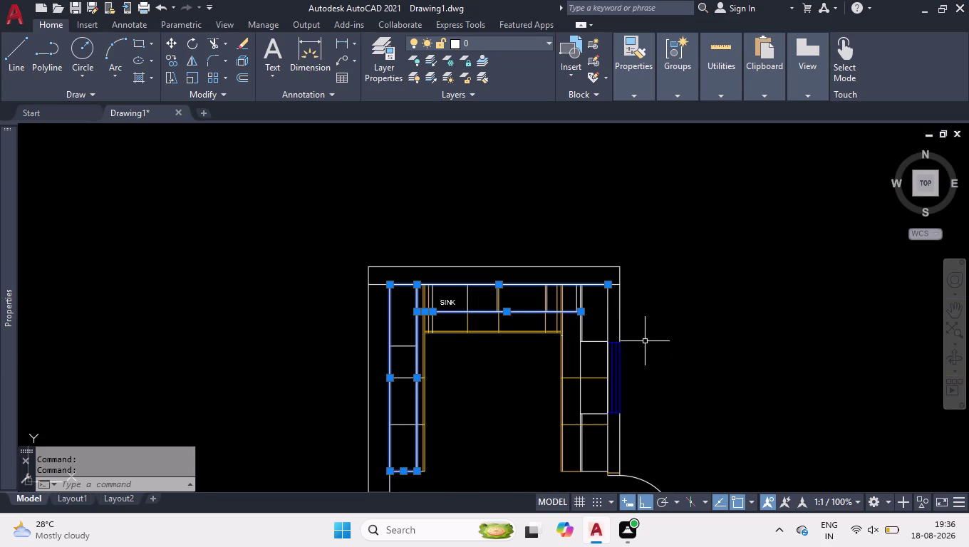
scroll(up, 3)
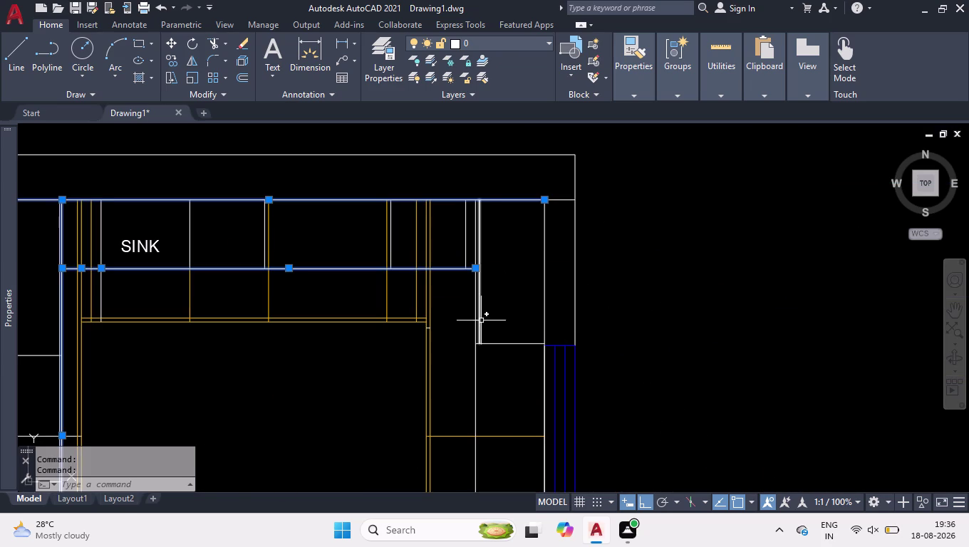
click(476, 367)
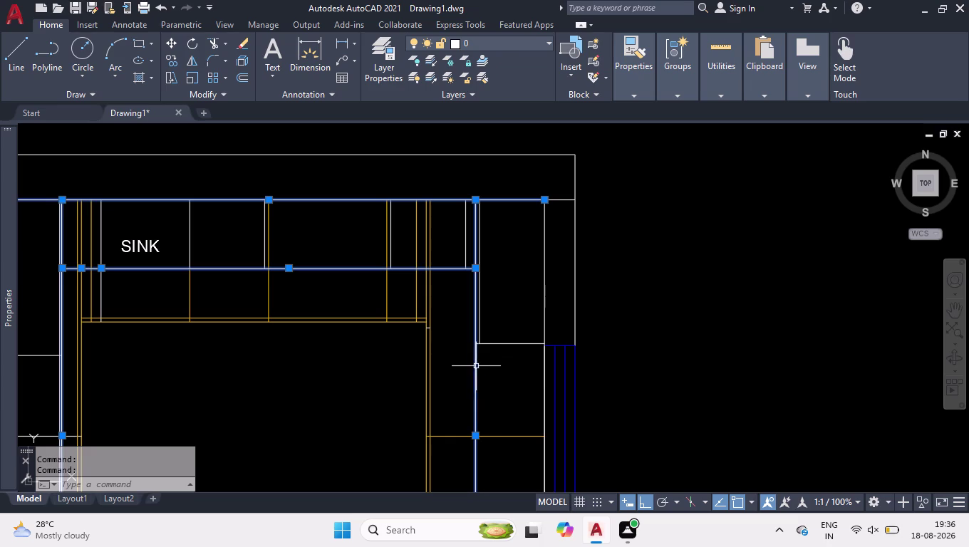
click(544, 268)
Add the door-side vertical, bottom counter, divider and remaining counter lines to the selection.
scroll(down, 3)
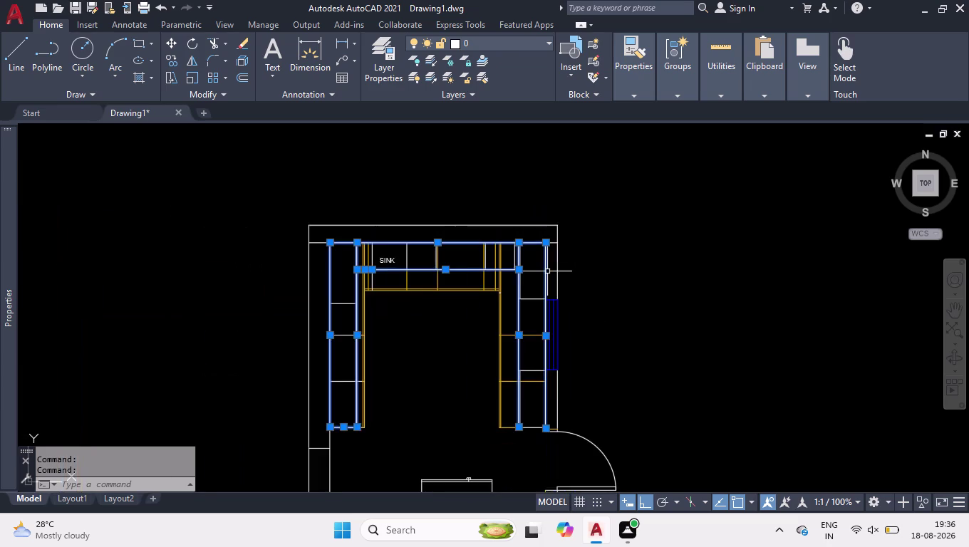
scroll(down, 3)
scroll(up, 3)
scroll(up, 3)
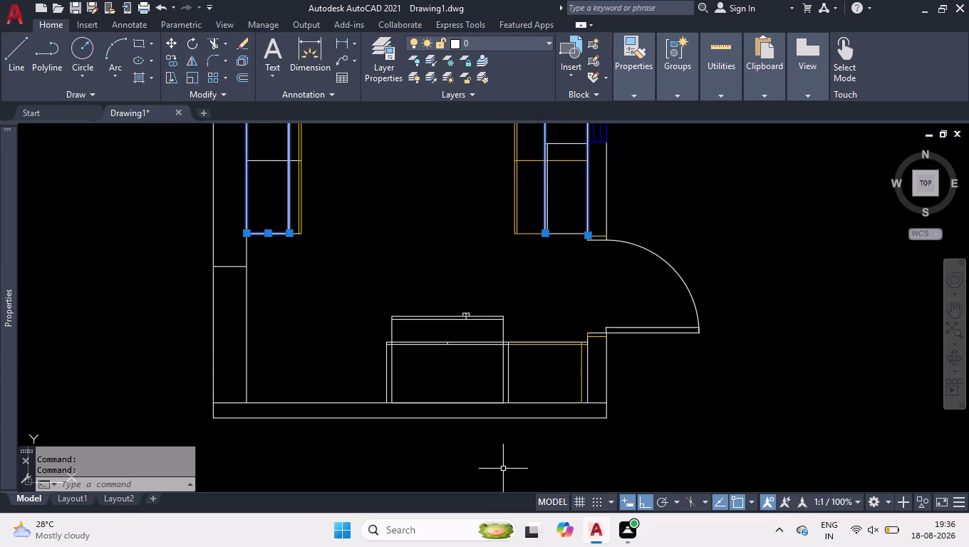
scroll(up, 3)
scroll(up, 3)
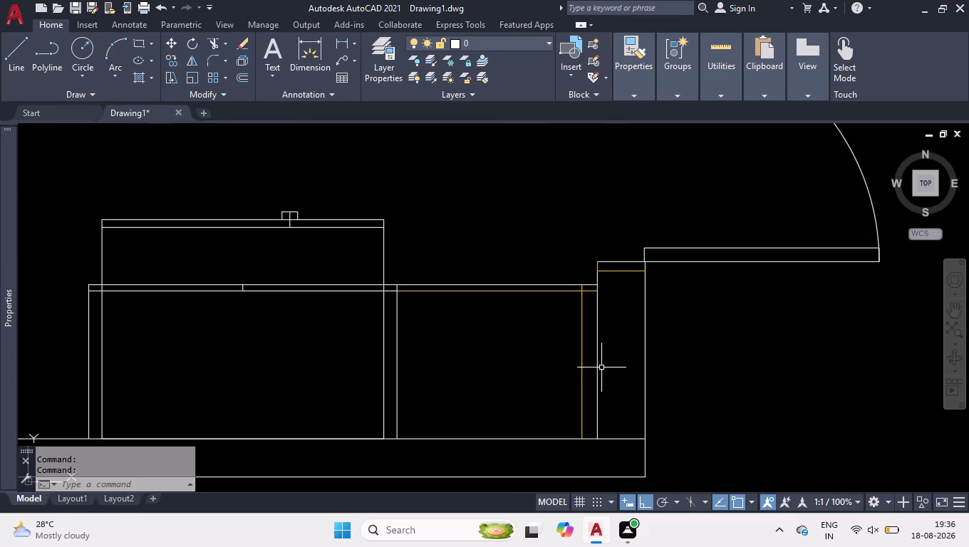
click(597, 366)
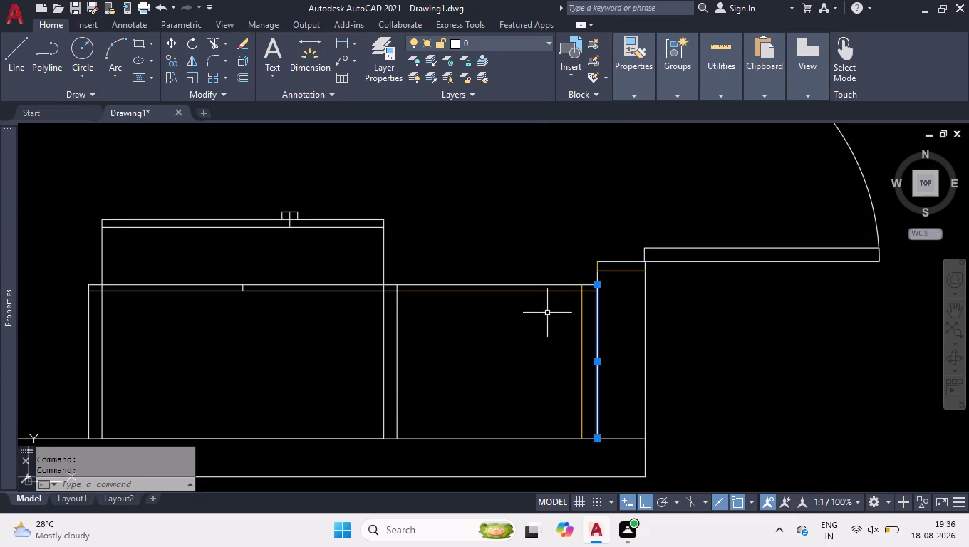
click(519, 284)
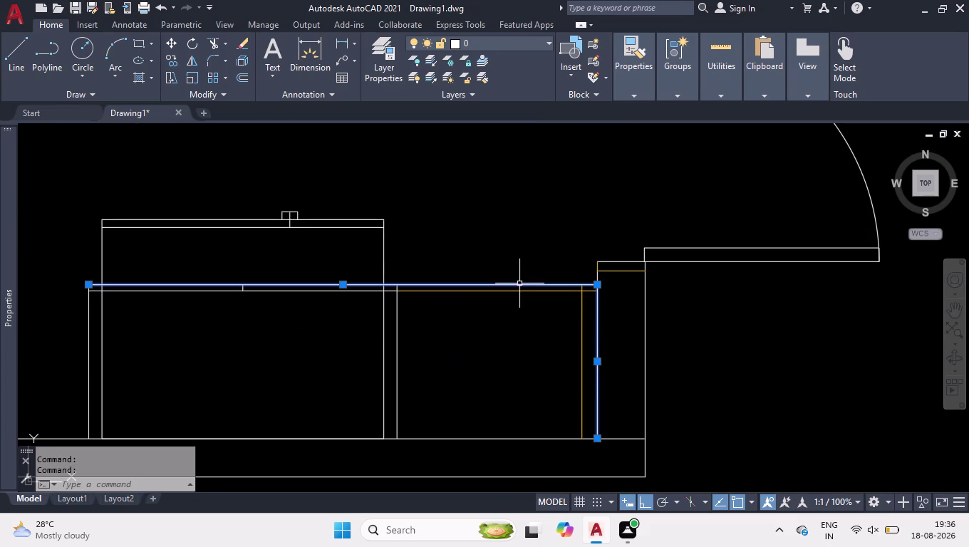
click(397, 321)
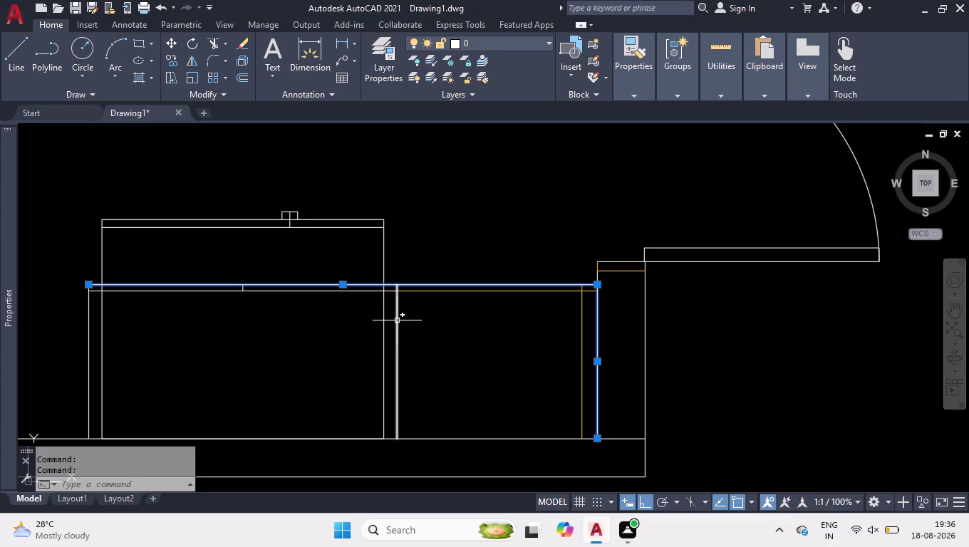
click(356, 294)
click(353, 289)
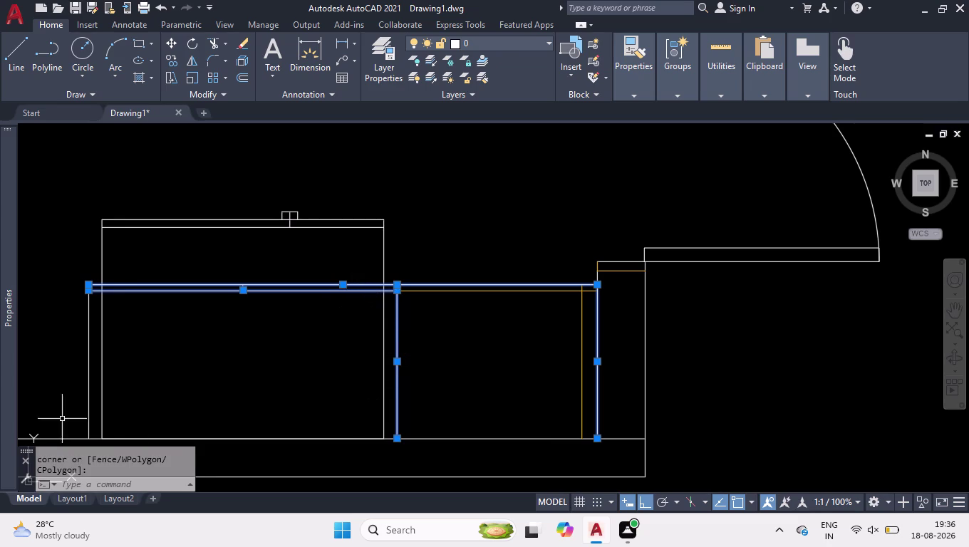
click(87, 374)
scroll(down, 3)
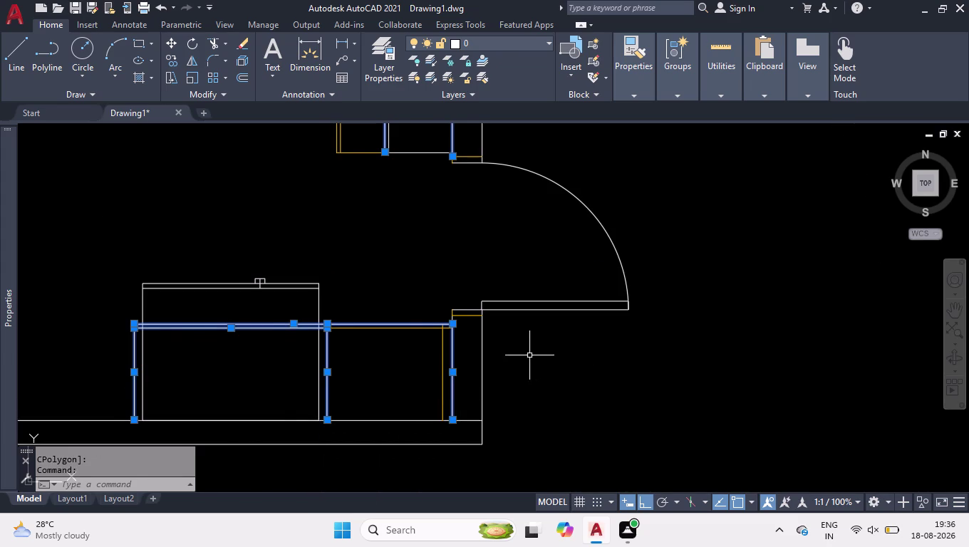
key(ctrl+1)
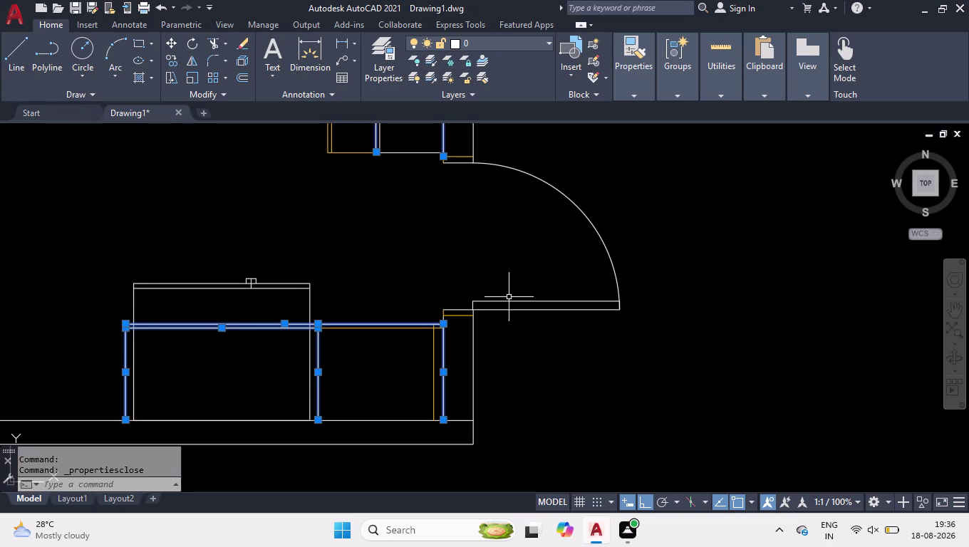
Apply Color 40 to the selected cabinet lines from the Properties colour list.
key(ctrl+1)
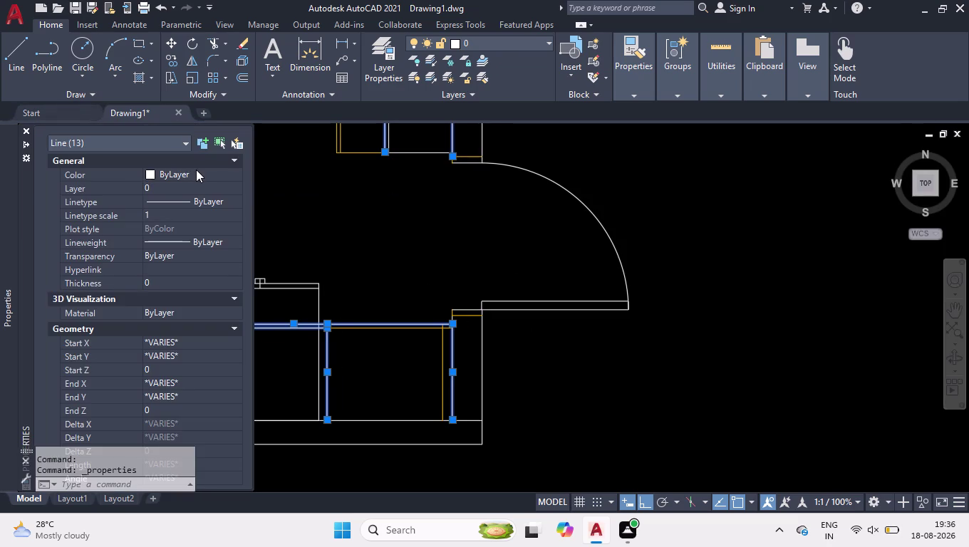
click(201, 172)
click(207, 172)
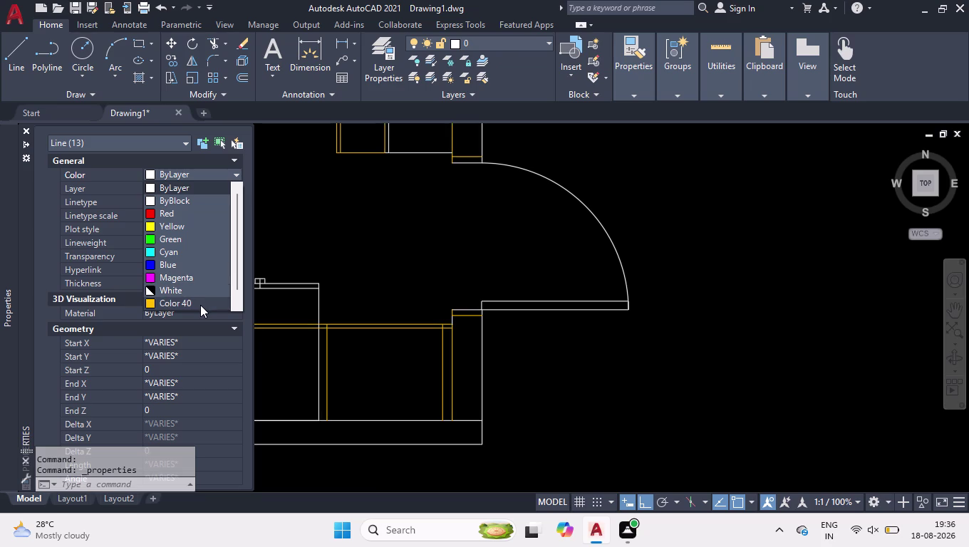
click(201, 305)
Replace it with magenta index colour 220 from the Select Color palette.
click(184, 174)
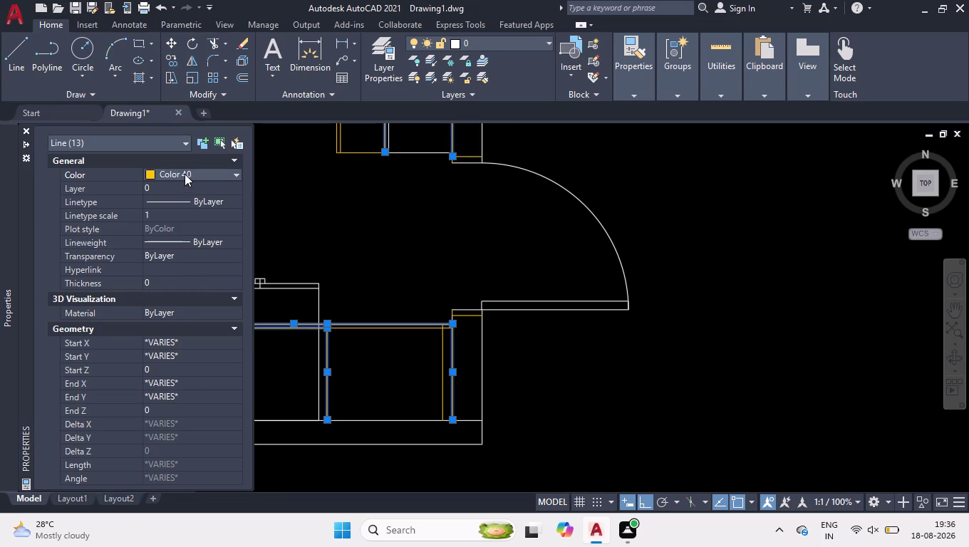
click(176, 298)
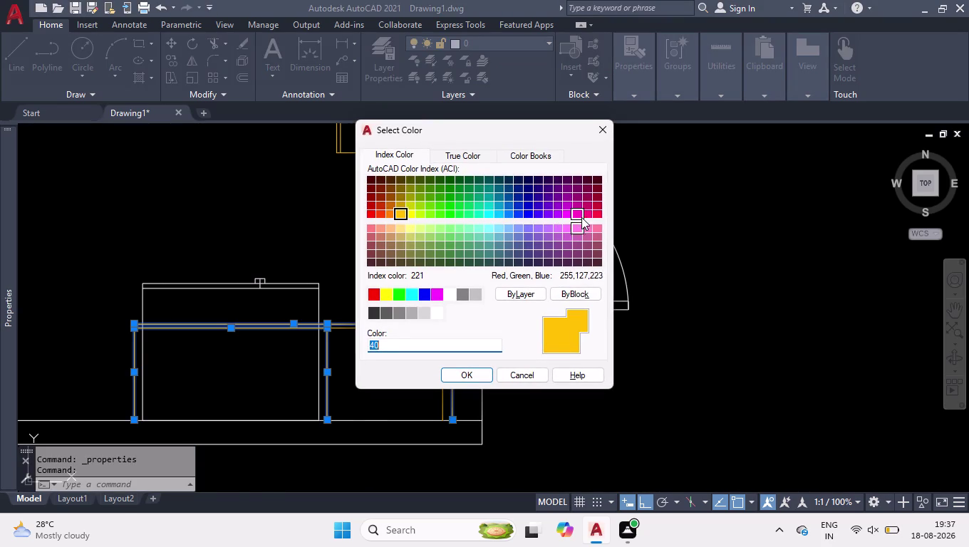
click(577, 216)
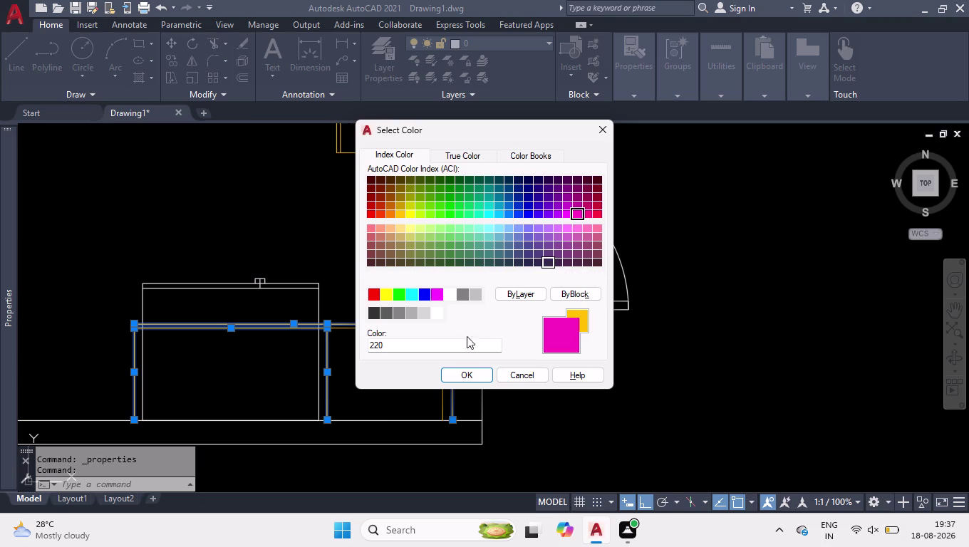
click(578, 205)
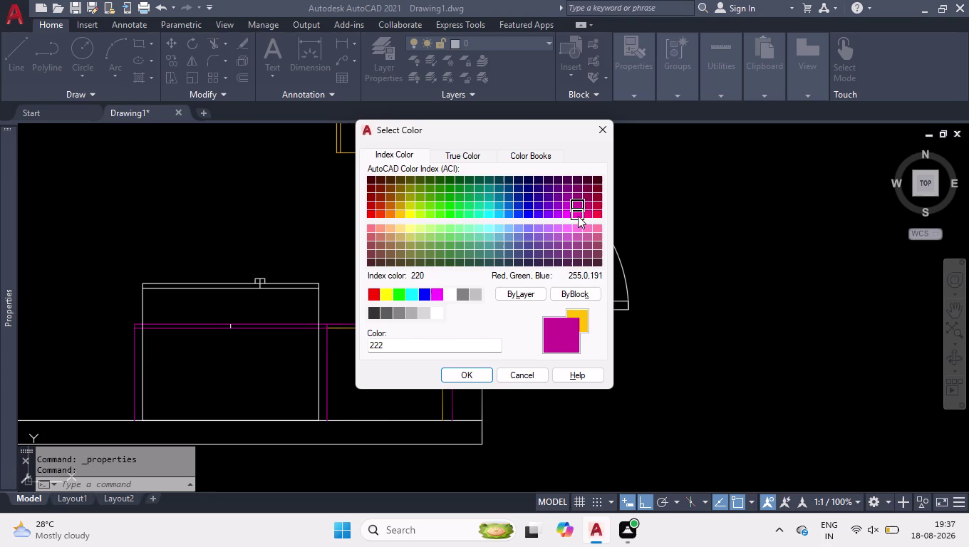
click(579, 215)
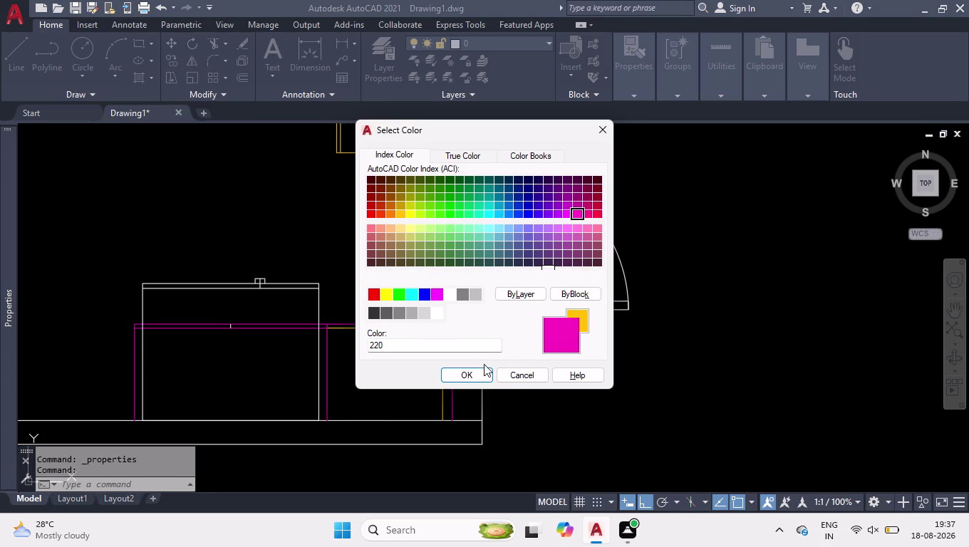
click(483, 371)
scroll(down, 3)
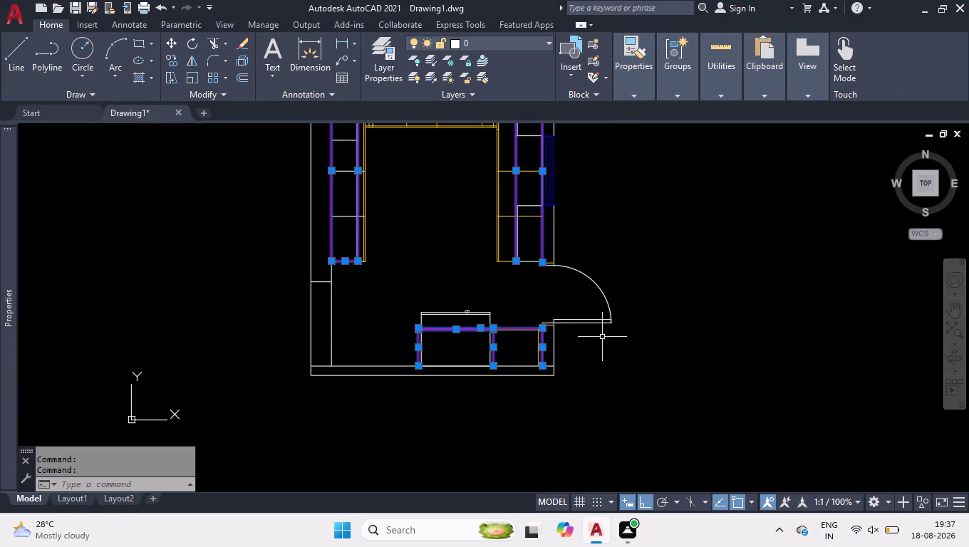
scroll(down, 3)
scroll(down, 3)
click(638, 159)
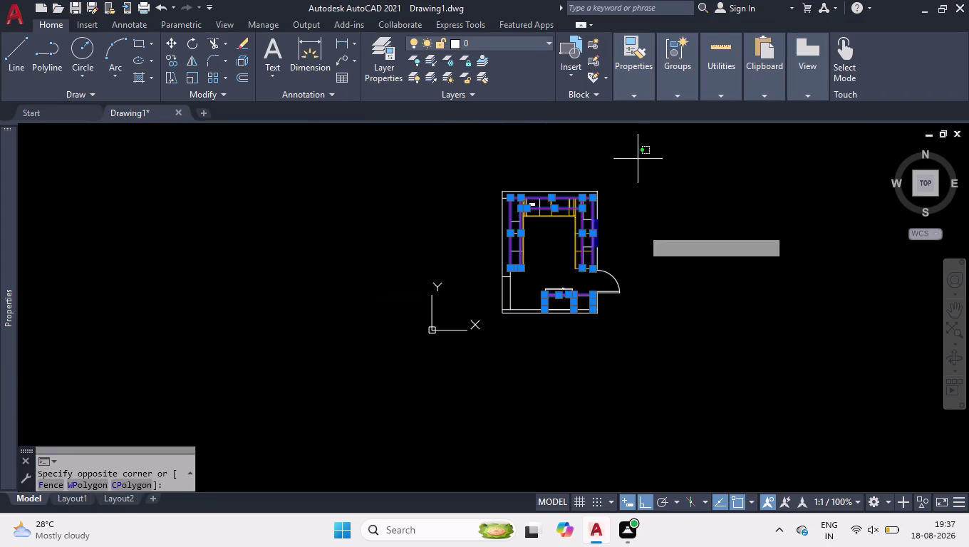
Break the bottom wall line at the counter's left edge and select the piece beneath.
click(465, 362)
scroll(up, 3)
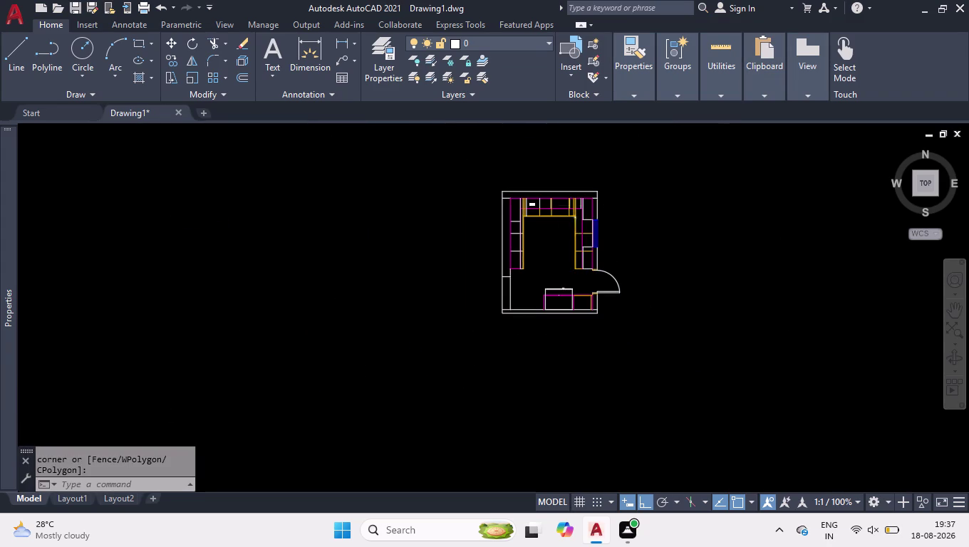
scroll(up, 3)
scroll(up, 3)
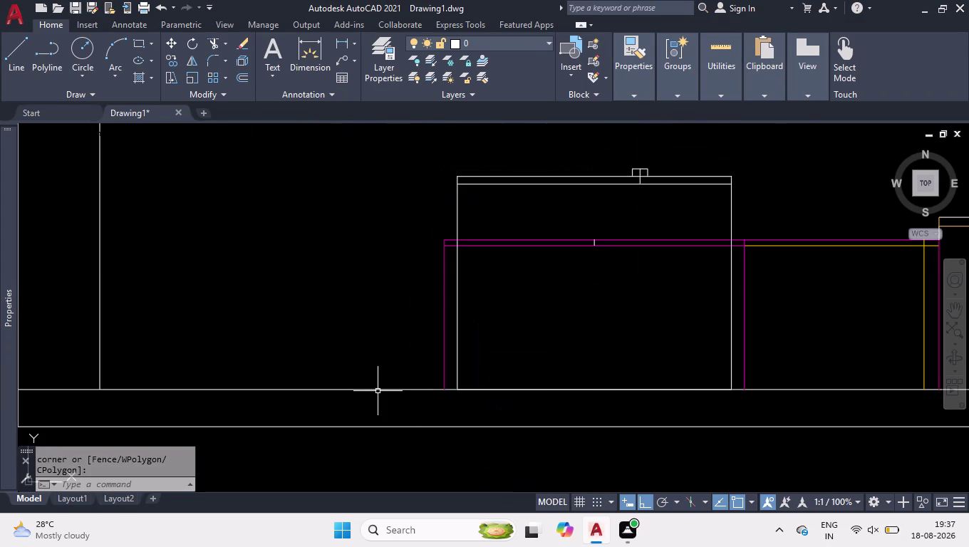
text(br)
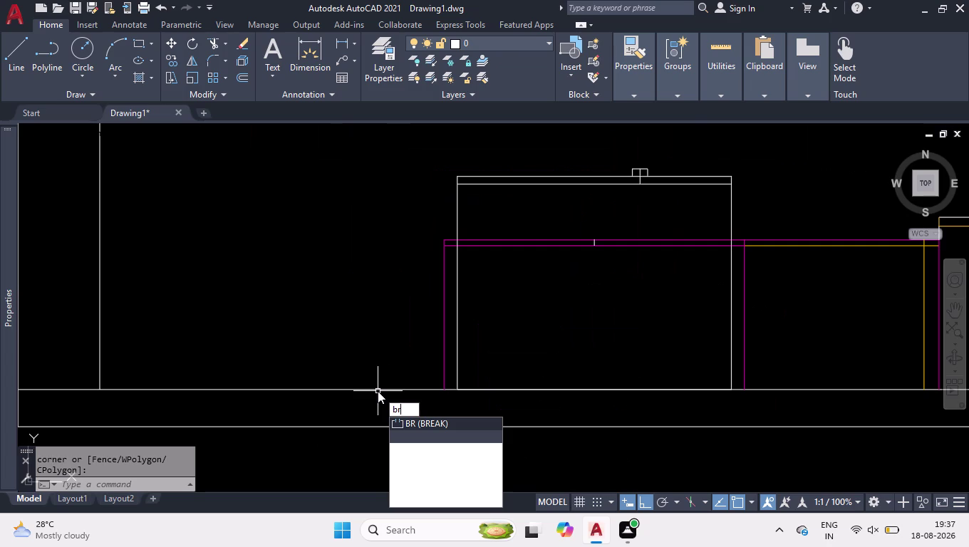
click(426, 435)
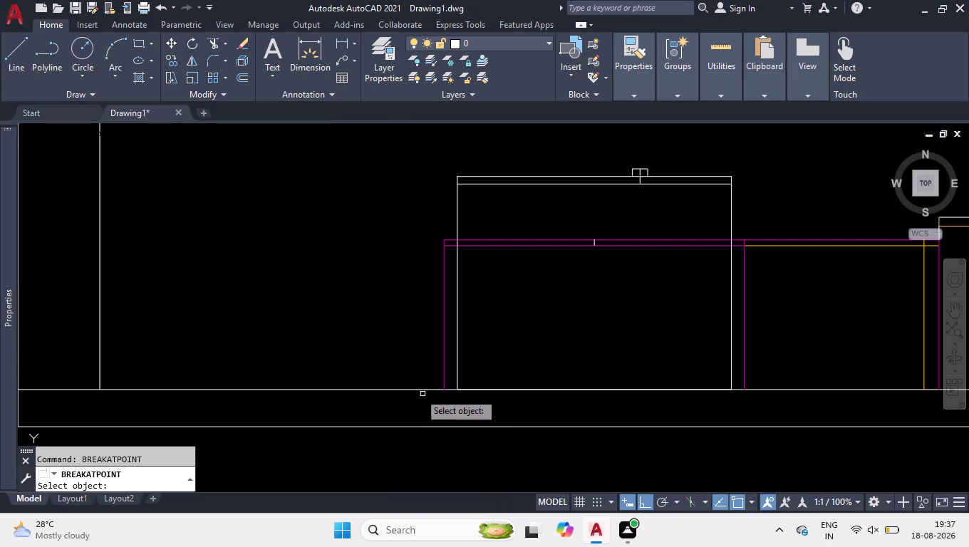
click(417, 391)
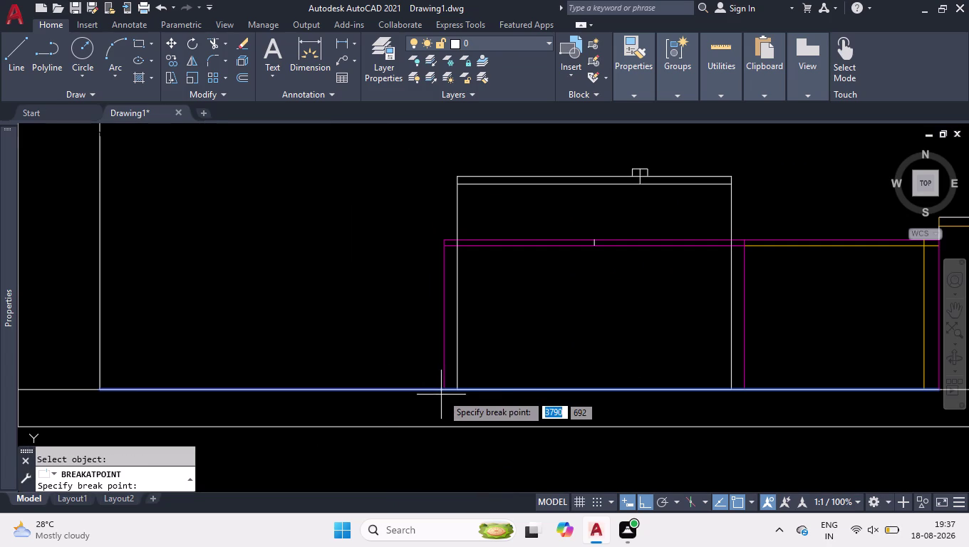
click(448, 391)
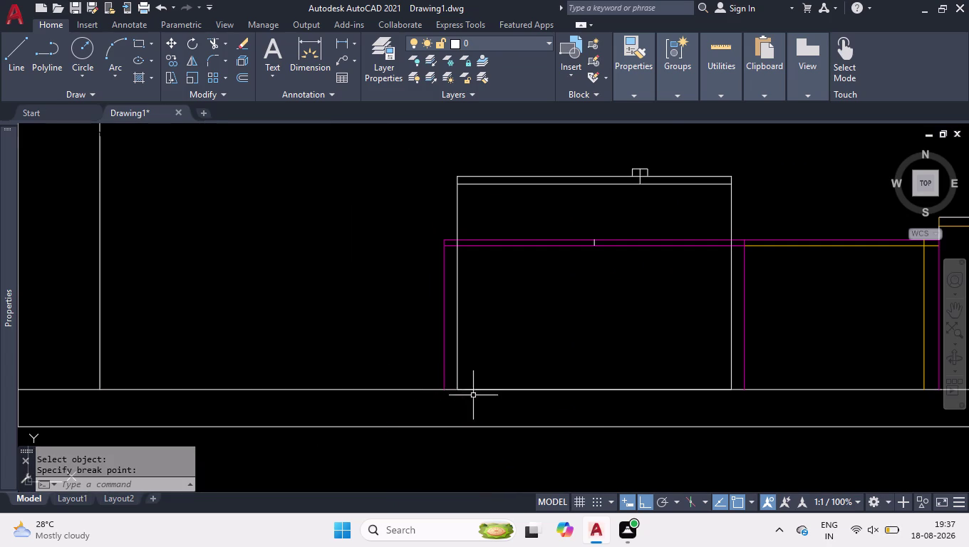
scroll(down, 3)
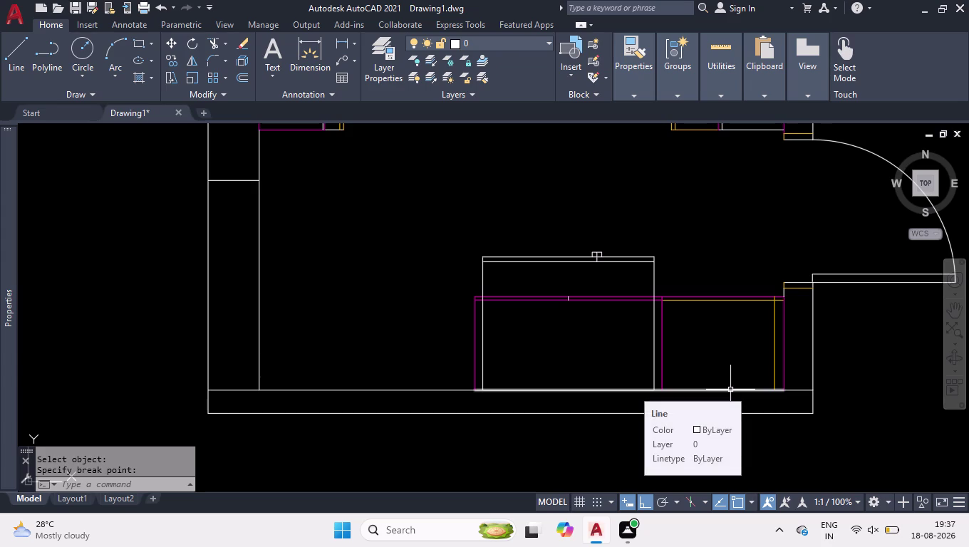
click(730, 390)
key(ctrl+1)
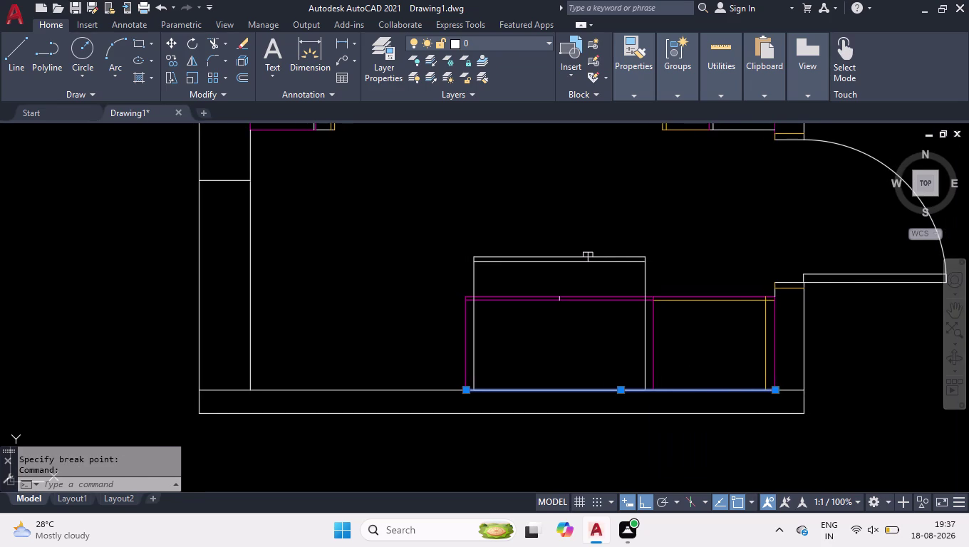
Set the separated wall piece under the counter to Color 220 and close Properties.
key(ctrl+1)
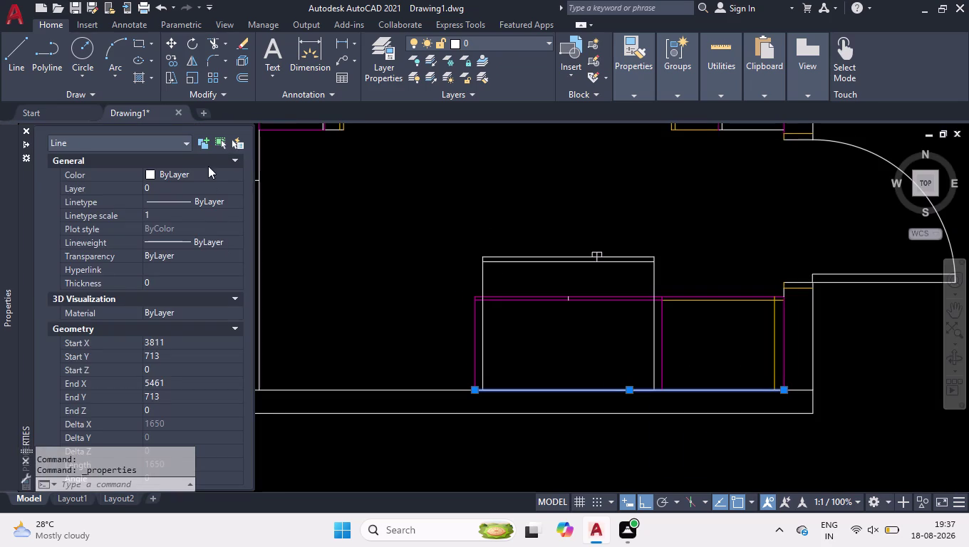
double_click(204, 173)
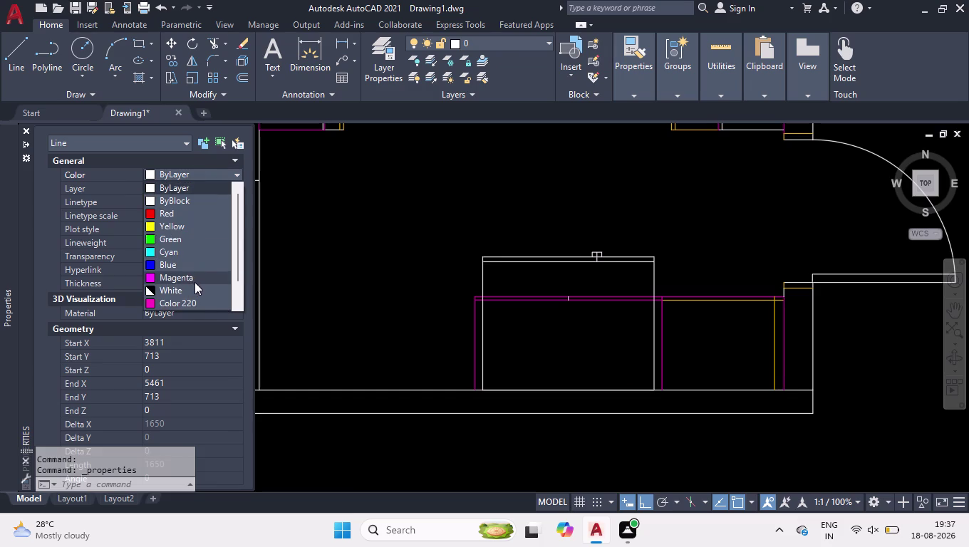
click(196, 301)
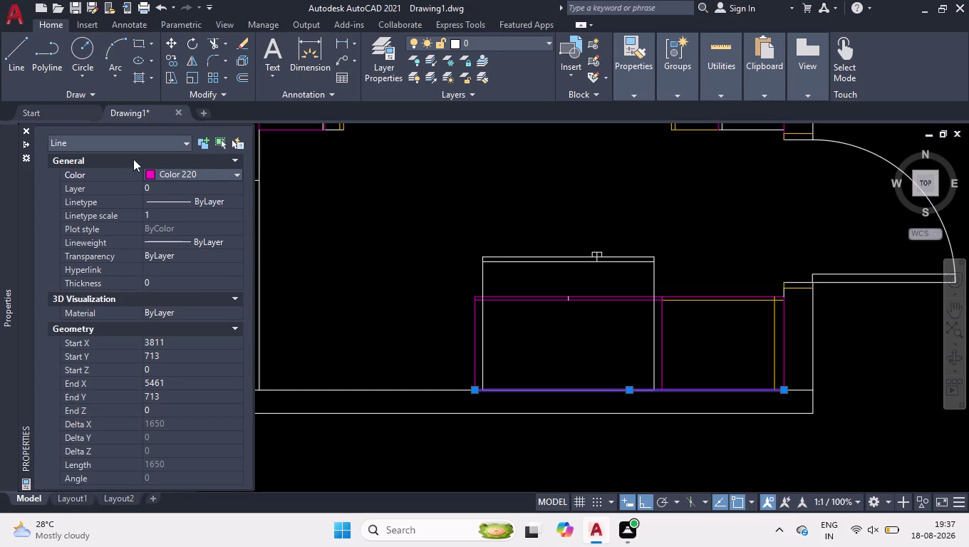
click(22, 131)
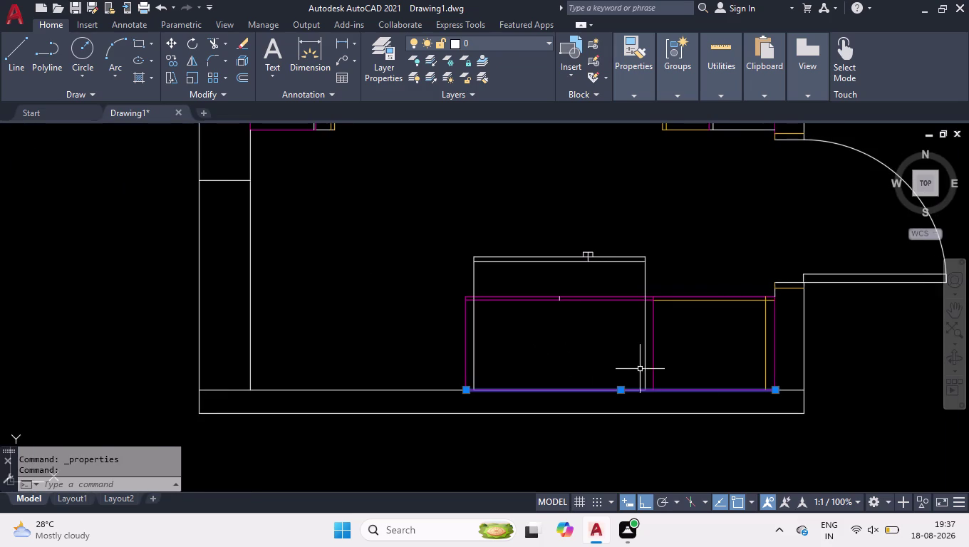
click(754, 348)
click(709, 417)
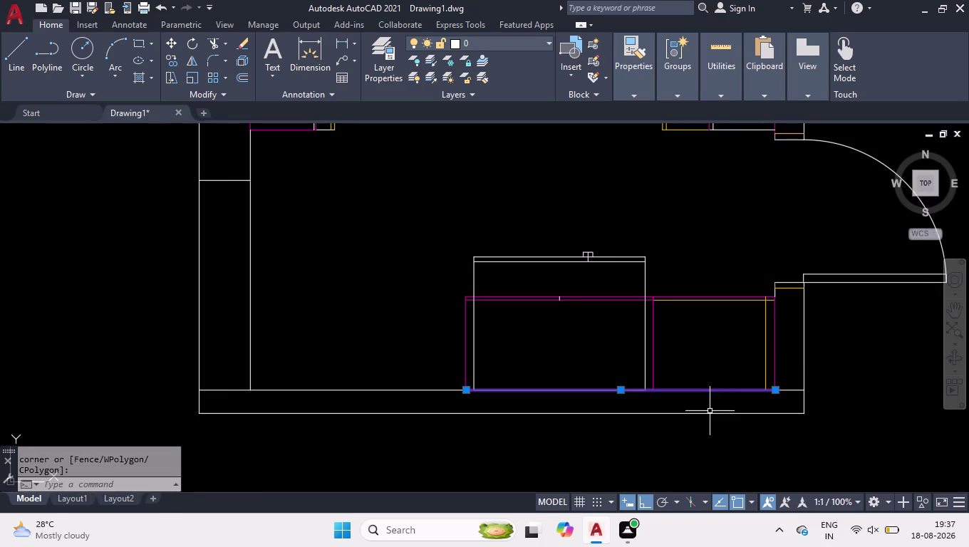
click(803, 330)
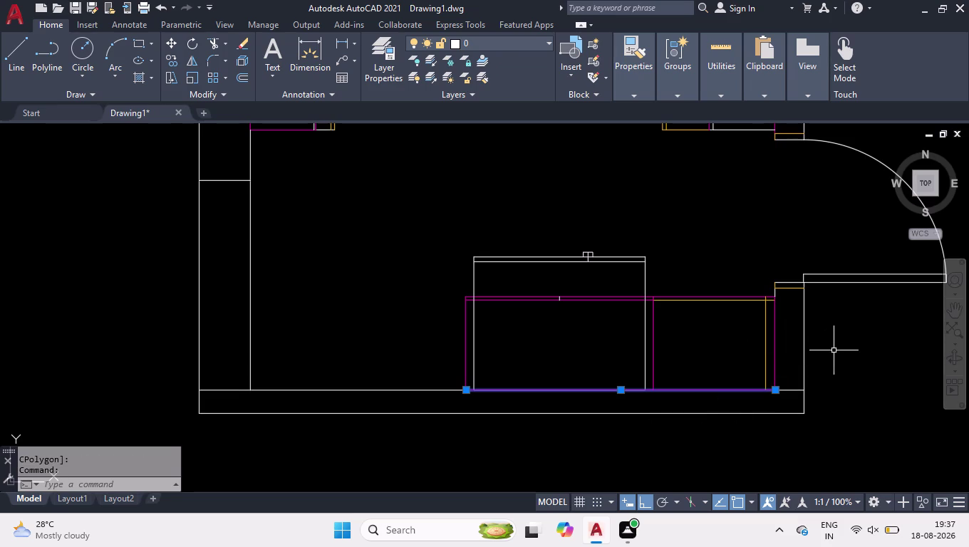
click(839, 348)
Zoom in on the lower cabinet corner and select the short vertical cabinet line there.
click(663, 422)
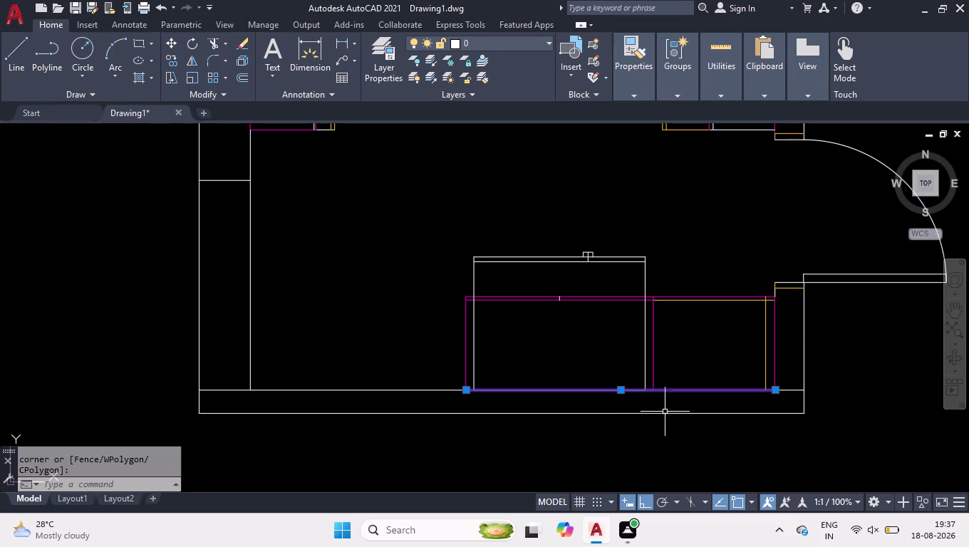
scroll(down, 3)
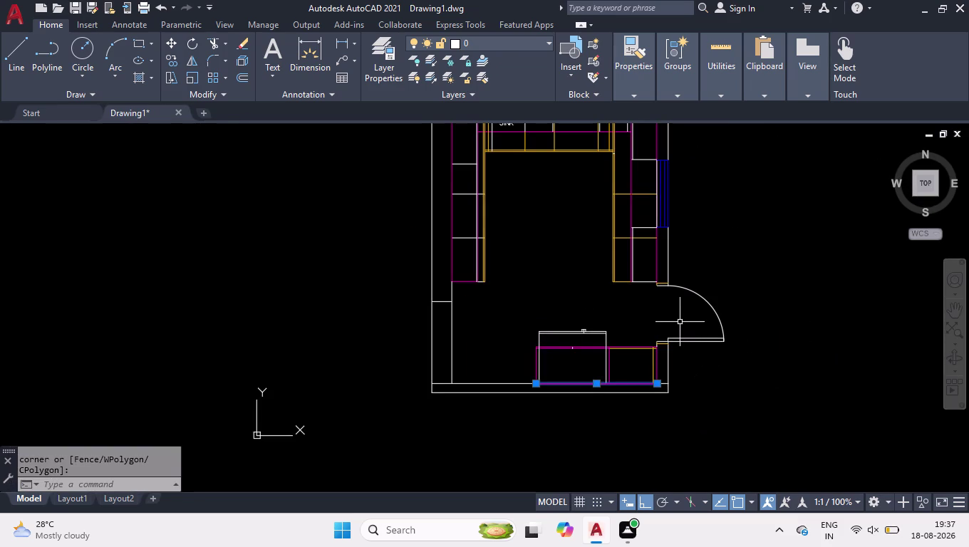
click(674, 318)
click(430, 495)
click(498, 450)
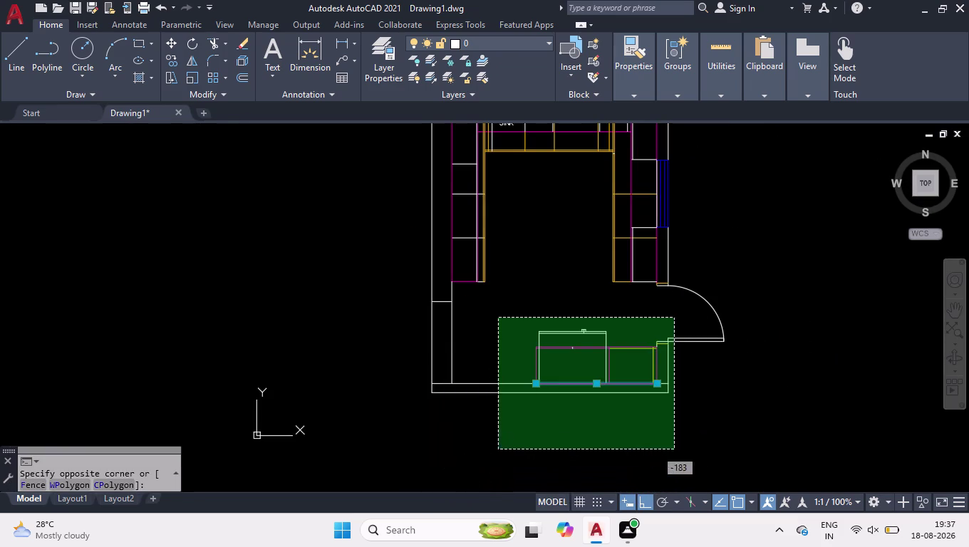
scroll(up, 3)
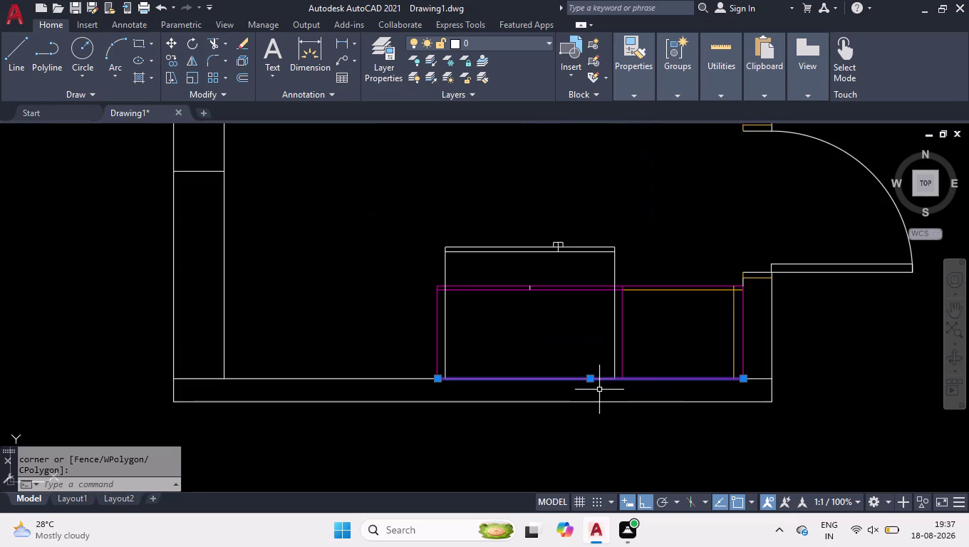
click(669, 342)
click(597, 402)
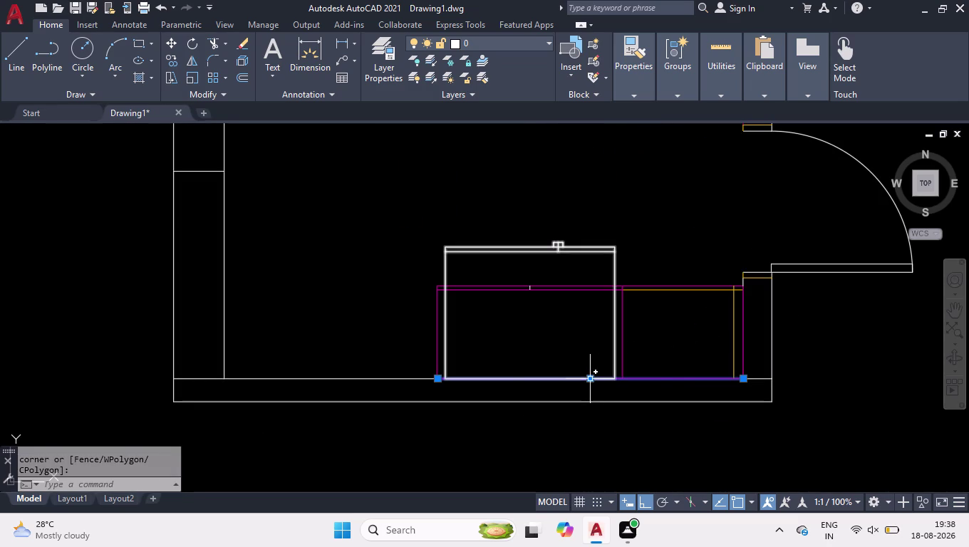
click(664, 378)
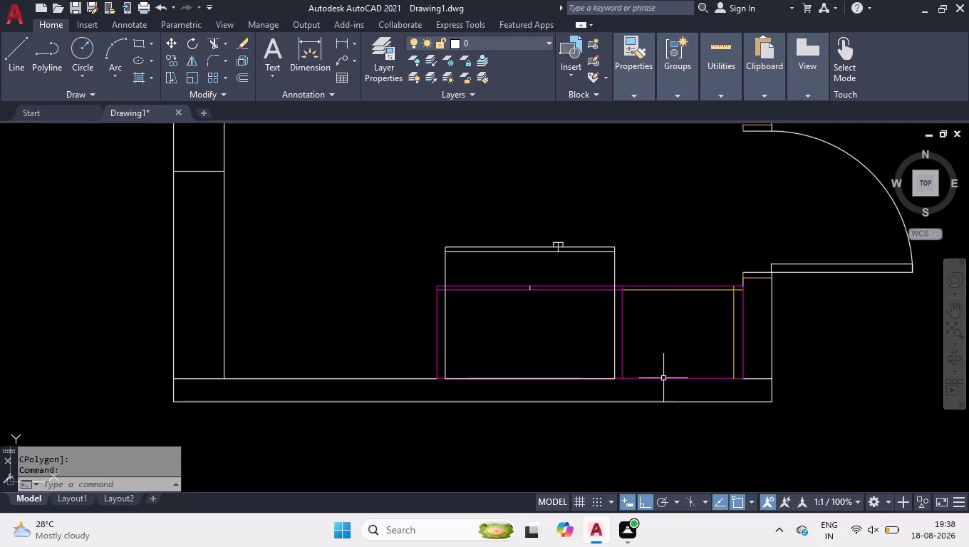
scroll(down, 3)
scroll(down, 3)
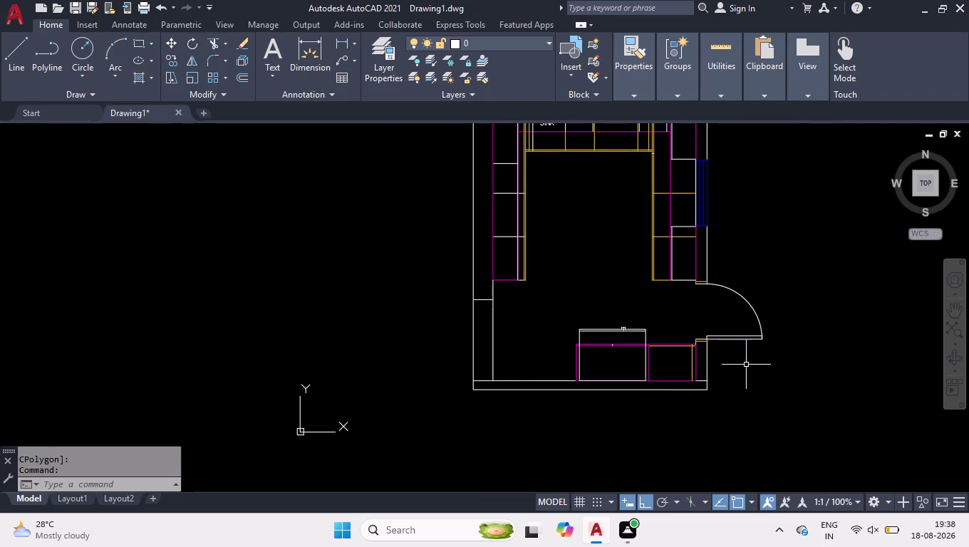
scroll(up, 3)
scroll(up, 3)
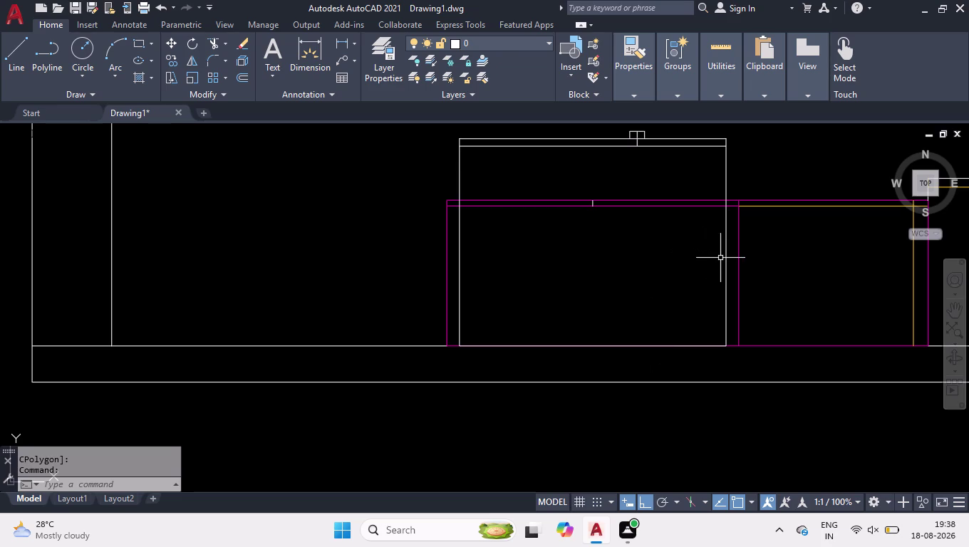
click(726, 258)
Stretch the vertical cabinet line's lower endpoint up by 10 units.
scroll(up, 3)
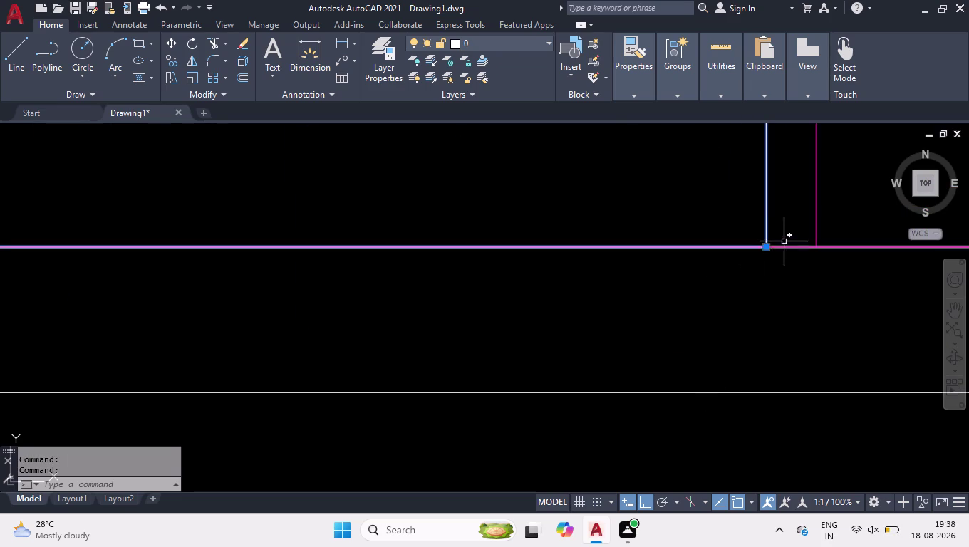
click(765, 248)
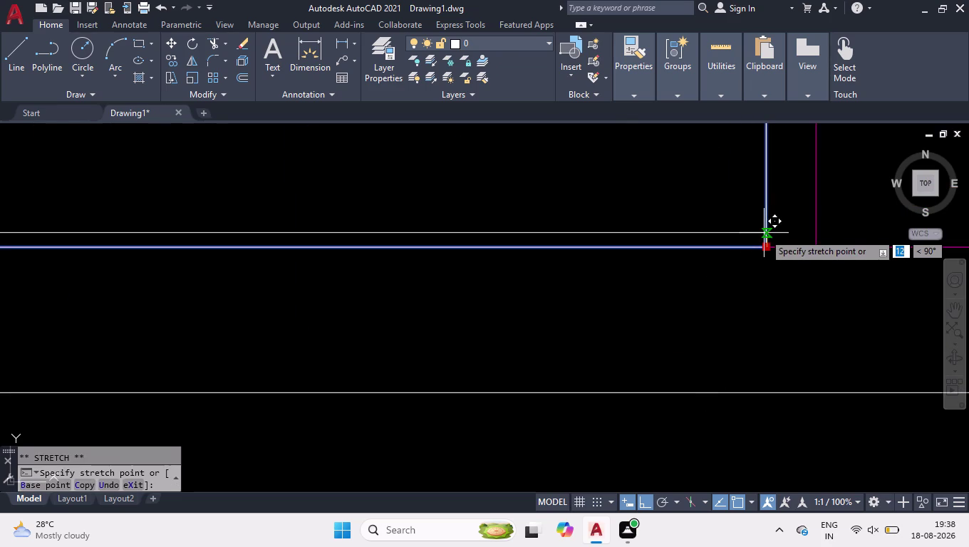
text(10)
key(Return)
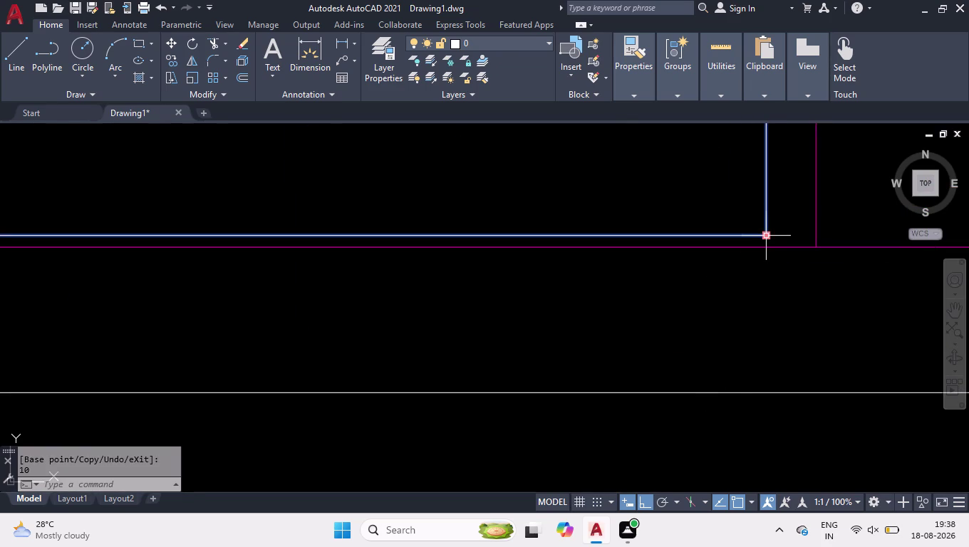
Select the short 20-unit vertical tick on the lower cabinet.
scroll(down, 3)
click(784, 282)
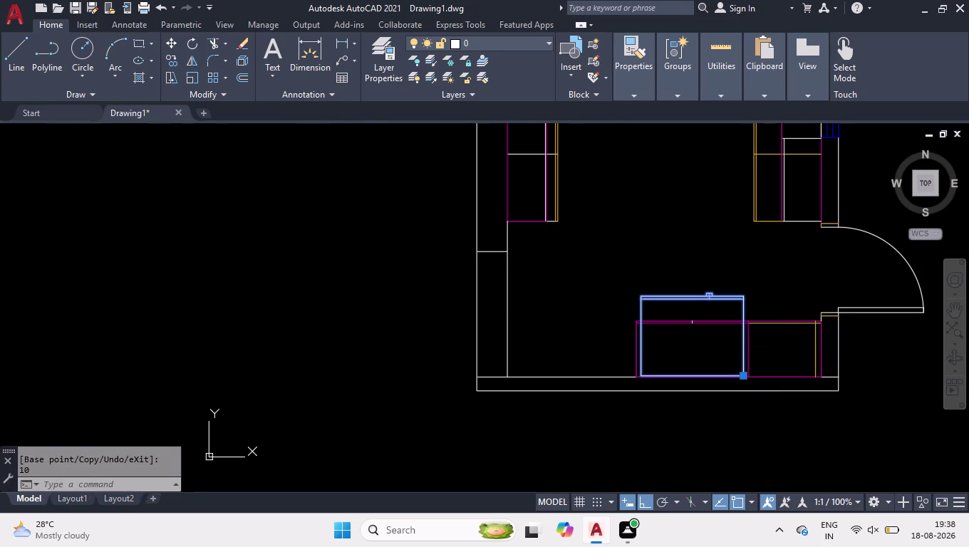
click(605, 394)
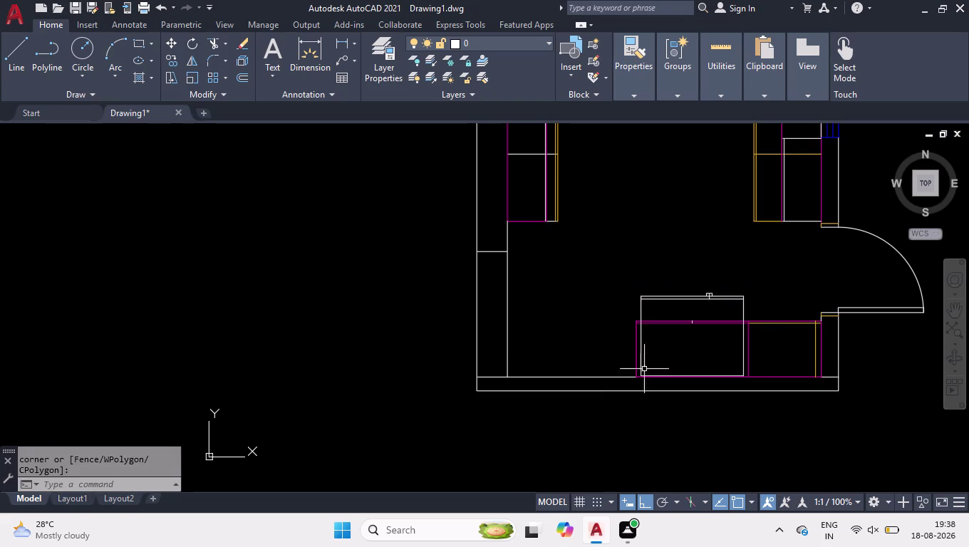
scroll(up, 3)
click(732, 253)
click(676, 341)
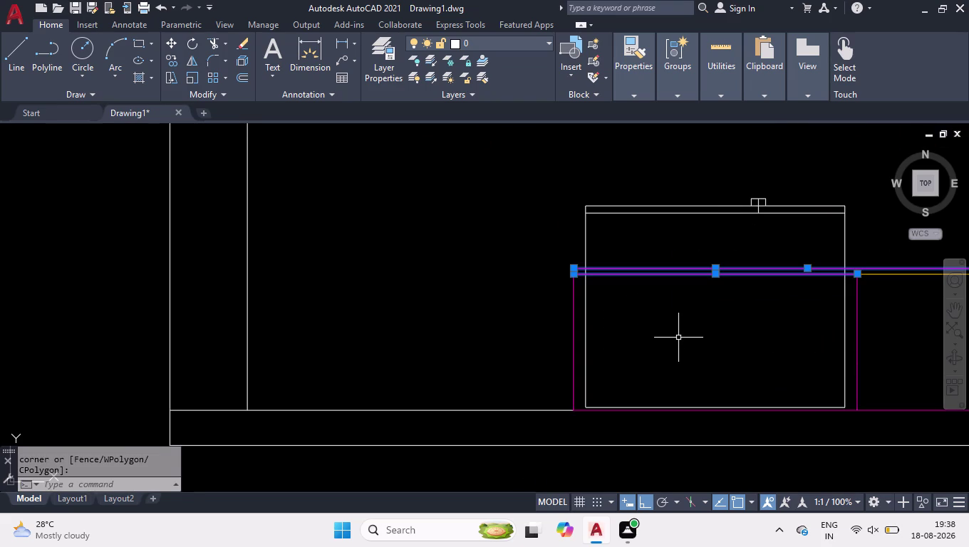
click(779, 234)
click(719, 317)
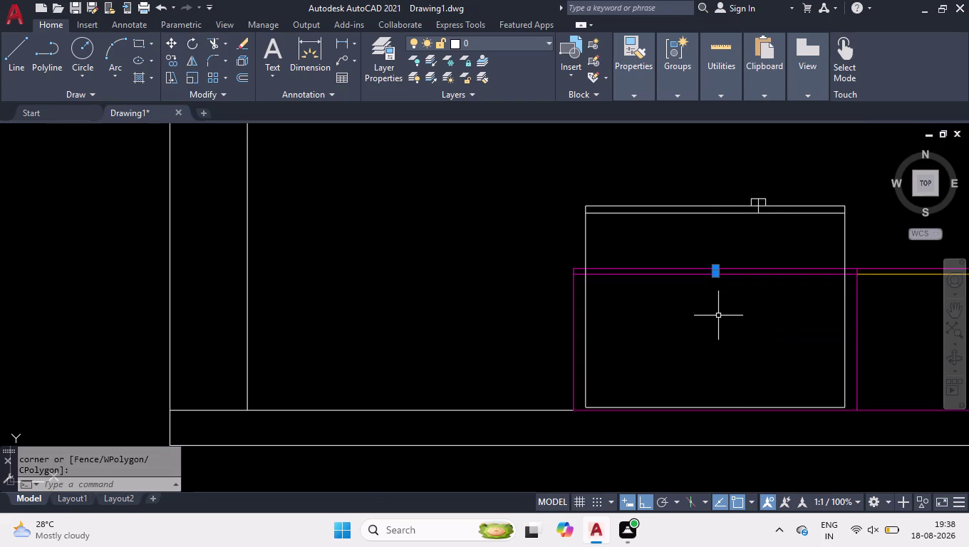
scroll(up, 3)
key(ctrl+1)
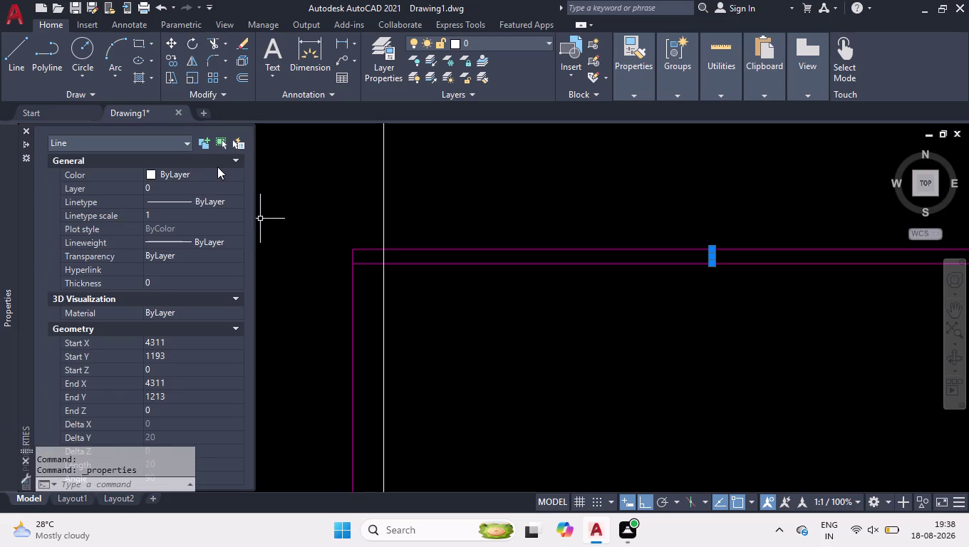
Set the 20-unit tick to Color 220, close Properties and zoom out.
double_click(215, 173)
click(176, 303)
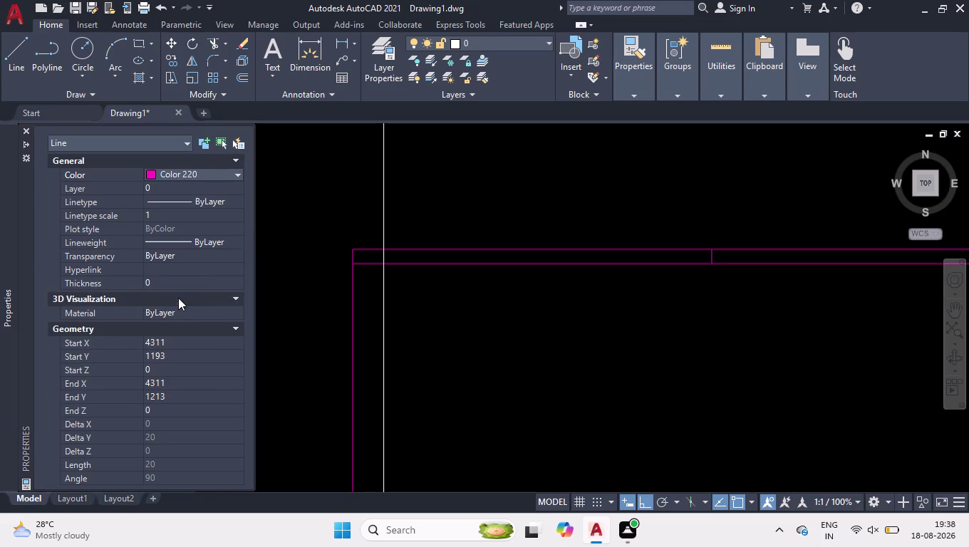
click(25, 134)
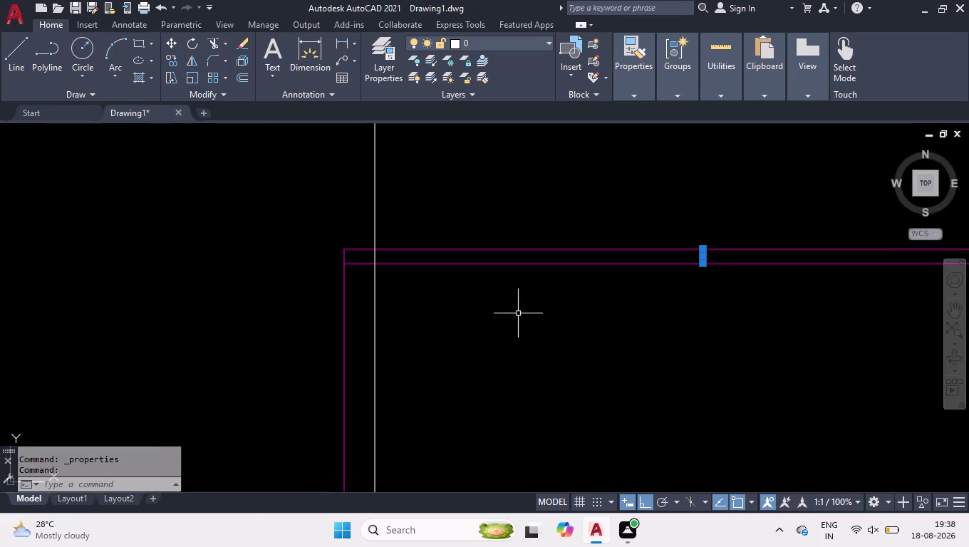
click(764, 218)
click(689, 305)
scroll(down, 3)
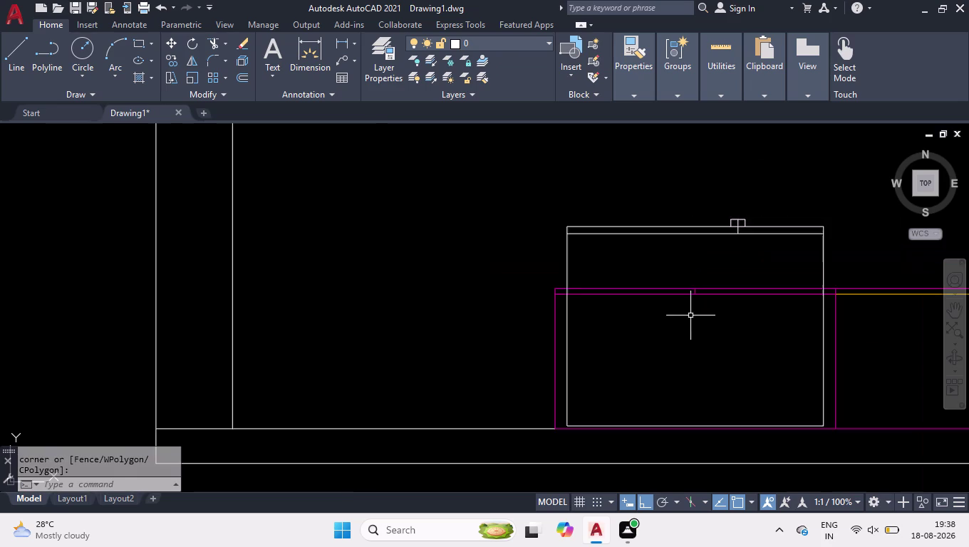
scroll(down, 3)
scroll(down, 3)
scroll(down, 3)
scroll(down, 3)
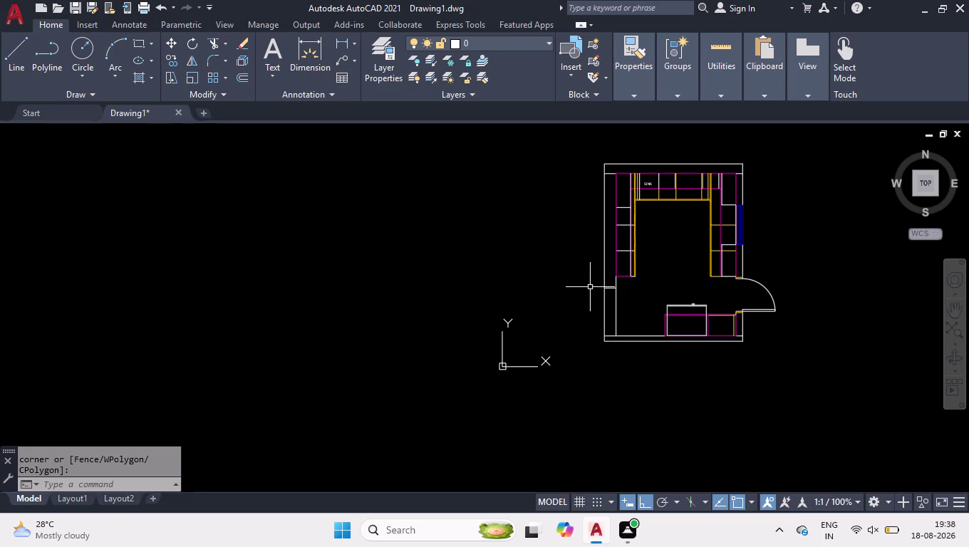
Break the inner left wall line where the short stub meets it.
scroll(up, 3)
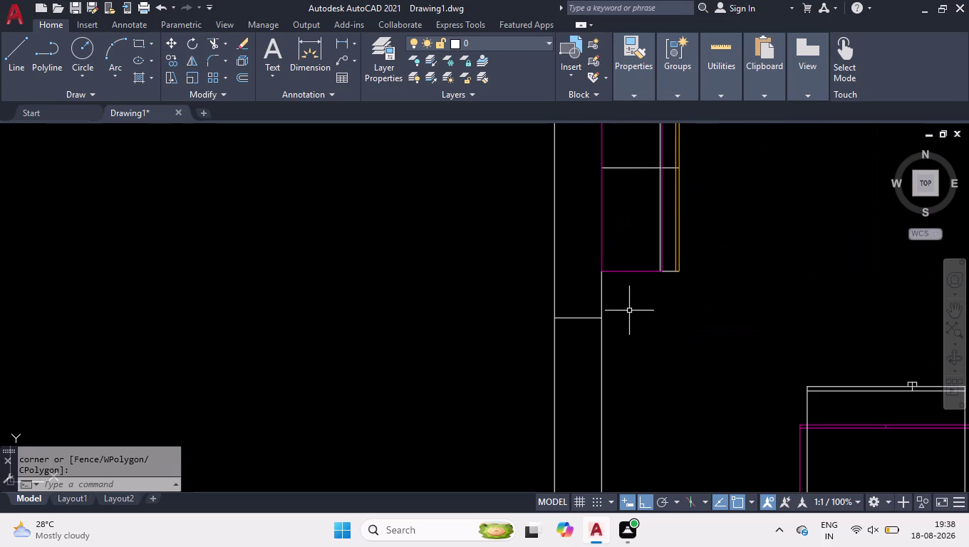
text(br)
key(Down)
key(Return)
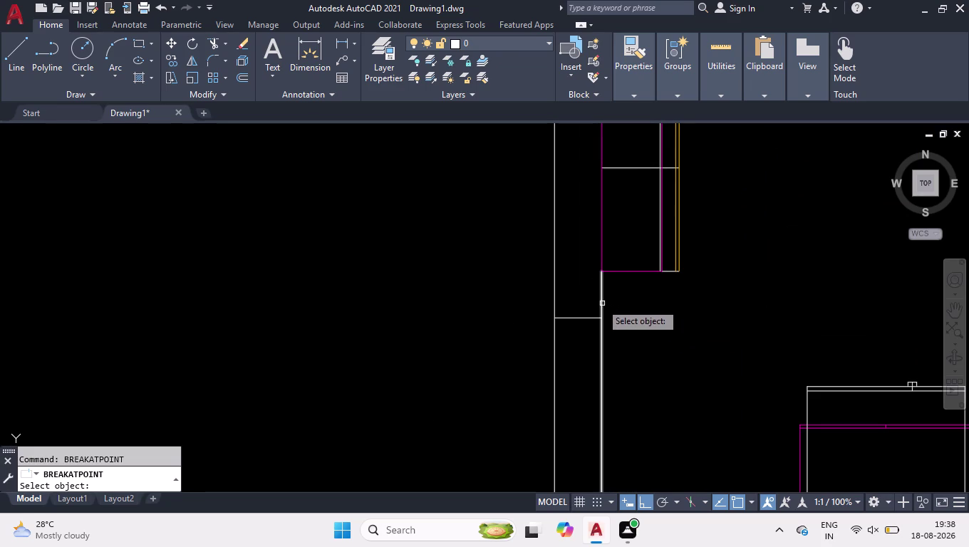
click(600, 303)
click(604, 319)
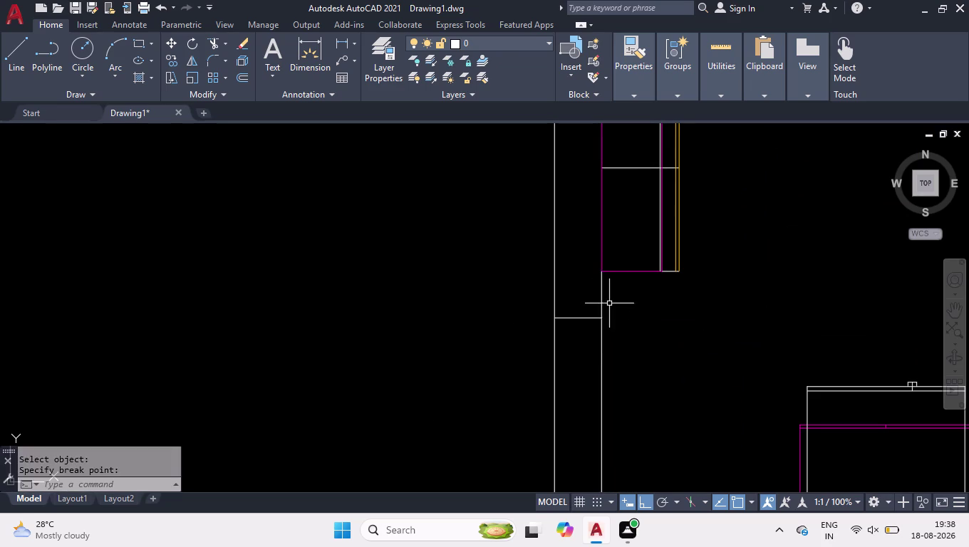
click(609, 303)
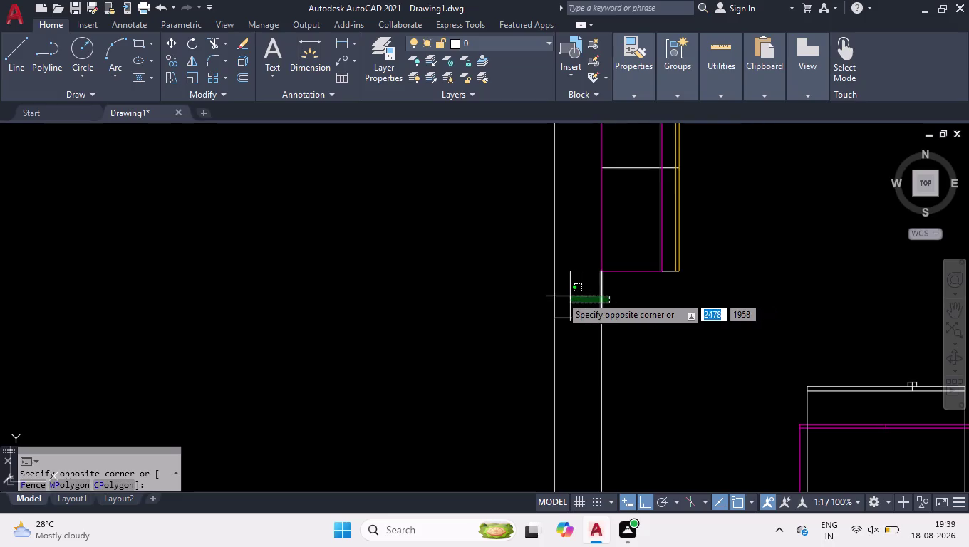
click(667, 296)
Break the outer left wall line at the stub level and select the resulting pieces.
key(space)
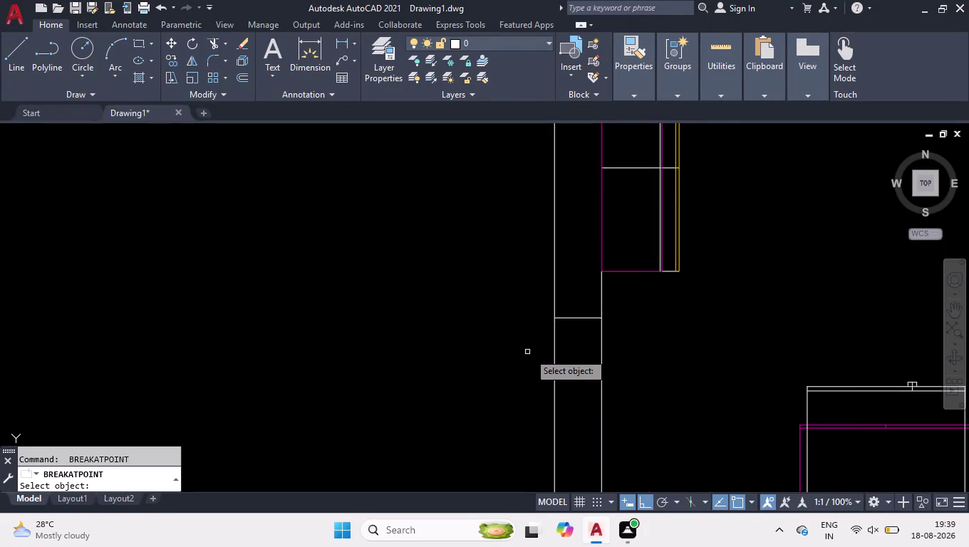
click(555, 345)
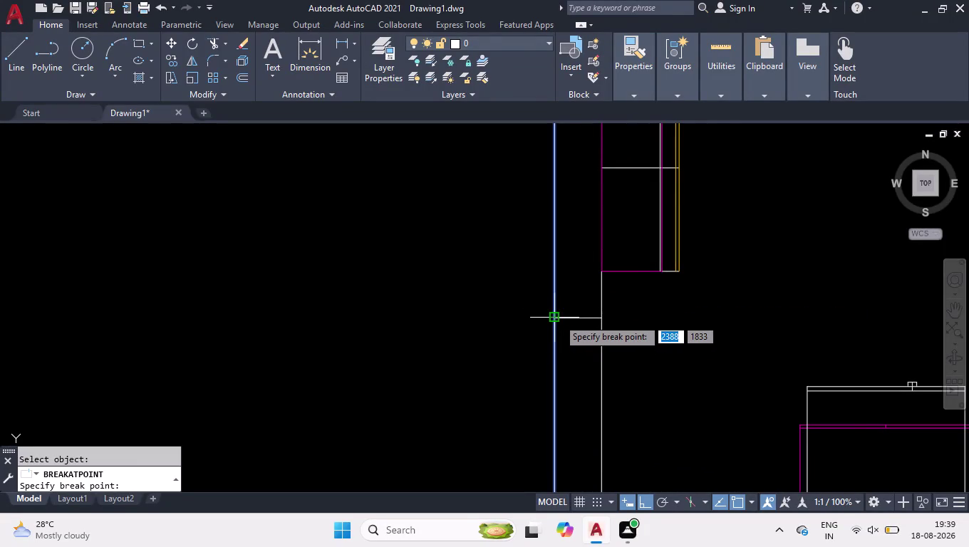
click(558, 320)
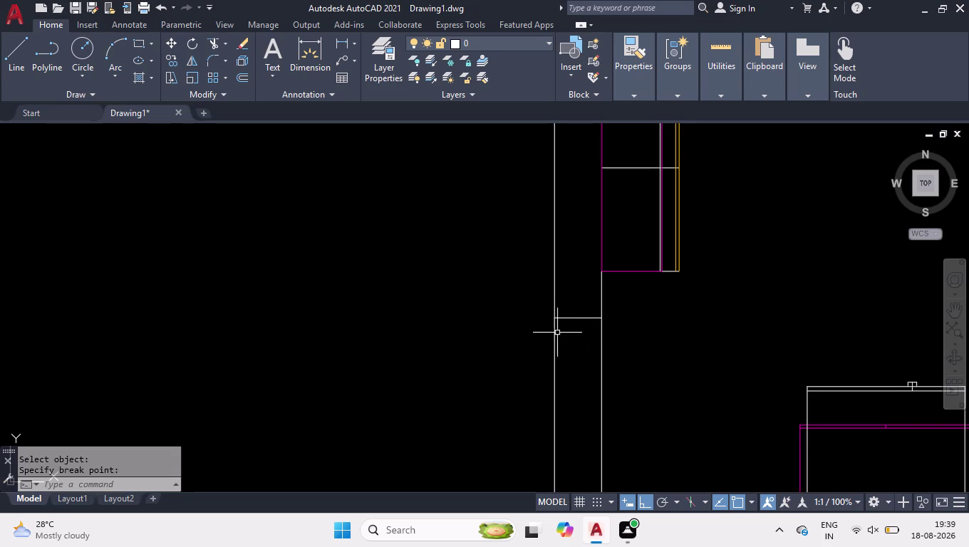
click(623, 293)
click(541, 293)
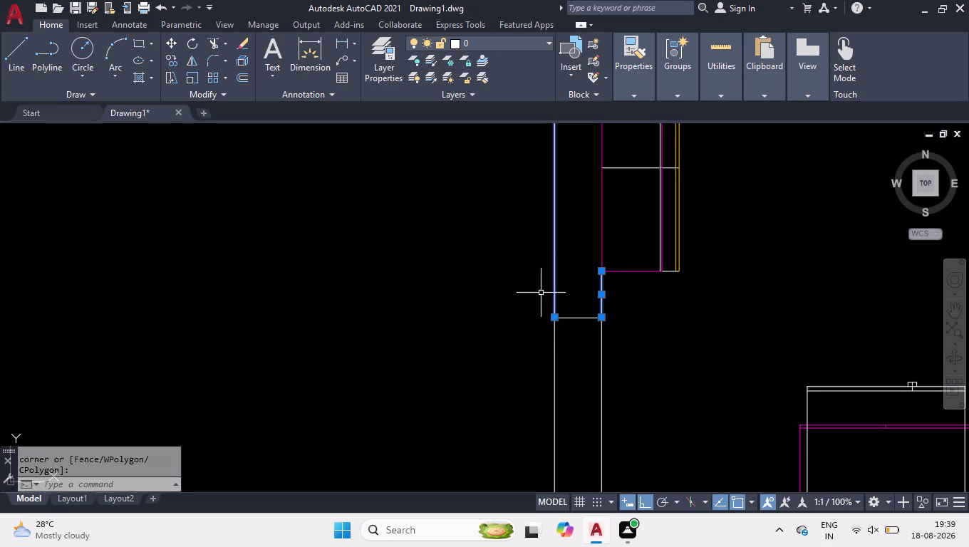
click(635, 371)
click(495, 428)
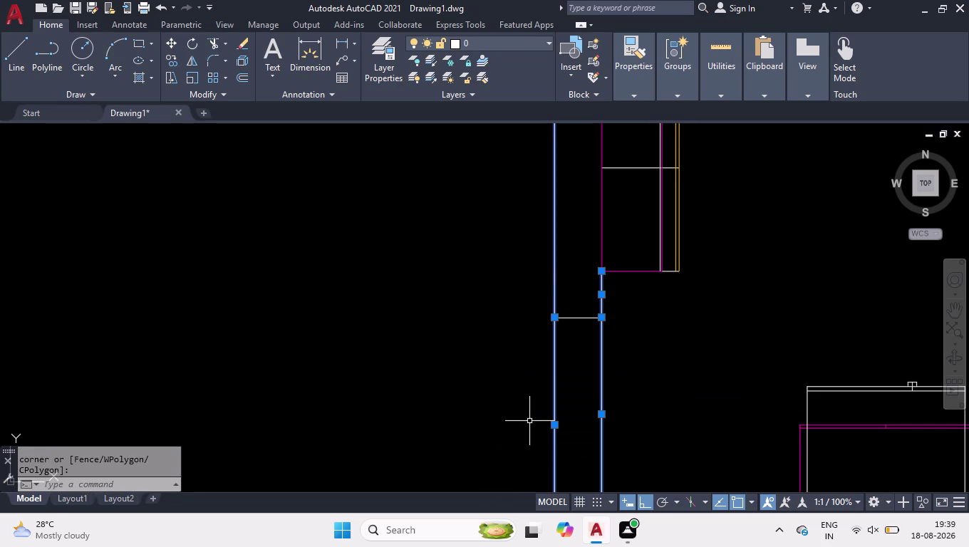
scroll(down, 3)
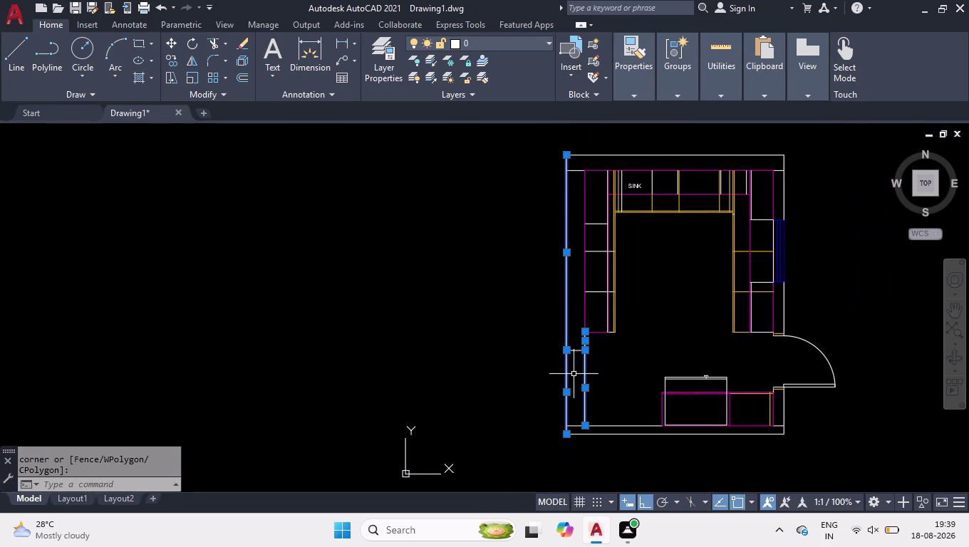
Snap the outer left wall line's top endpoint down onto the top-left cabinet corner line.
scroll(up, 3)
scroll(up, 3)
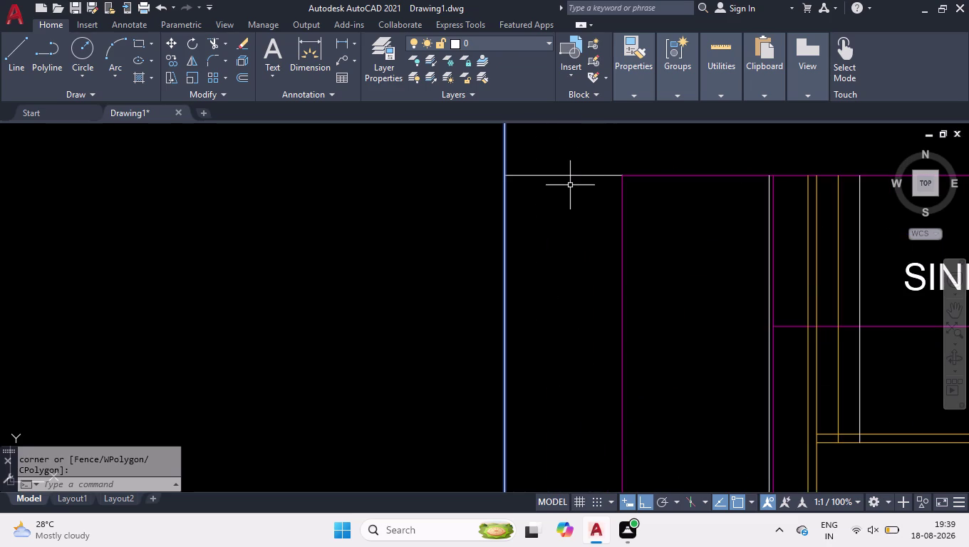
click(566, 174)
scroll(down, 3)
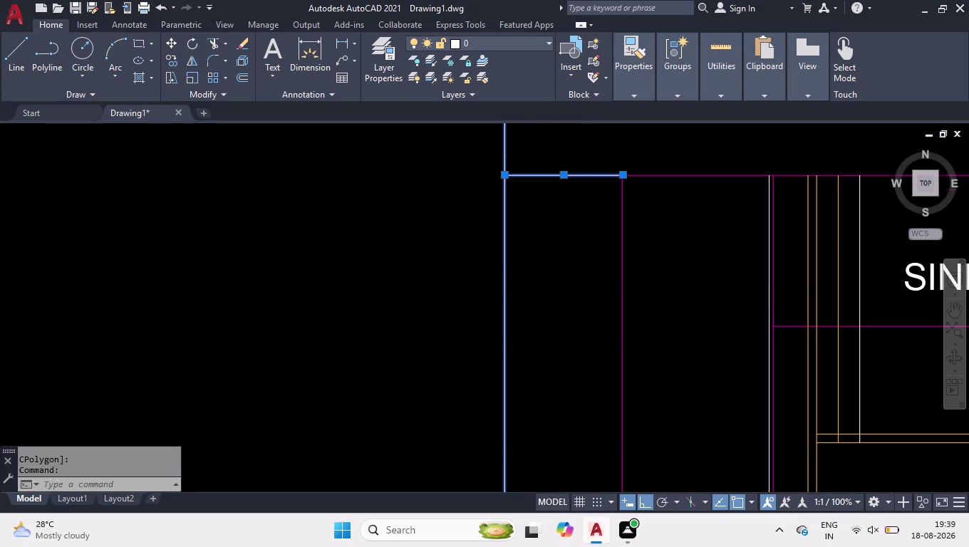
scroll(down, 3)
scroll(up, 3)
click(520, 168)
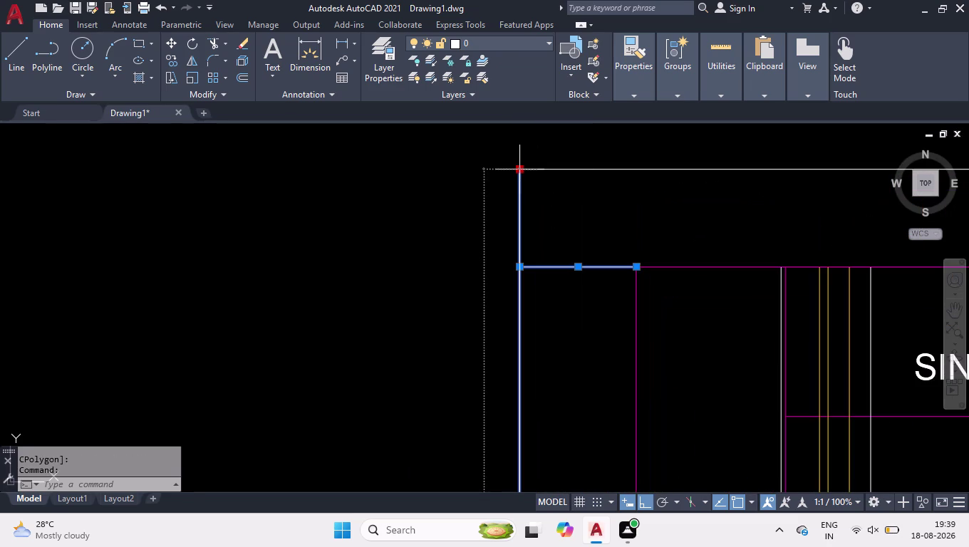
click(521, 267)
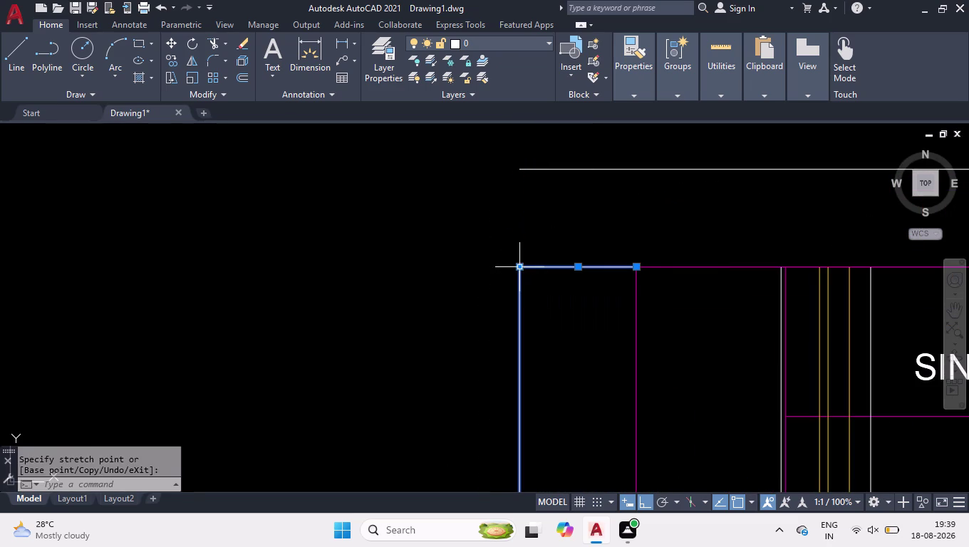
scroll(down, 3)
scroll(down, 3)
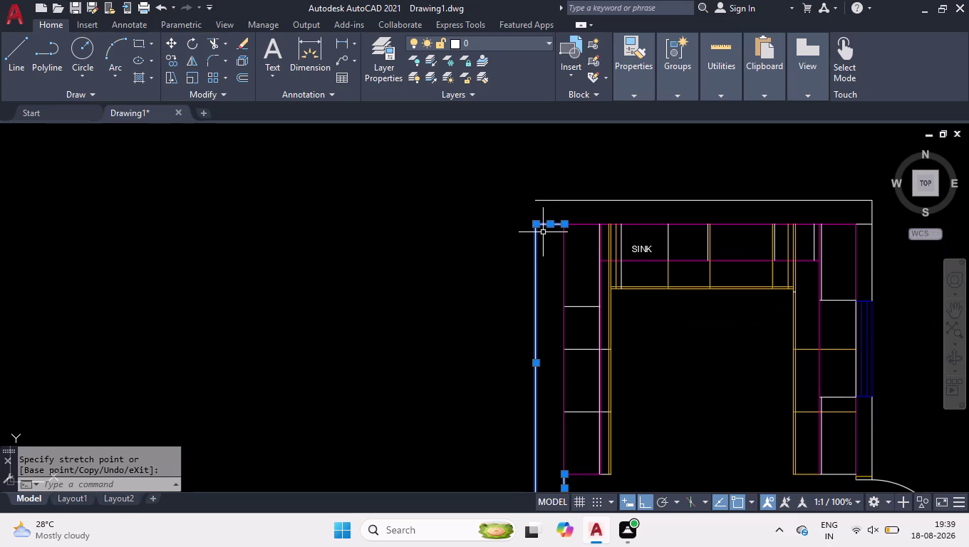
key(ctrl+1)
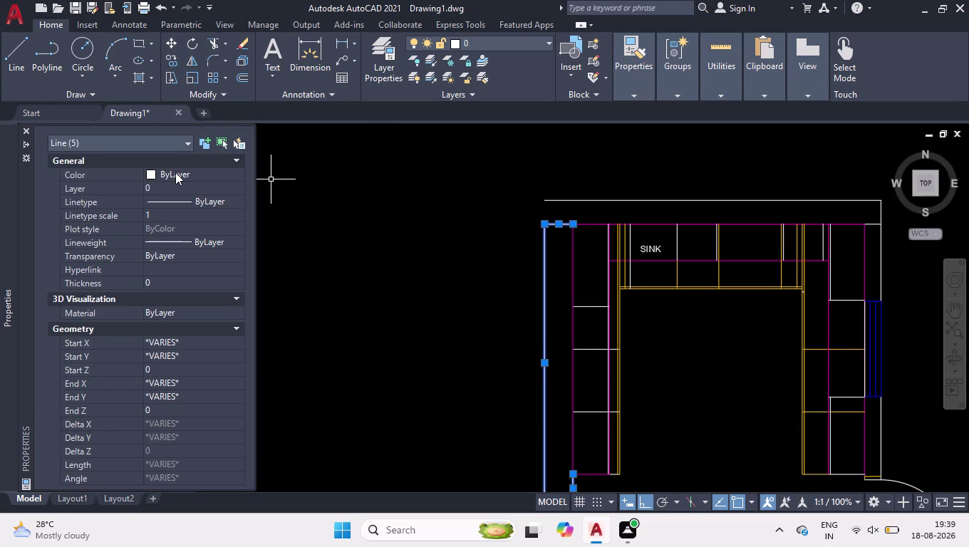
Give the selected left-wall lines dark red index colour 16.
click(176, 172)
click(194, 177)
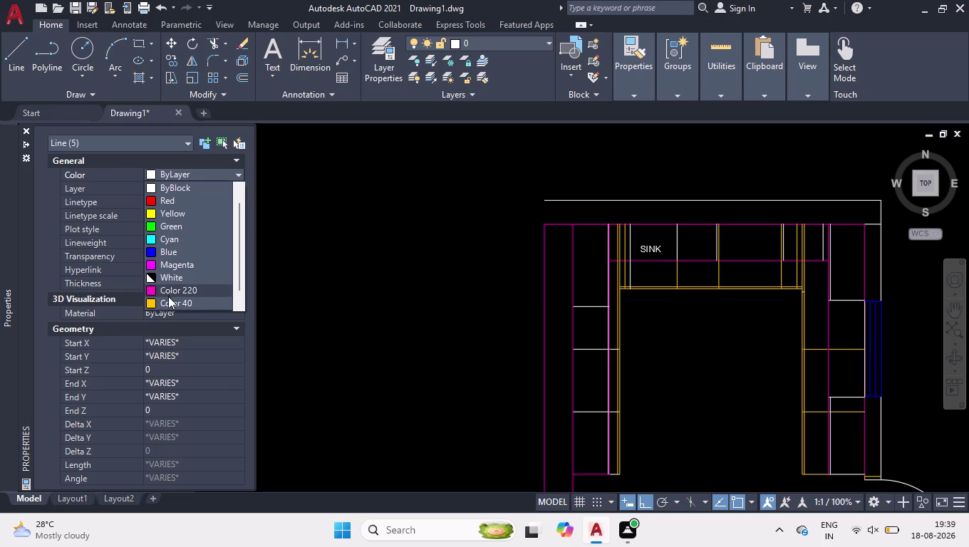
scroll(down, 3)
click(177, 301)
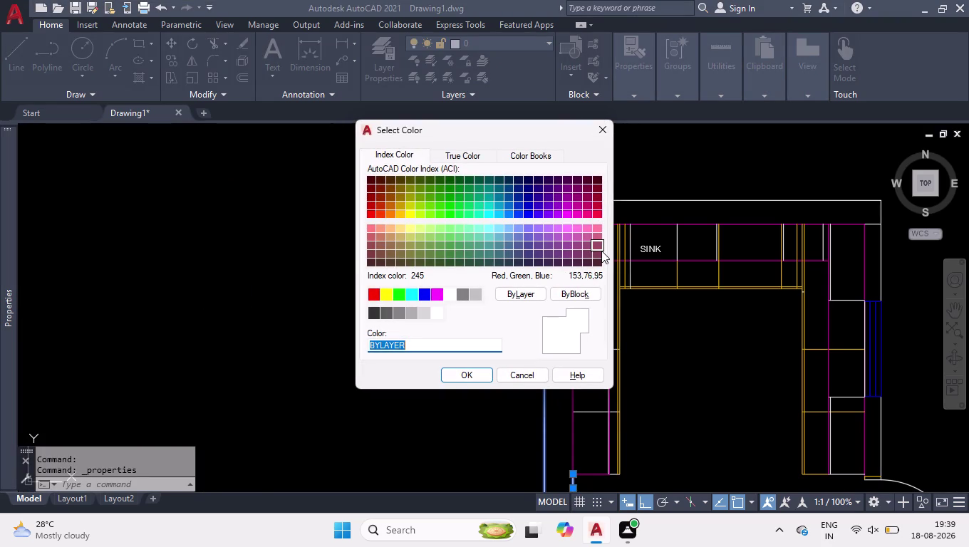
click(369, 190)
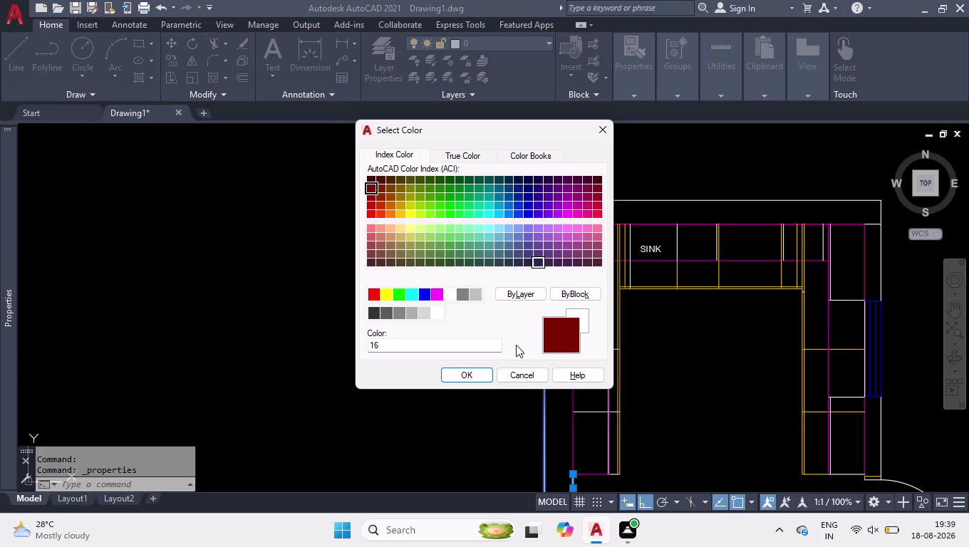
click(459, 375)
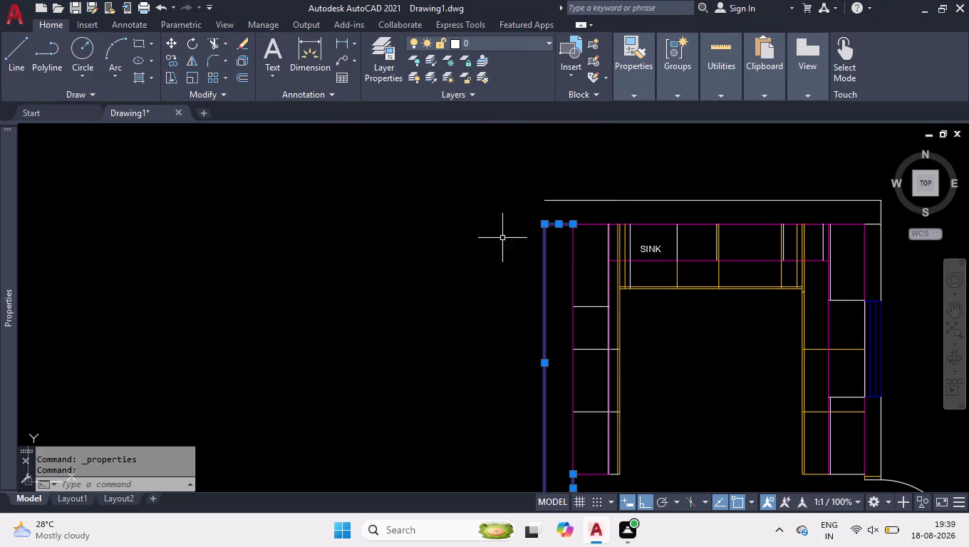
Clear the wall selection and bring up the Options settings with OPTIONS.
scroll(down, 3)
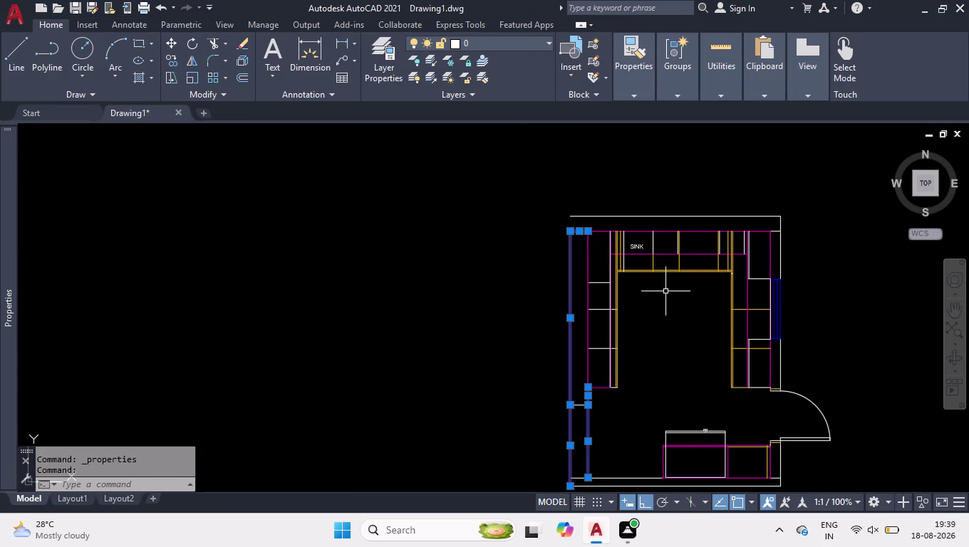
click(645, 208)
click(542, 469)
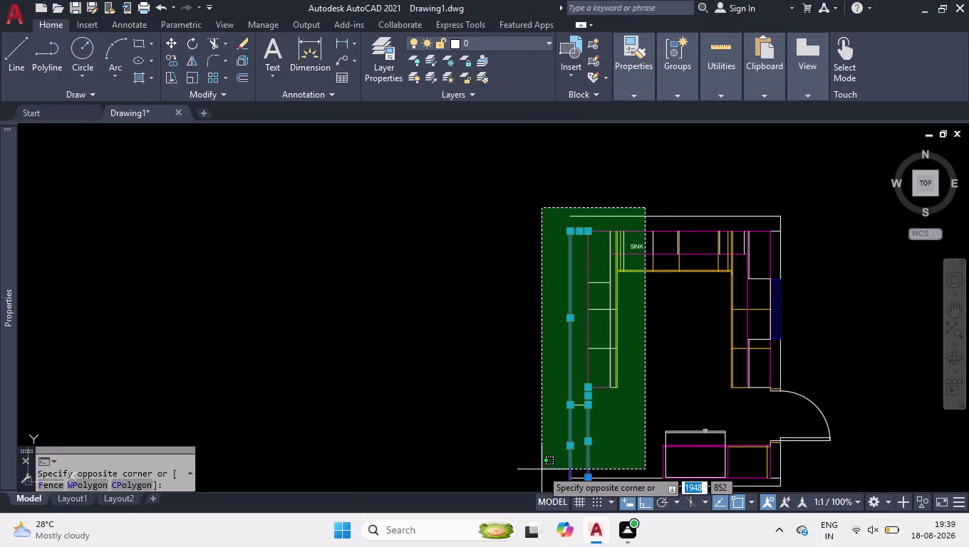
scroll(up, 3)
scroll(up, 3)
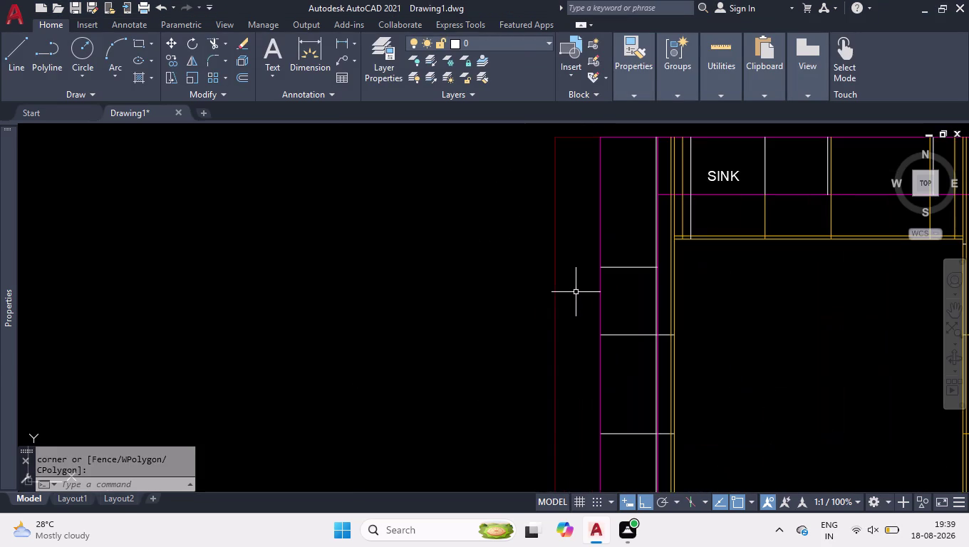
scroll(down, 3)
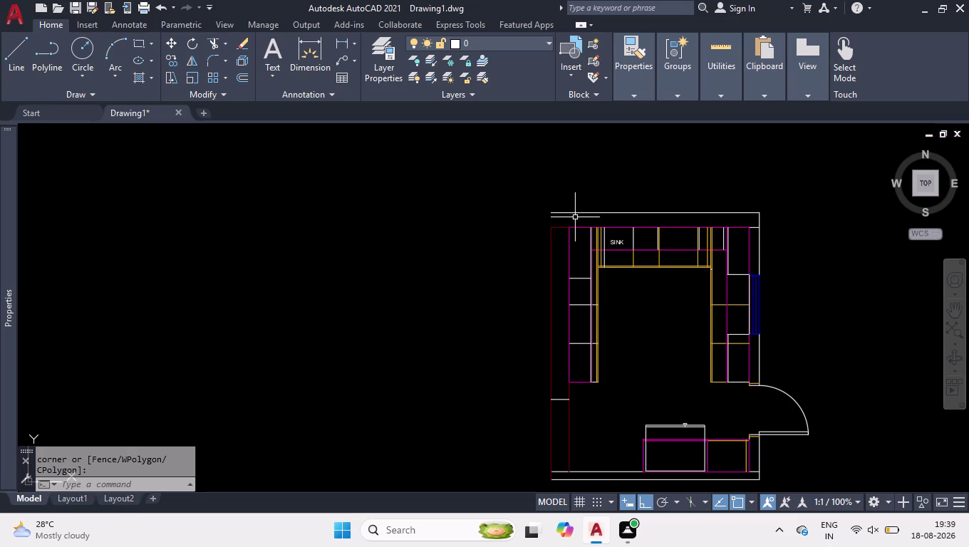
scroll(up, 3)
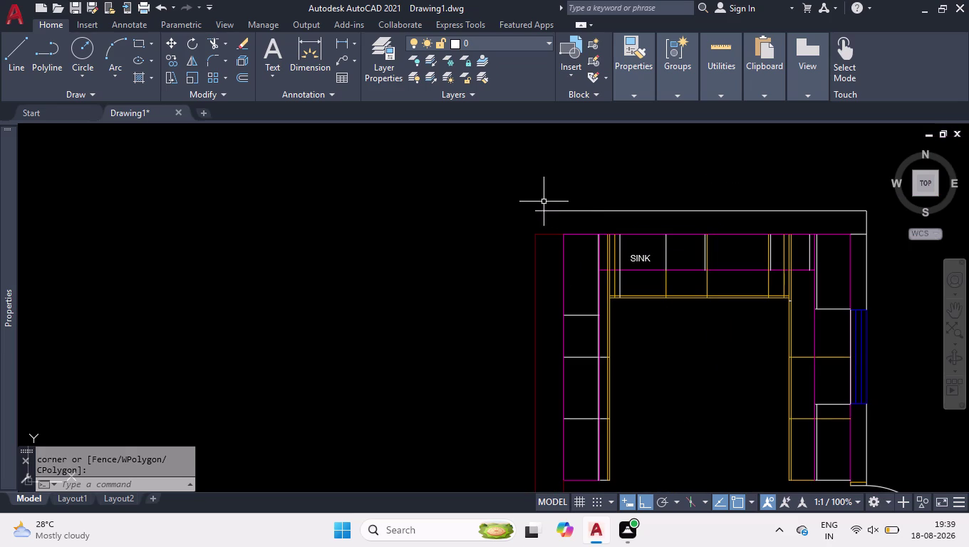
text(optio)
key(Return)
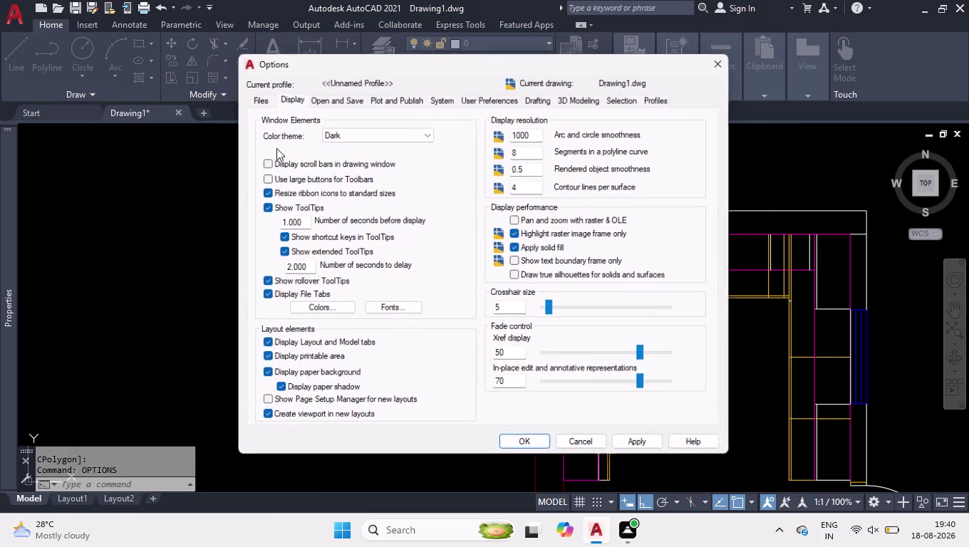
Set the 2D model space uniform background colour to White and apply the display settings.
click(319, 308)
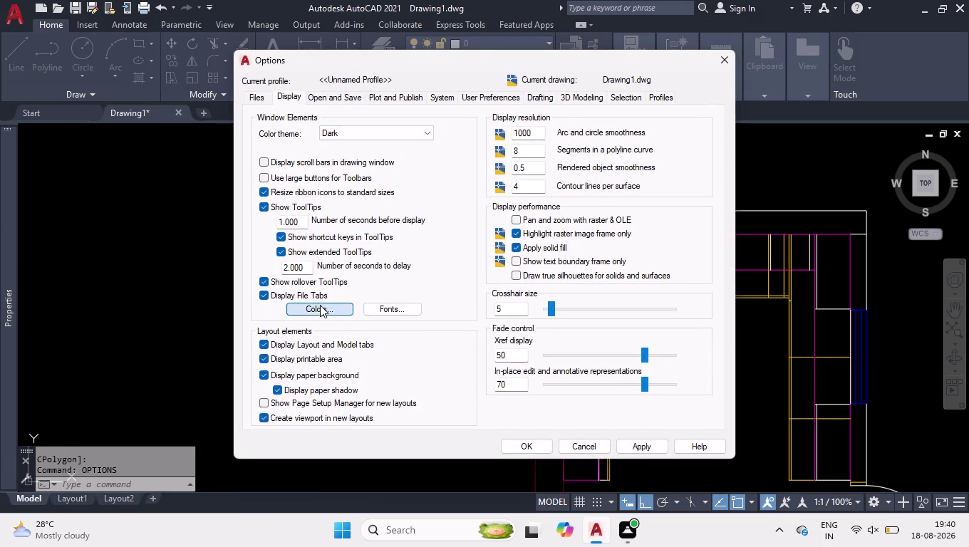
click(601, 107)
click(580, 190)
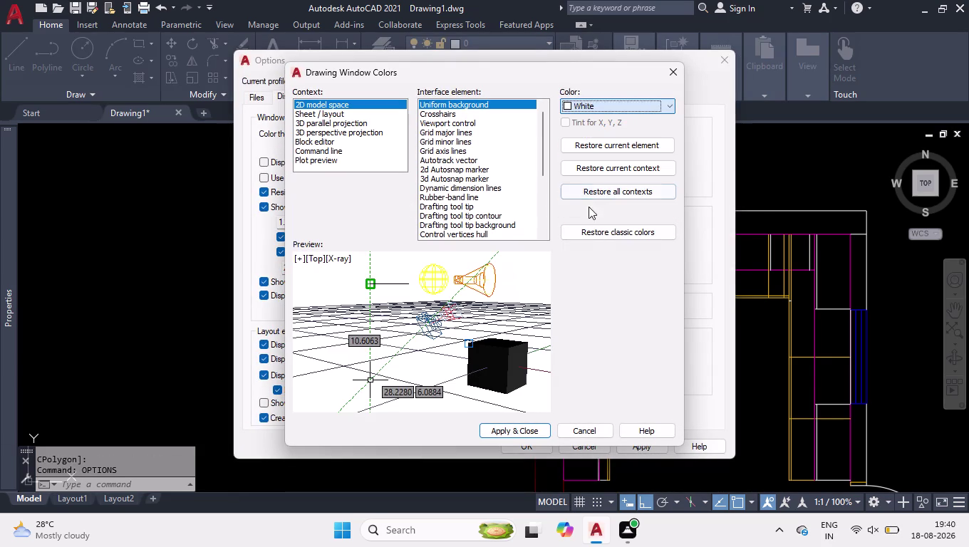
click(521, 434)
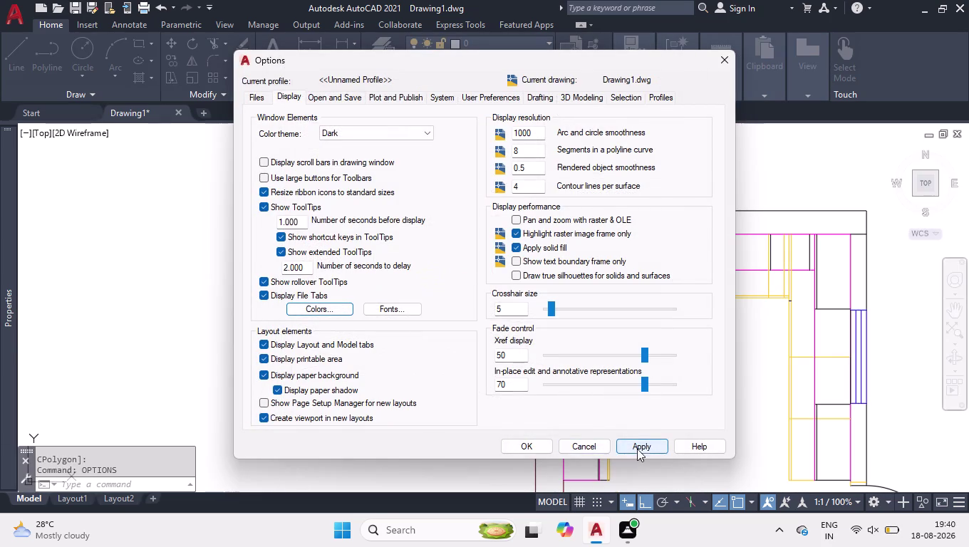
click(637, 449)
click(529, 446)
scroll(down, 3)
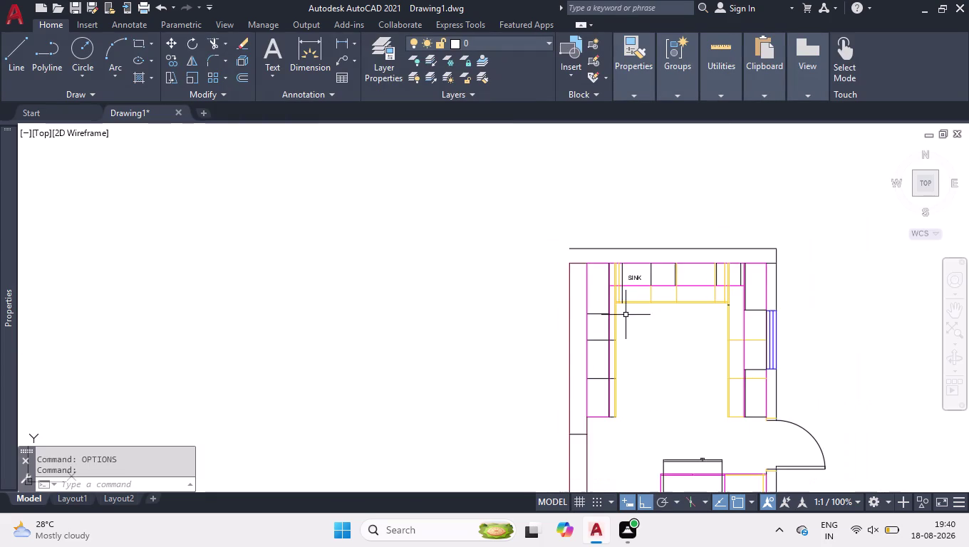
Select the four left wall lines of the kitchen plan.
scroll(down, 3)
scroll(up, 3)
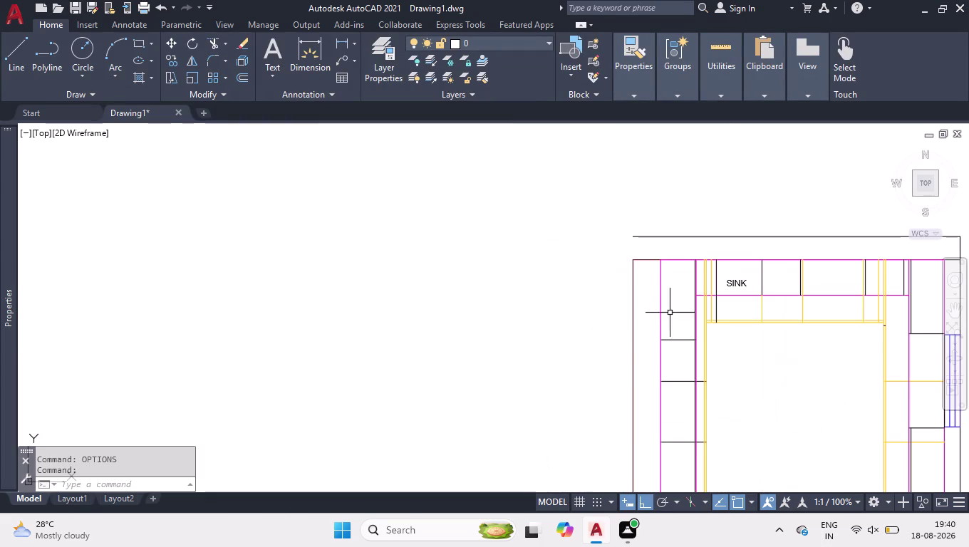
scroll(up, 3)
click(642, 279)
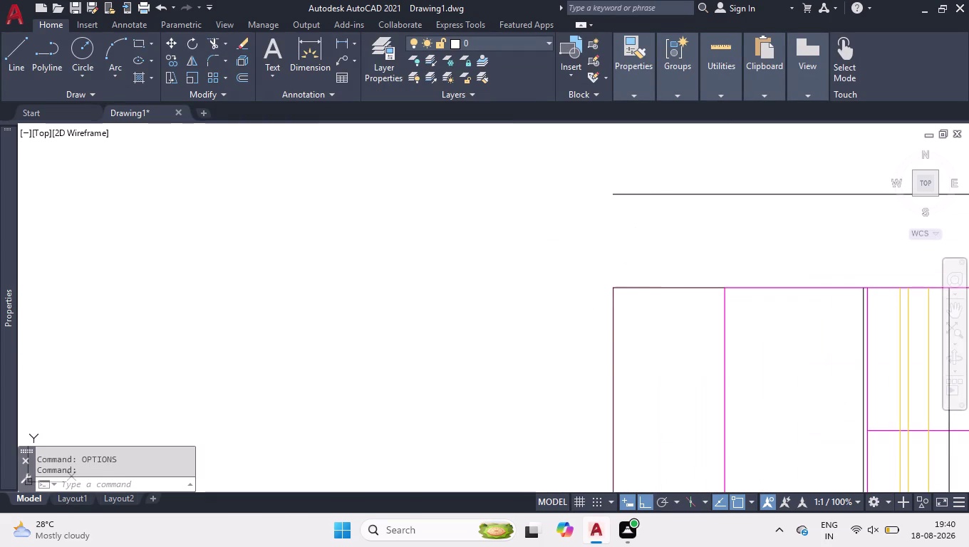
click(581, 346)
scroll(down, 3)
scroll(down, 3)
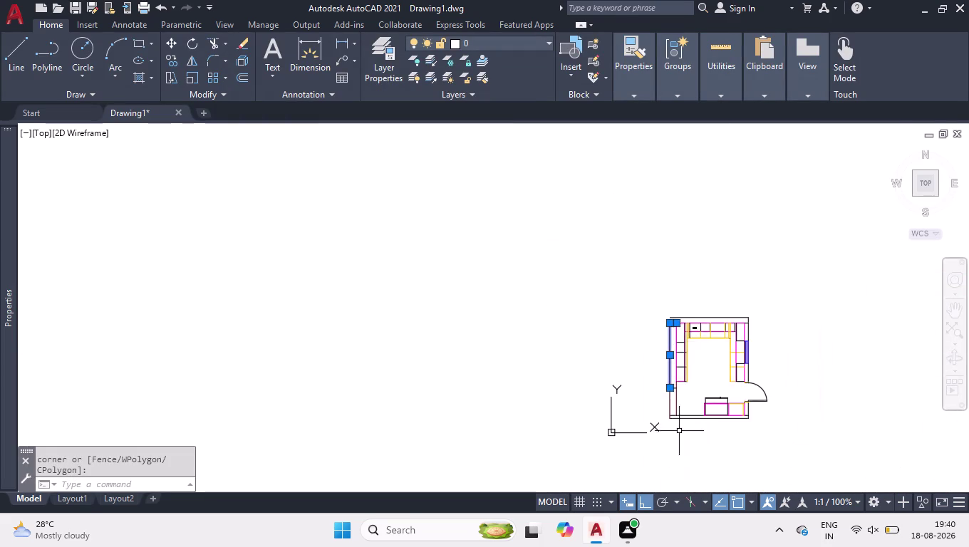
scroll(up, 3)
click(647, 274)
click(544, 309)
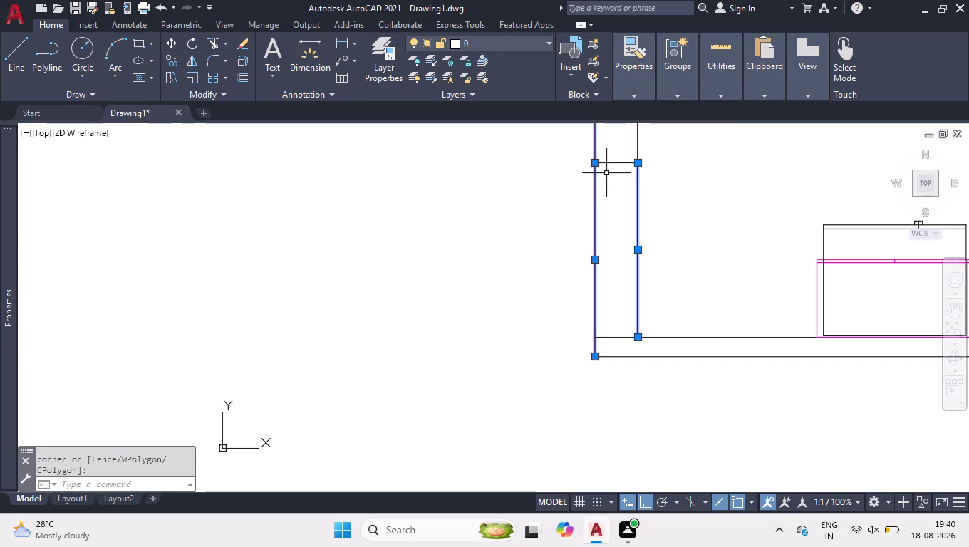
Change the selected wall lines to index colour 244 in the Properties palette.
key(ctrl+1)
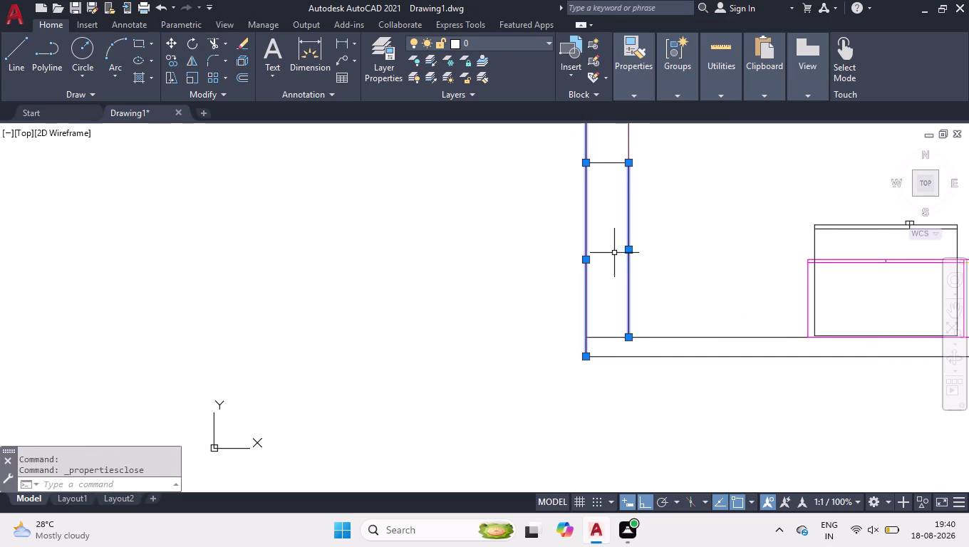
scroll(down, 3)
scroll(down, 3)
scroll(down, 3)
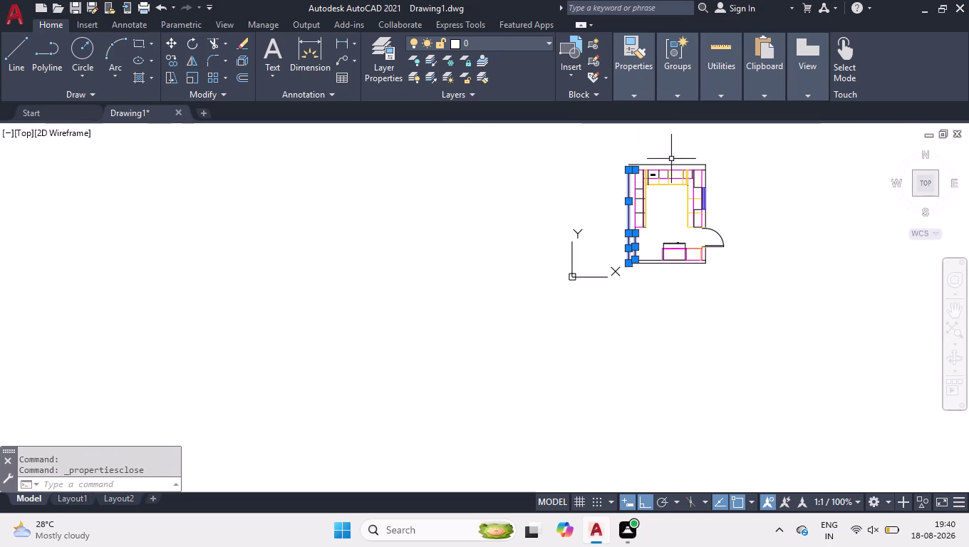
scroll(up, 3)
scroll(up, 3)
key(ctrl+1)
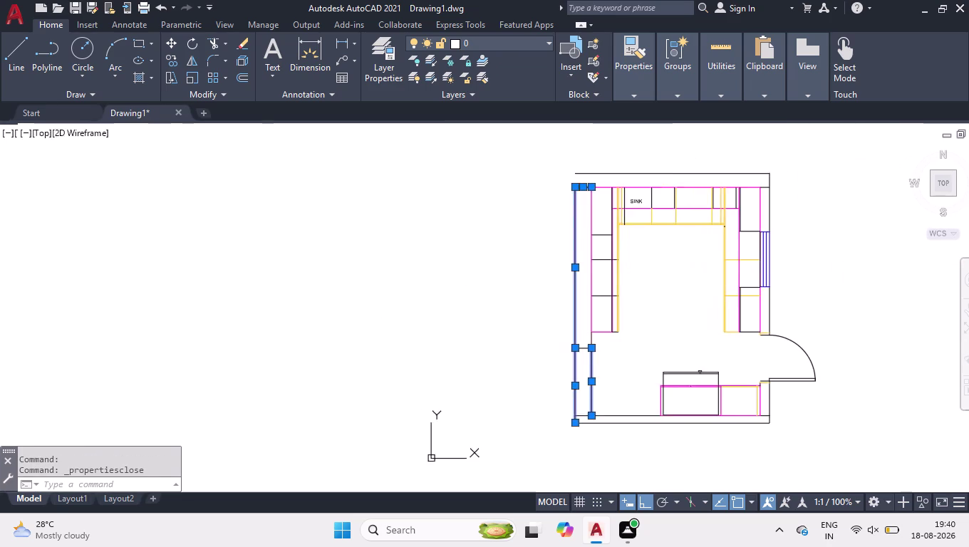
scroll(up, 3)
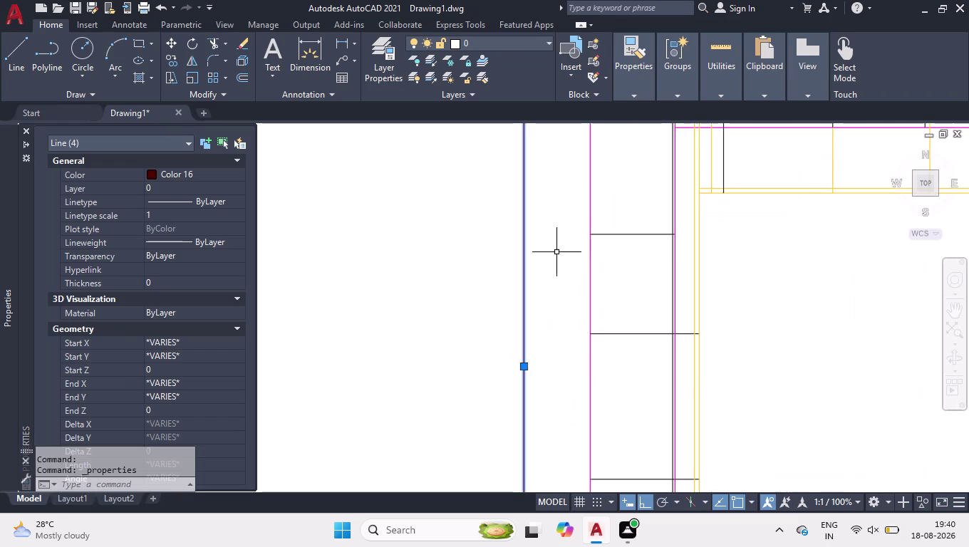
scroll(up, 3)
scroll(up, 3)
click(182, 177)
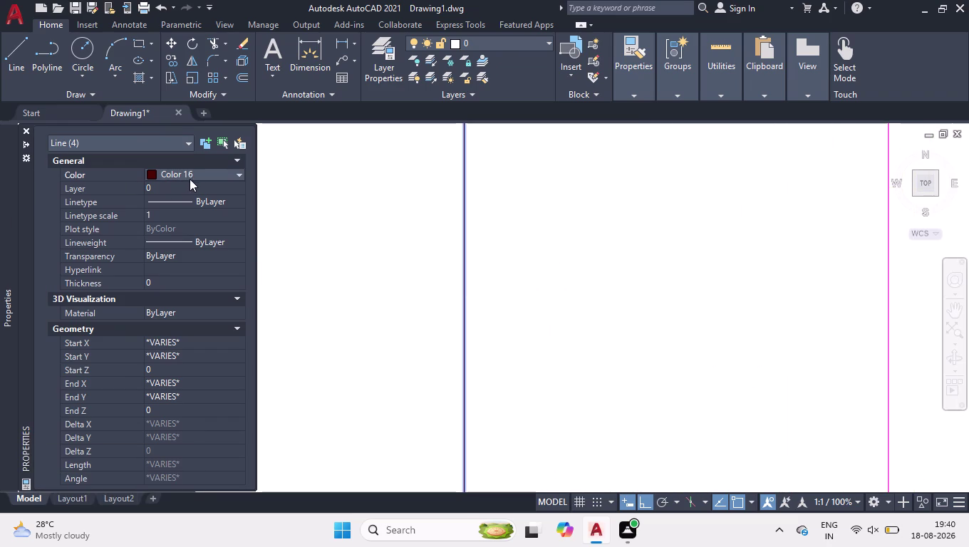
click(196, 177)
click(187, 303)
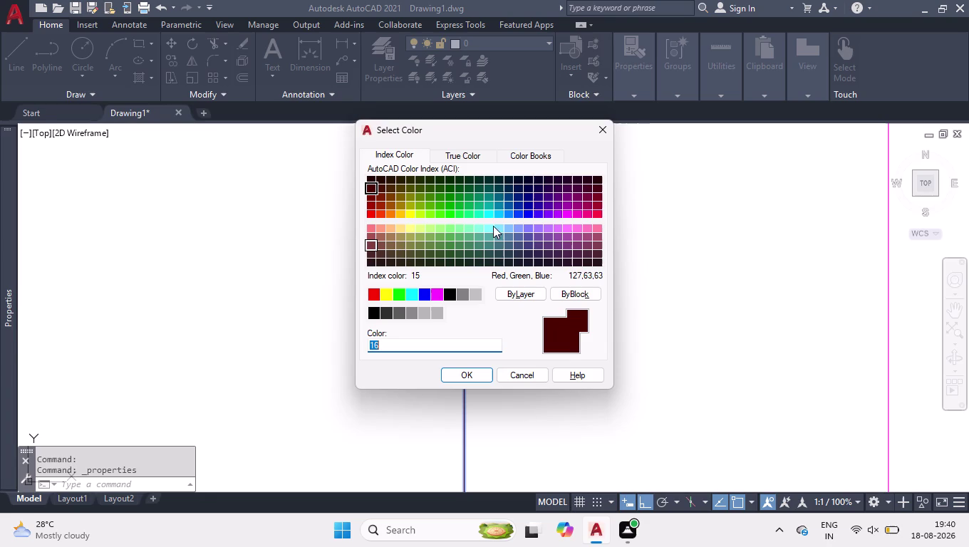
click(600, 195)
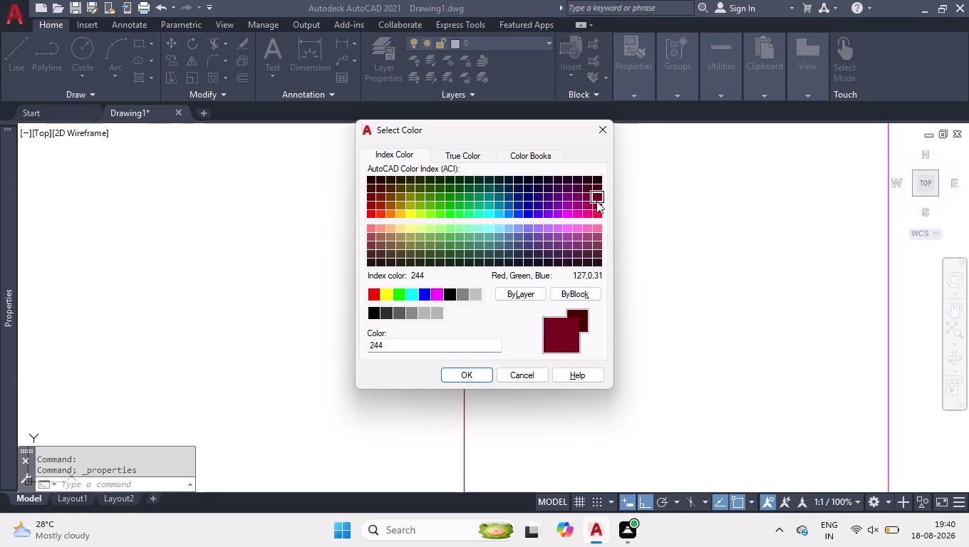
click(478, 372)
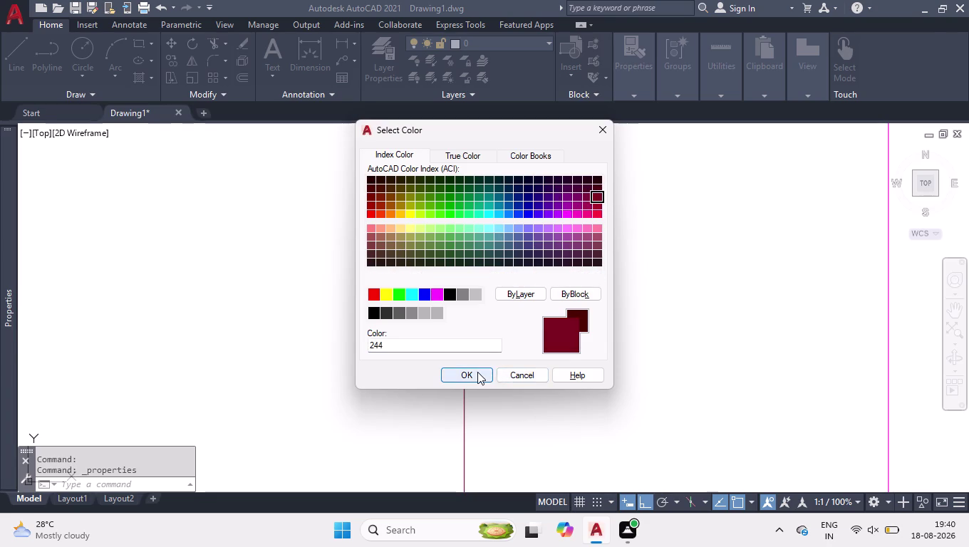
scroll(down, 3)
scroll(down, 3)
scroll(down, 3)
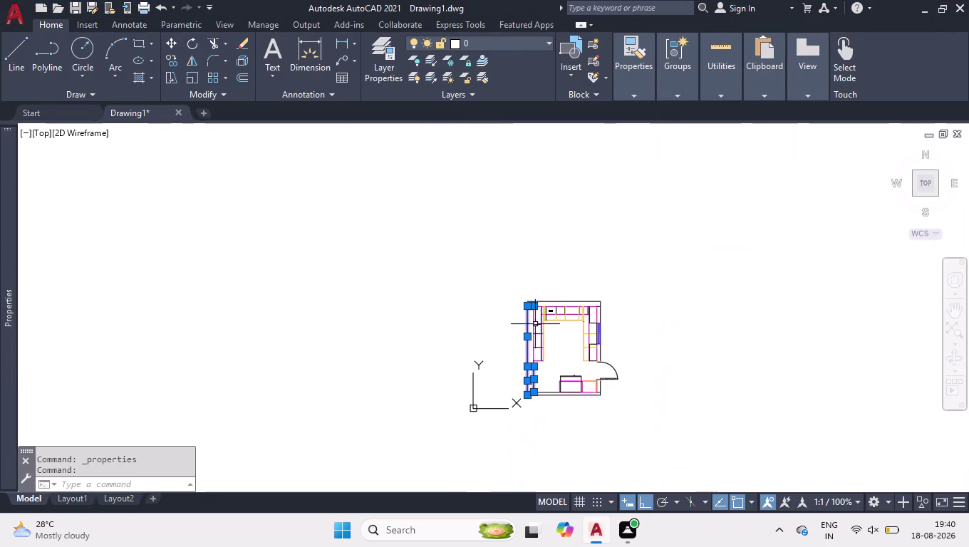
Clear the current wall line selection.
click(582, 264)
click(514, 426)
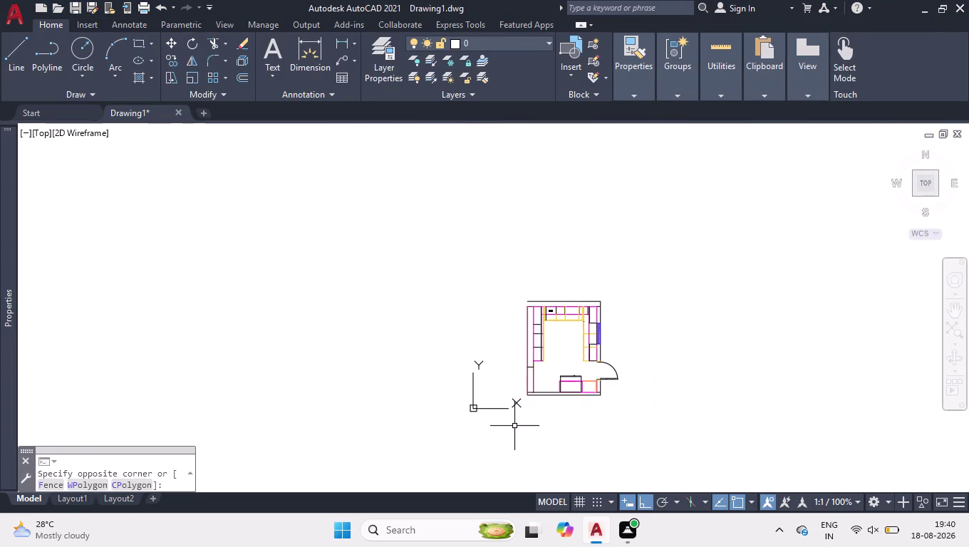
scroll(up, 3)
scroll(up, 3)
scroll(up, 3)
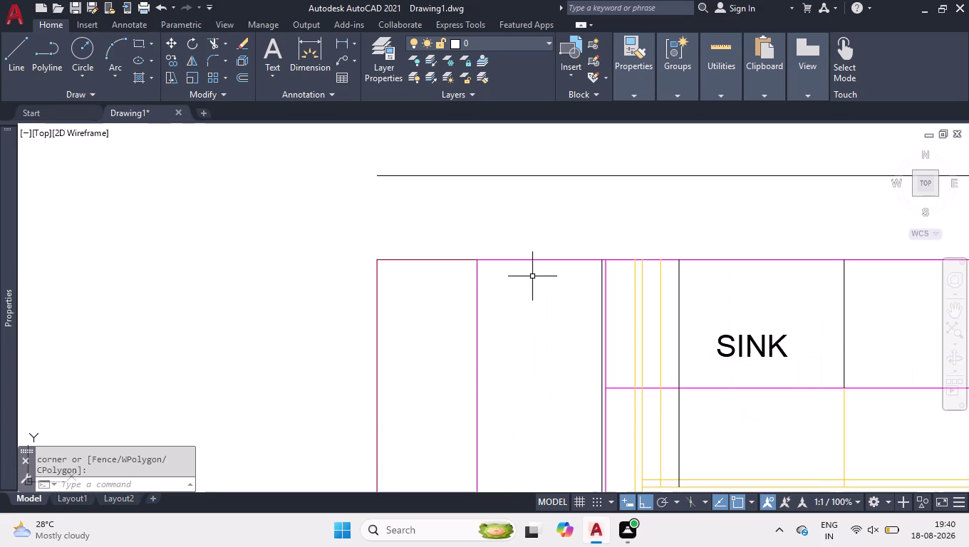
Draw a short vertical line from the top-left wall corner to the cabinet edge, then run LT for linetypes.
key(l)
key(Return)
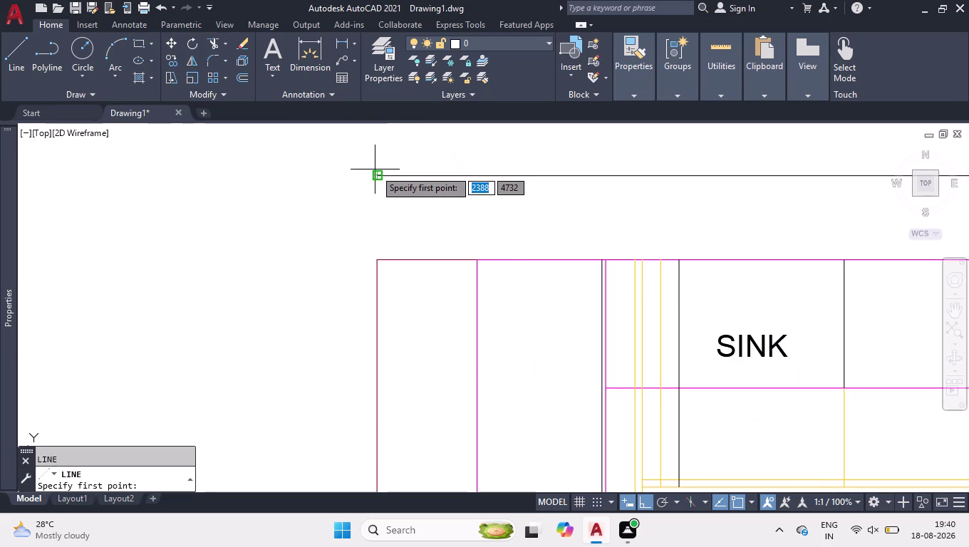
click(376, 174)
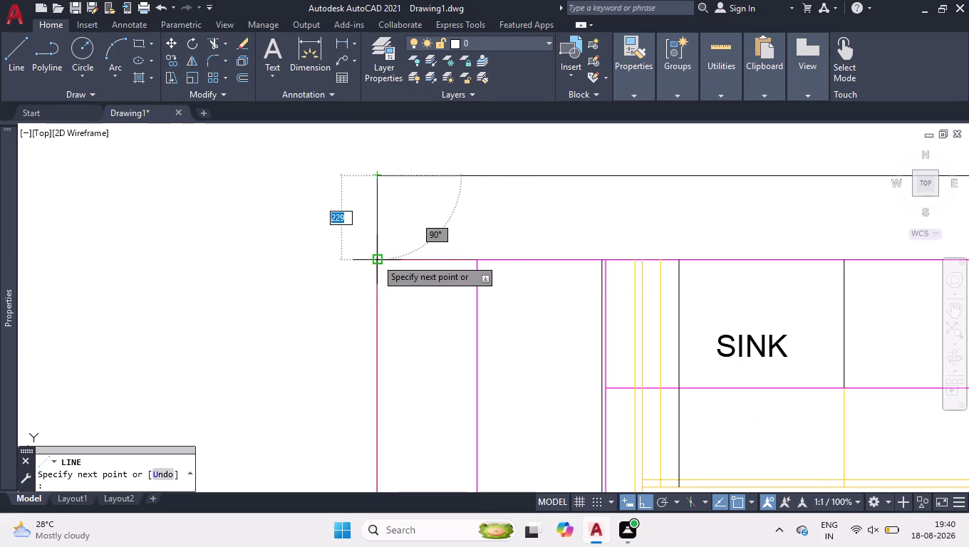
click(376, 259)
key(space)
scroll(down, 3)
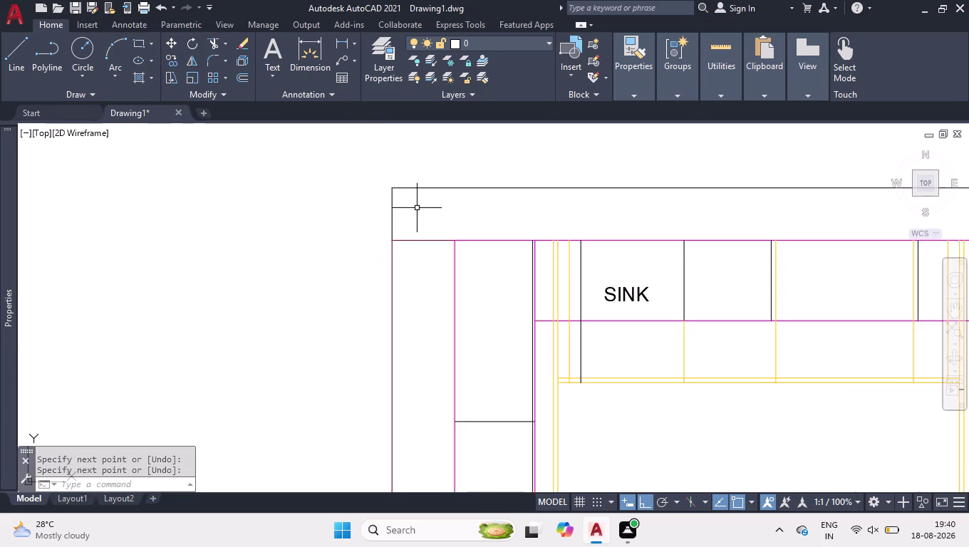
scroll(down, 3)
scroll(down, 3)
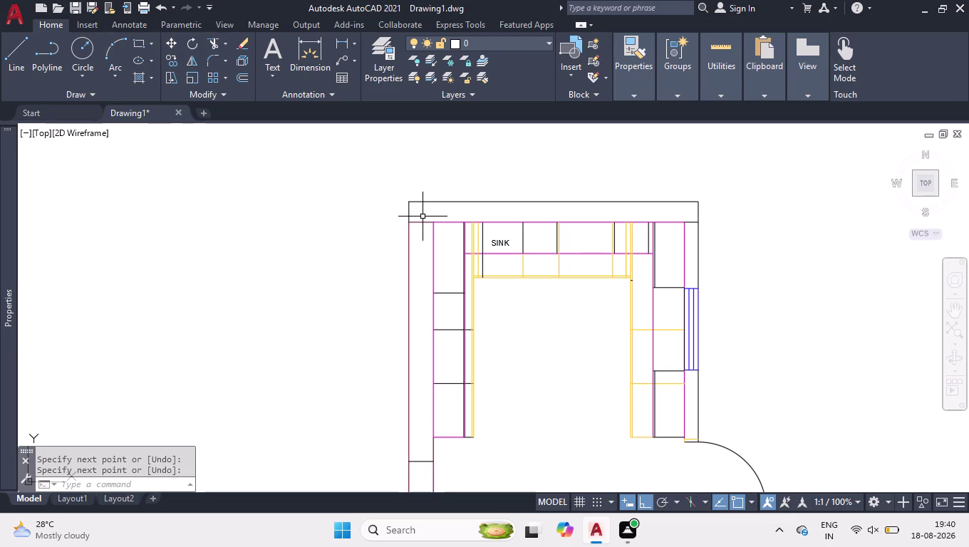
text(lt)
key(Return)
Load ACAD_ISO02W100 and close the Linetype Manager.
click(570, 144)
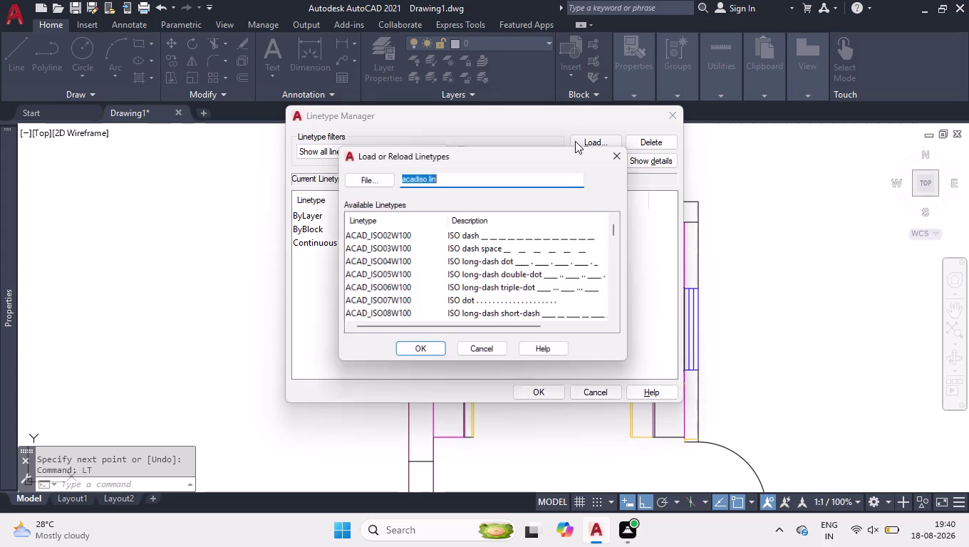
click(517, 234)
click(515, 243)
click(514, 237)
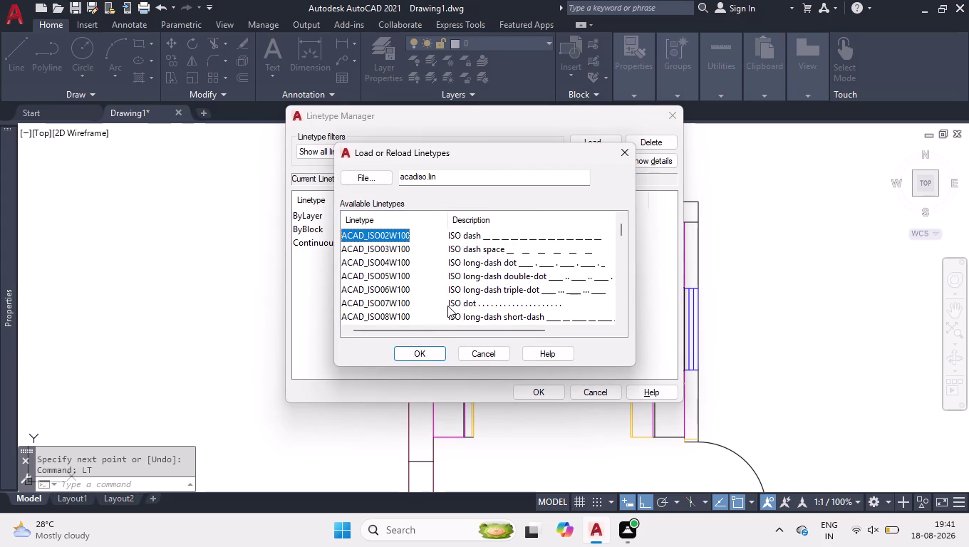
click(431, 352)
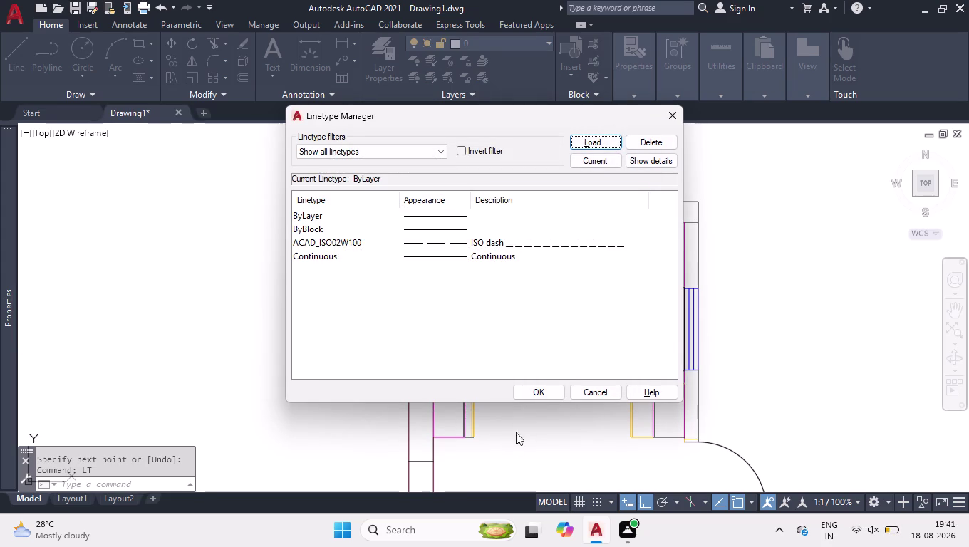
click(529, 394)
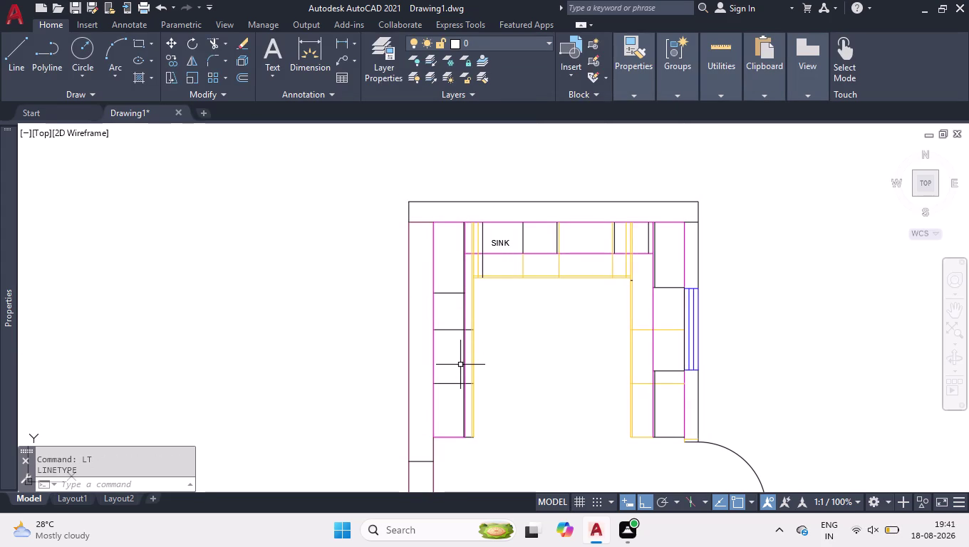
Zoom to the left cabinet run and select its vertical and horizontal cabinet lines.
scroll(down, 3)
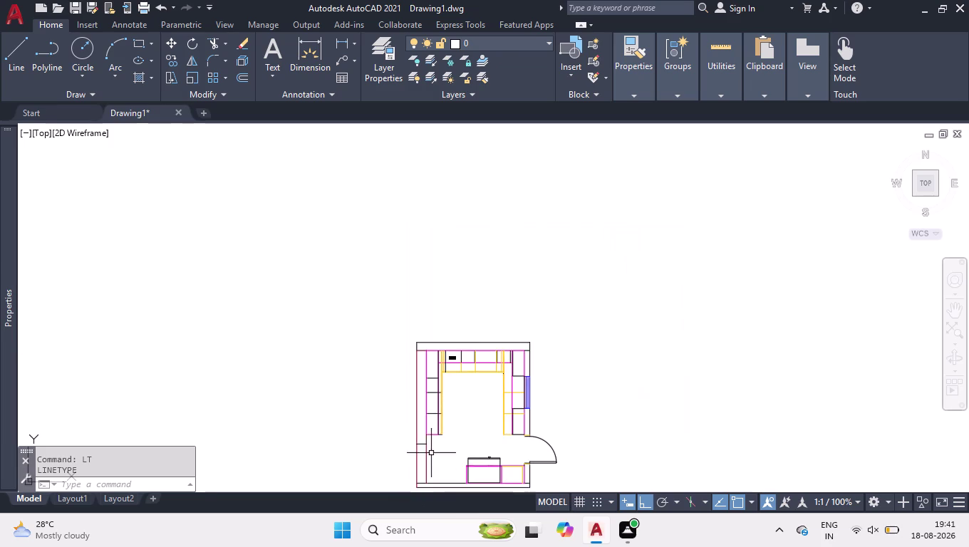
scroll(up, 3)
scroll(up, 3)
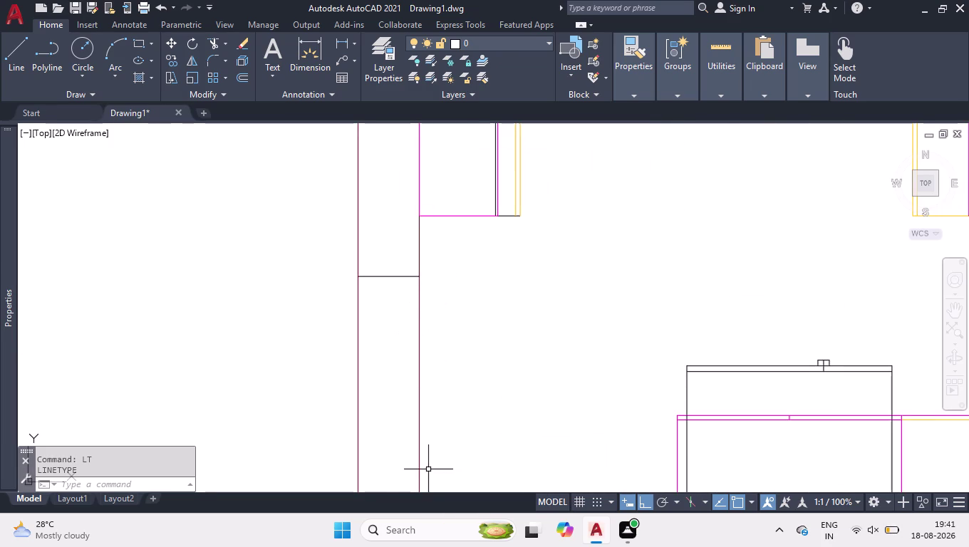
click(467, 450)
click(509, 424)
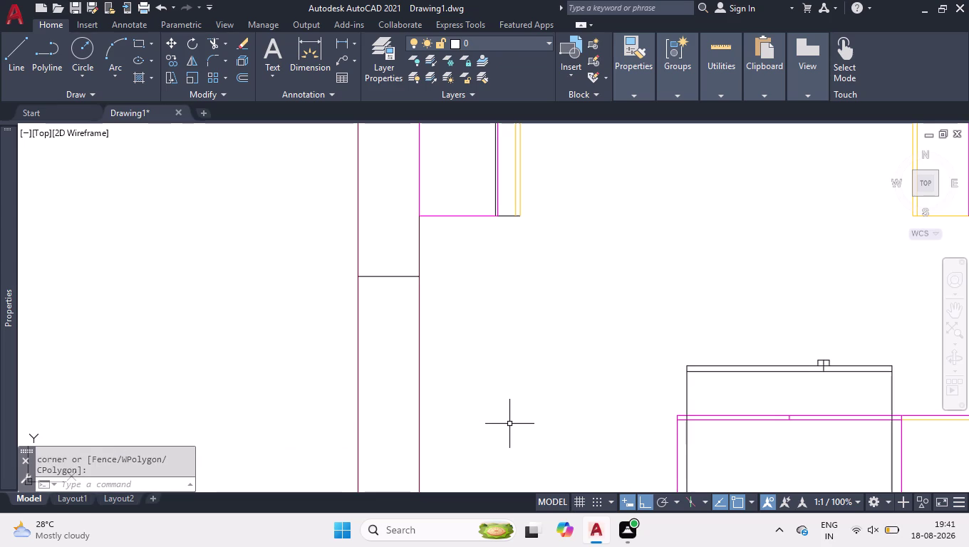
scroll(down, 3)
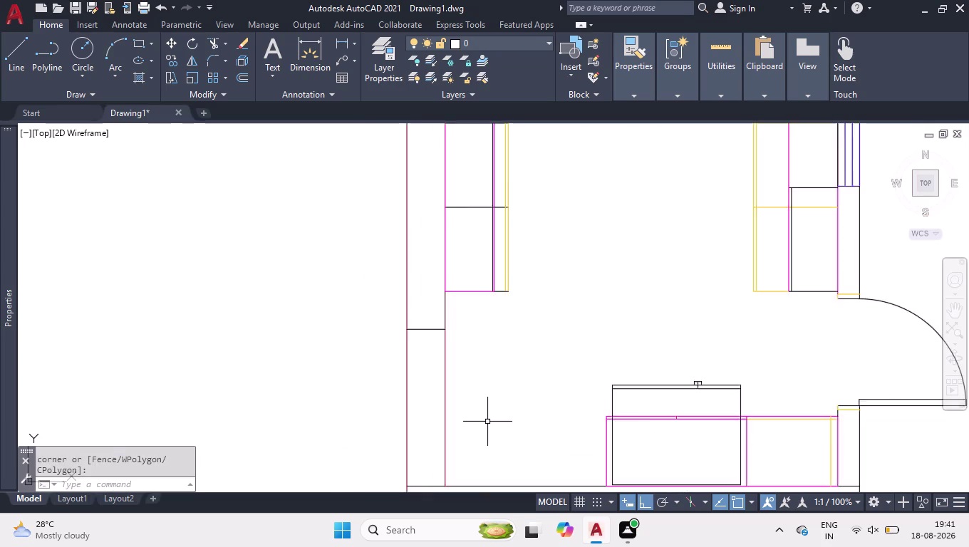
scroll(down, 3)
scroll(up, 3)
scroll(up, 3)
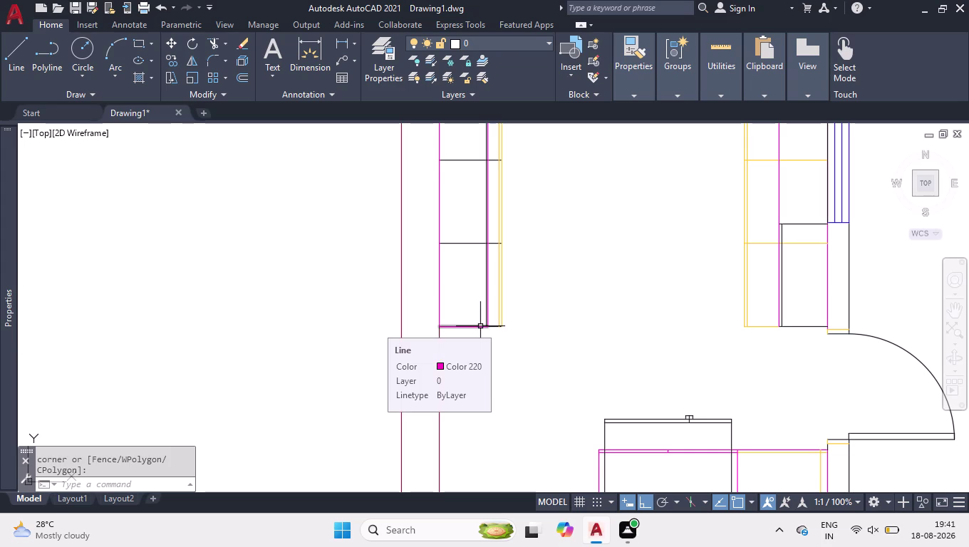
scroll(up, 3)
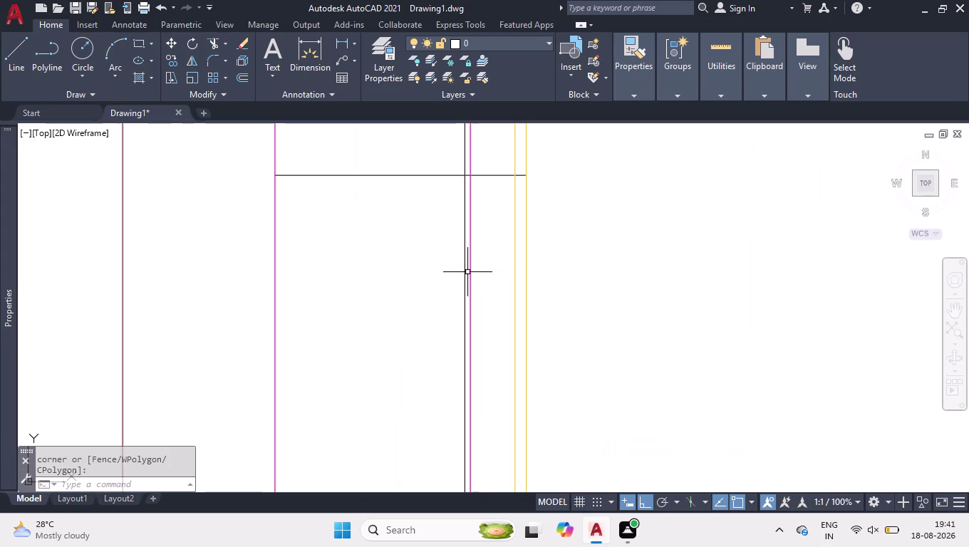
click(463, 275)
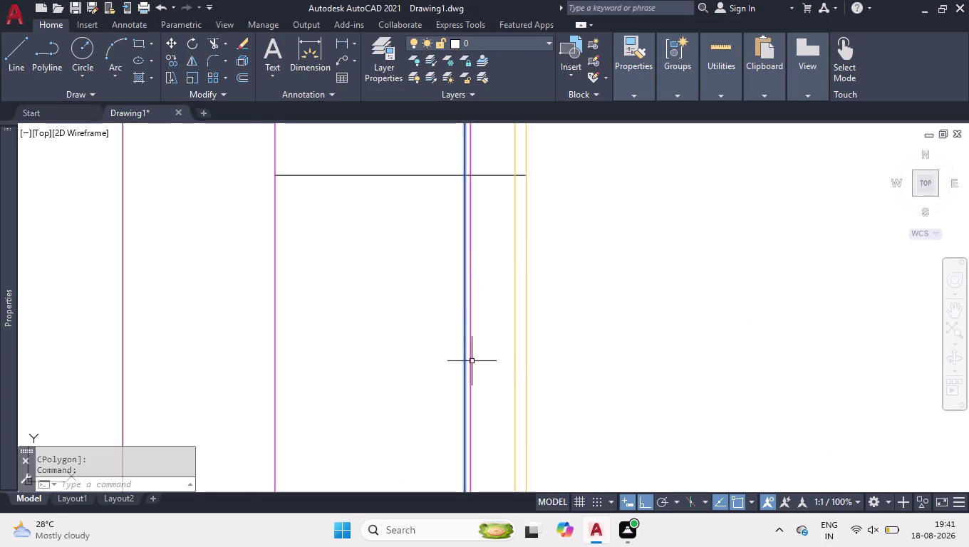
click(416, 177)
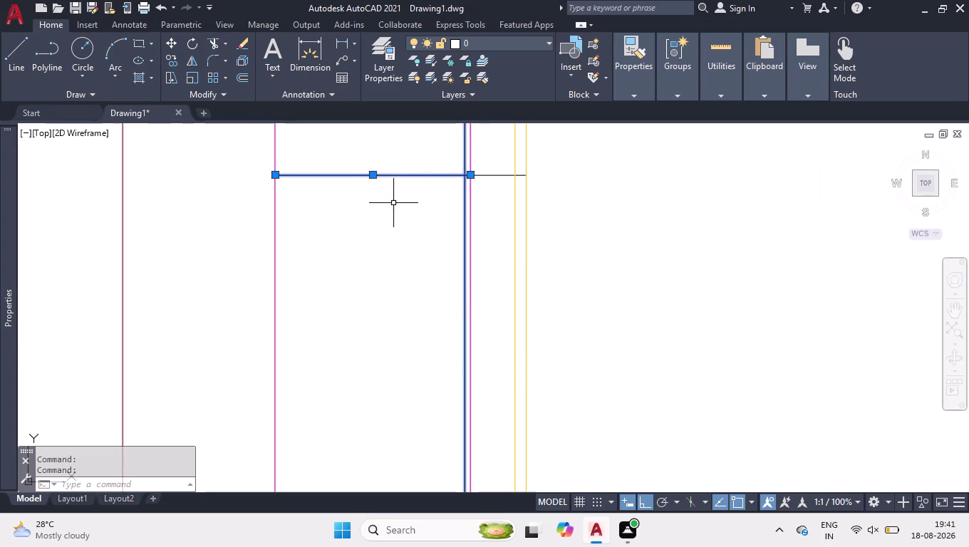
scroll(down, 3)
scroll(down, 3)
scroll(down, 3)
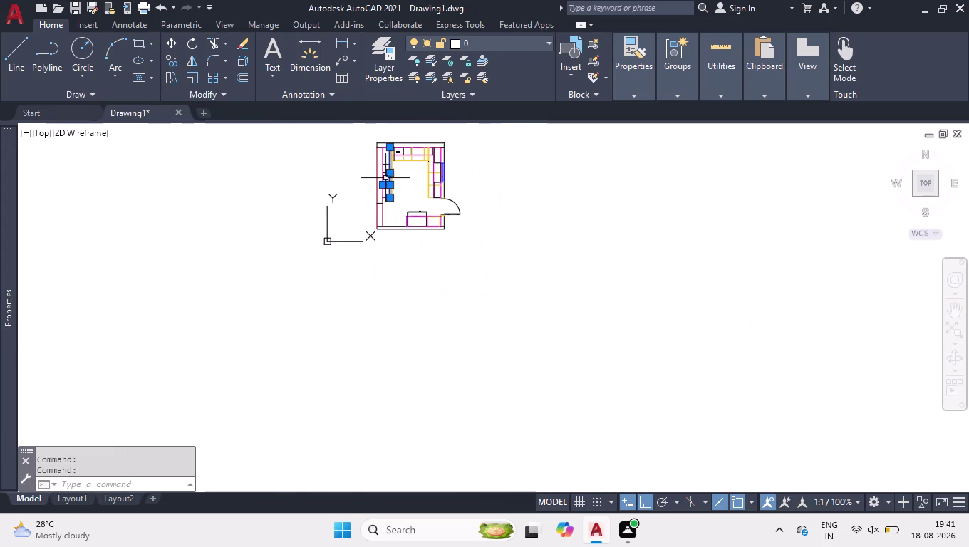
scroll(up, 3)
Window-select the left cabinet divider lines.
click(373, 184)
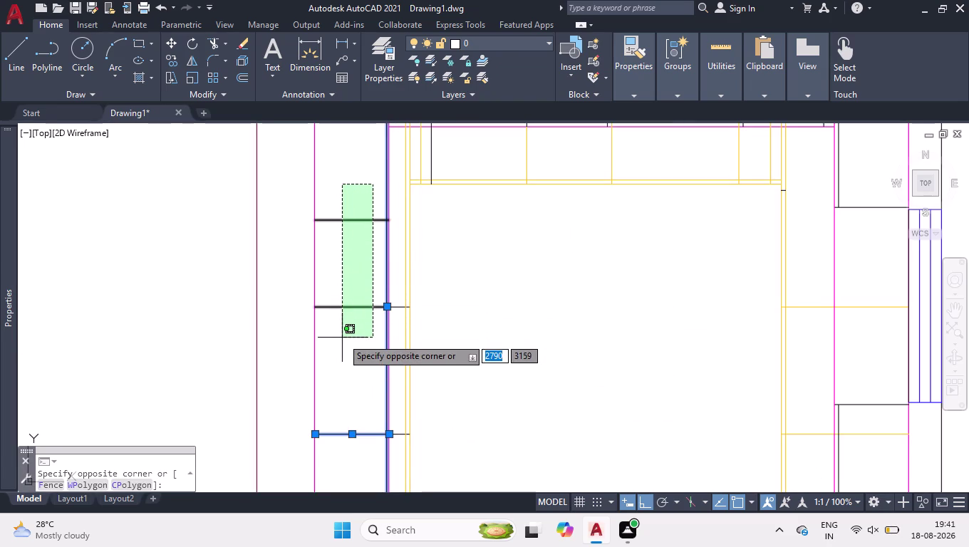
click(342, 337)
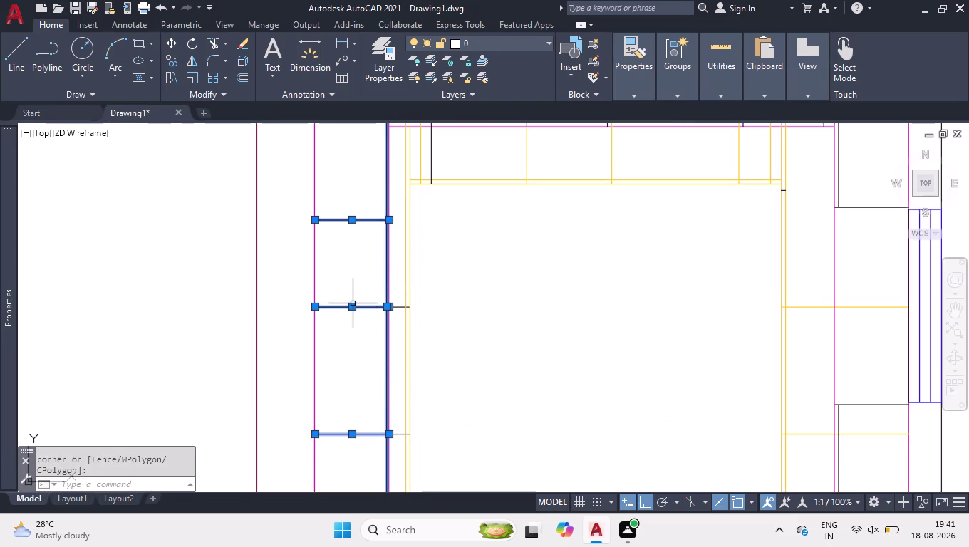
scroll(down, 3)
scroll(up, 3)
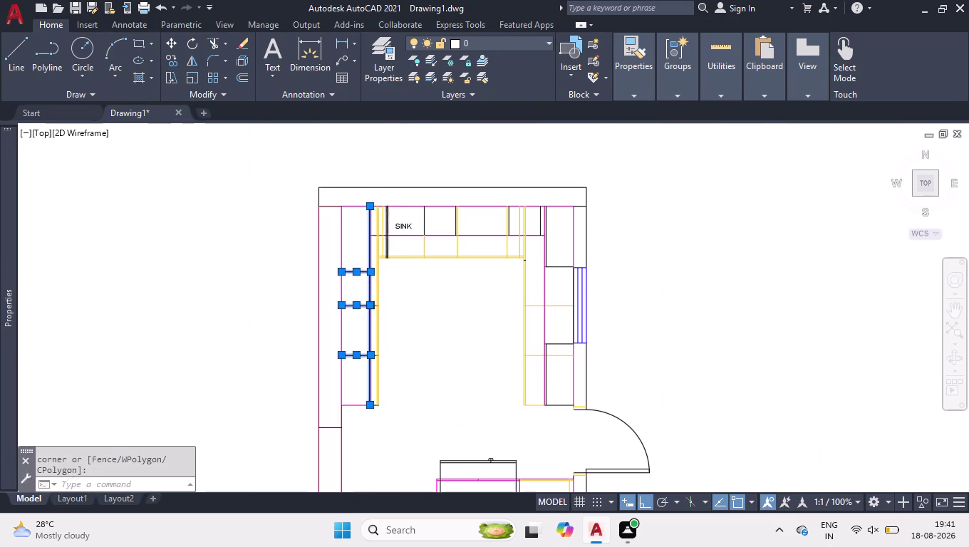
scroll(up, 3)
Grip-stretch the vertical line left of SINK so it ends at the counter edge.
click(341, 245)
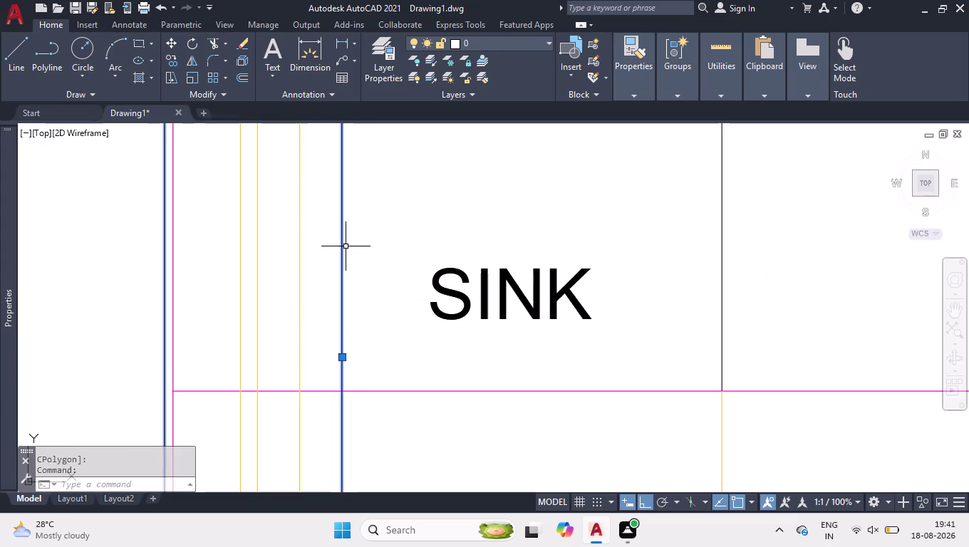
scroll(down, 3)
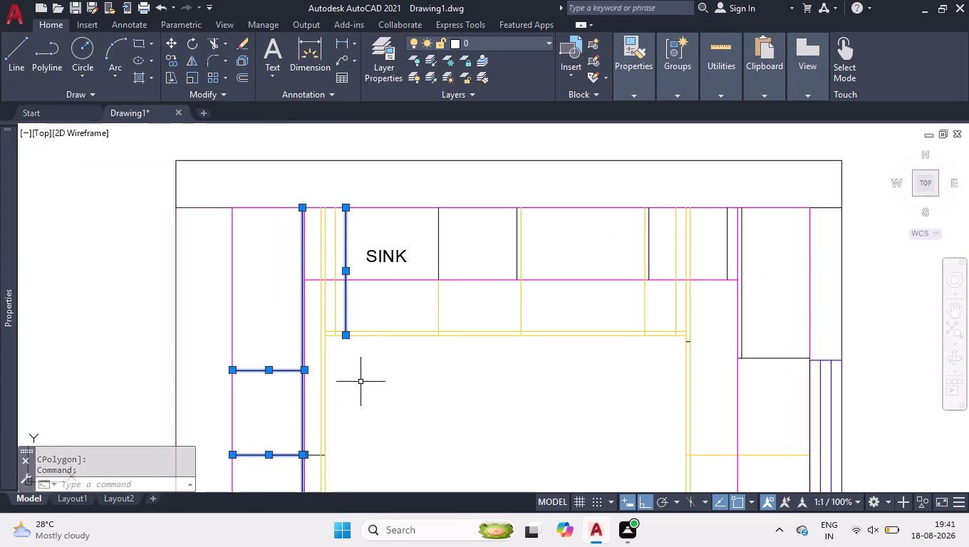
scroll(up, 3)
scroll(down, 3)
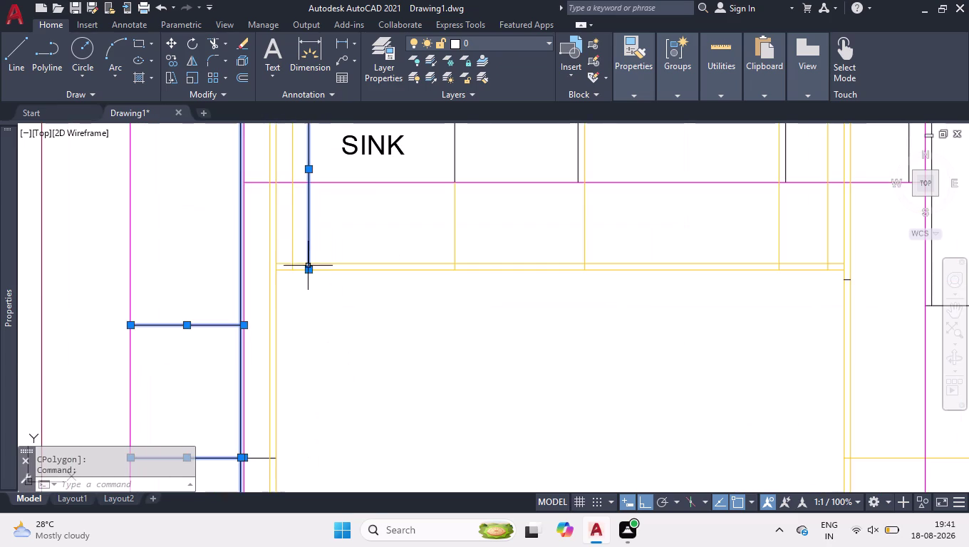
click(309, 273)
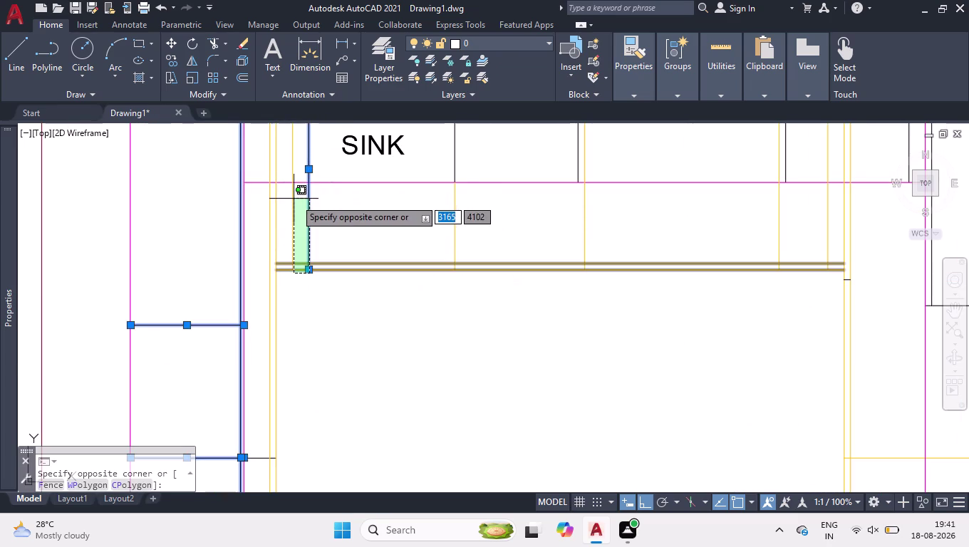
click(319, 289)
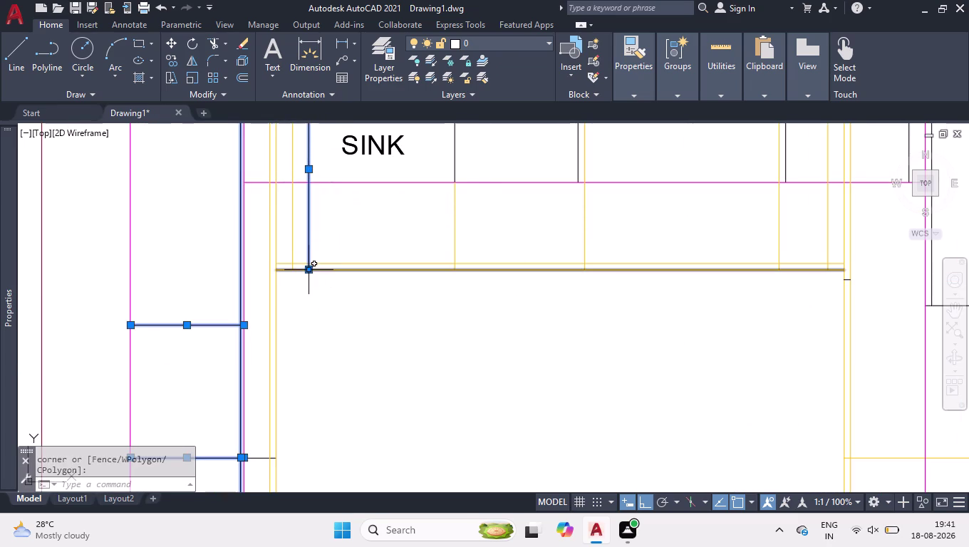
click(311, 269)
click(304, 184)
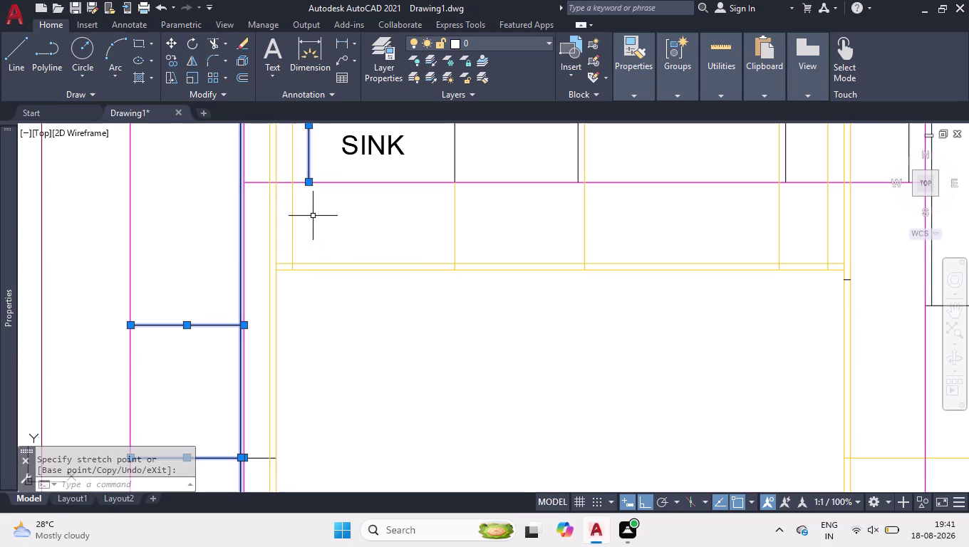
scroll(down, 3)
scroll(up, 3)
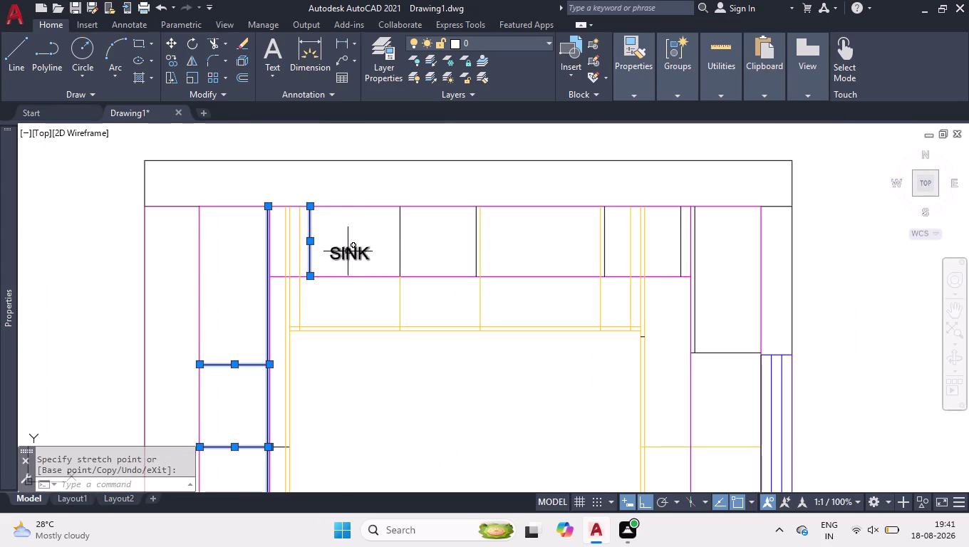
Add the sink-counter dividers and right-side cabinet lines to the selection.
click(398, 236)
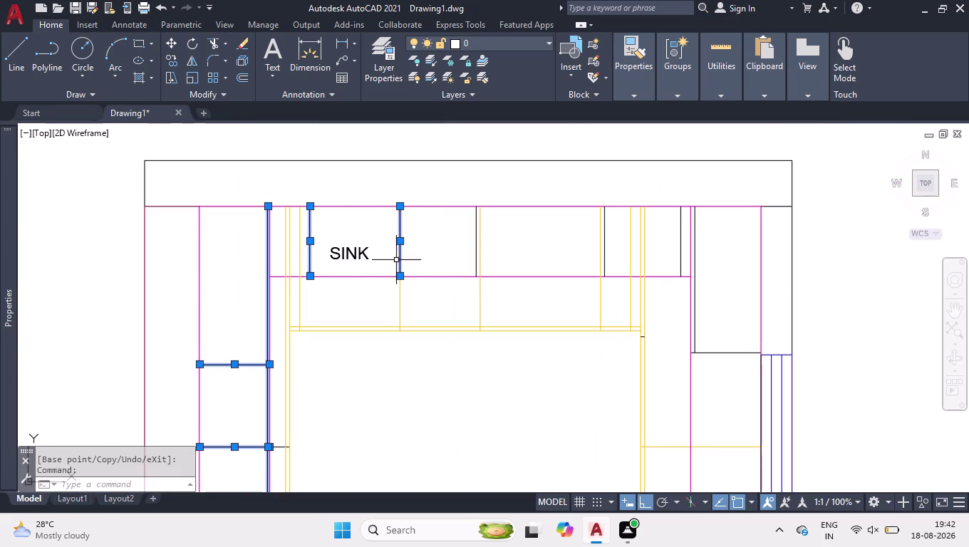
click(476, 250)
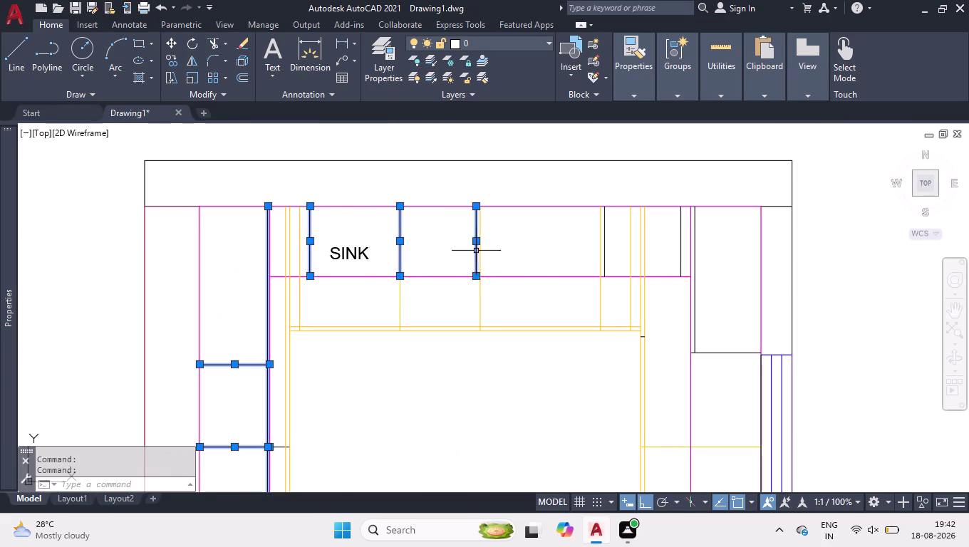
click(605, 250)
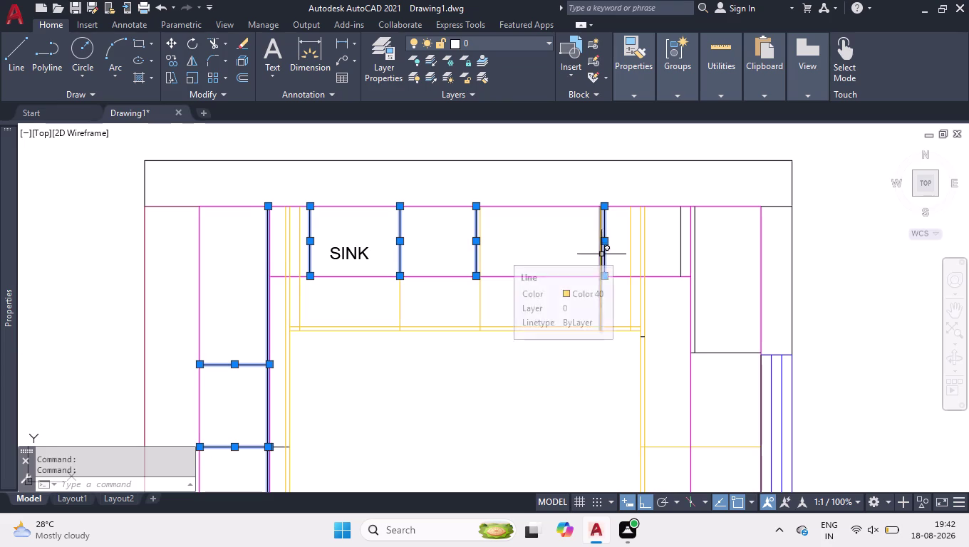
click(681, 245)
click(695, 251)
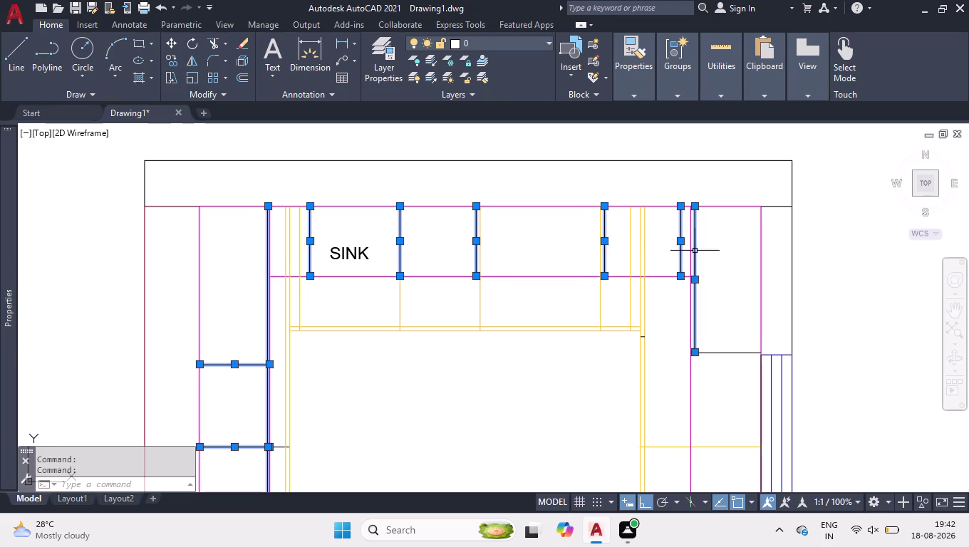
click(728, 352)
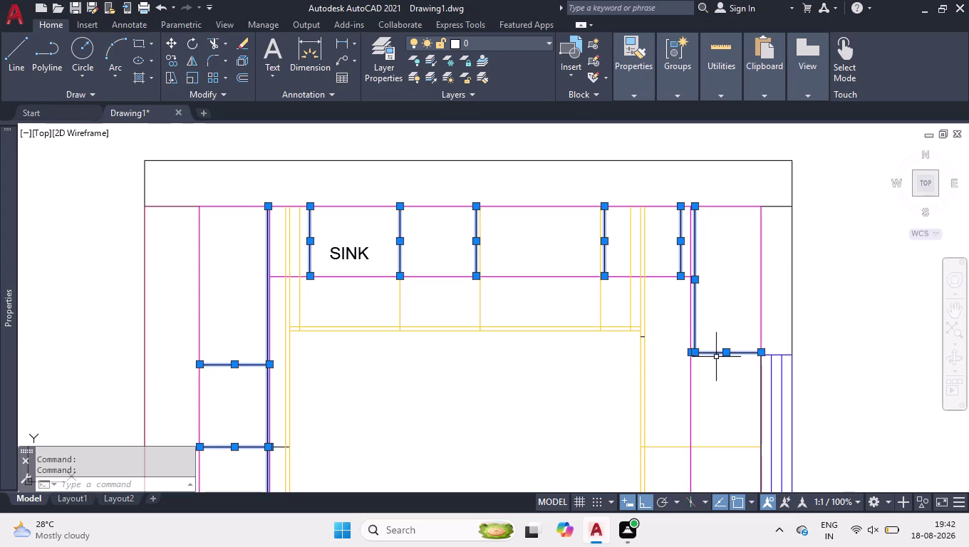
scroll(down, 3)
scroll(up, 3)
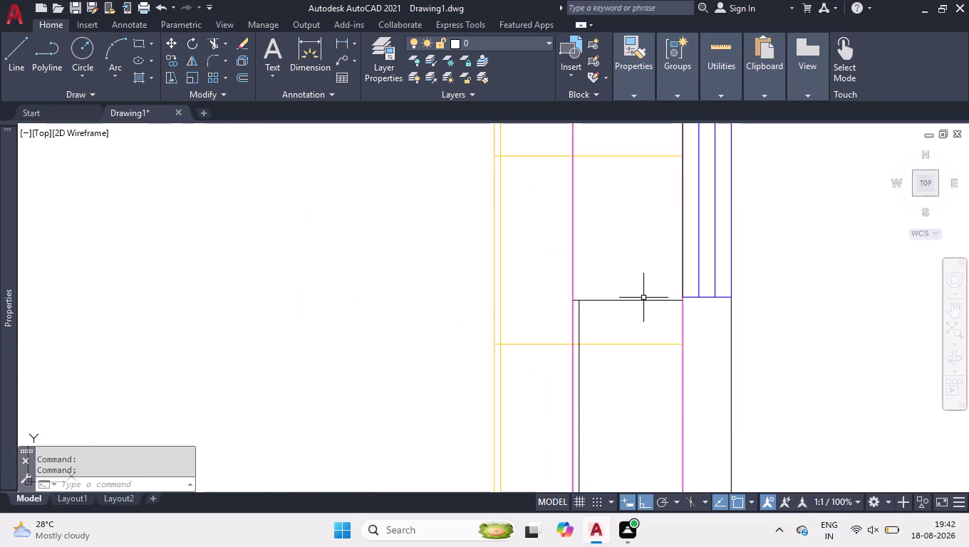
click(637, 285)
click(577, 329)
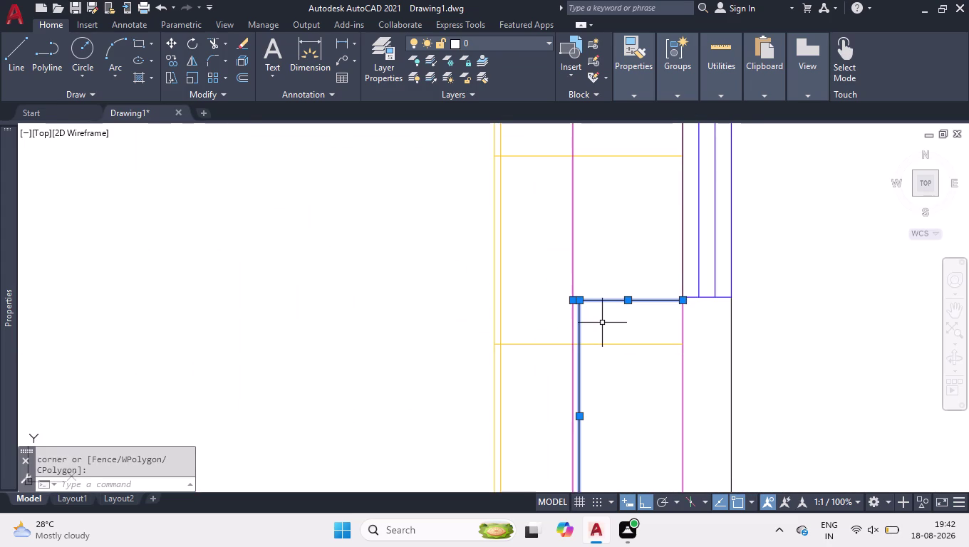
Set the thirteen selected divider lines to index colour 124 via Properties.
key(ctrl+1)
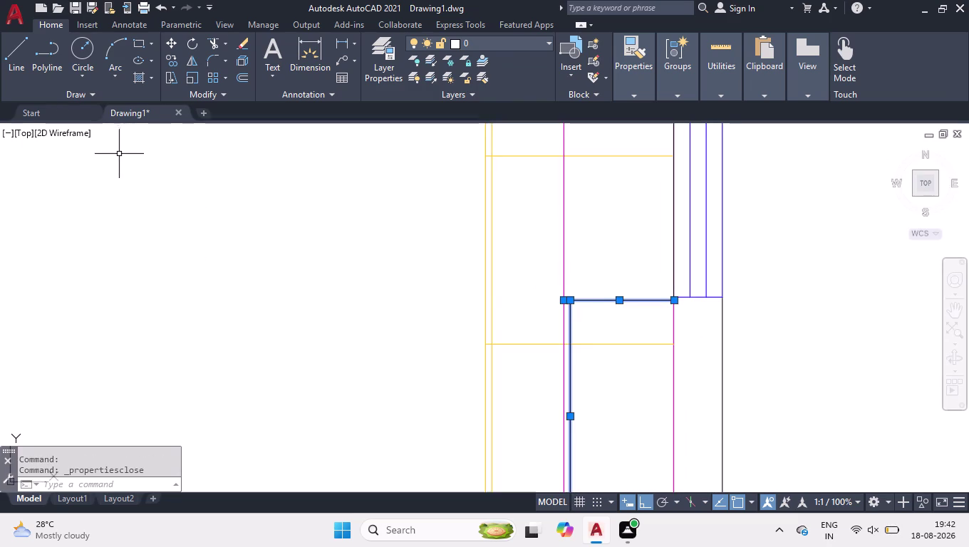
key(ctrl+1)
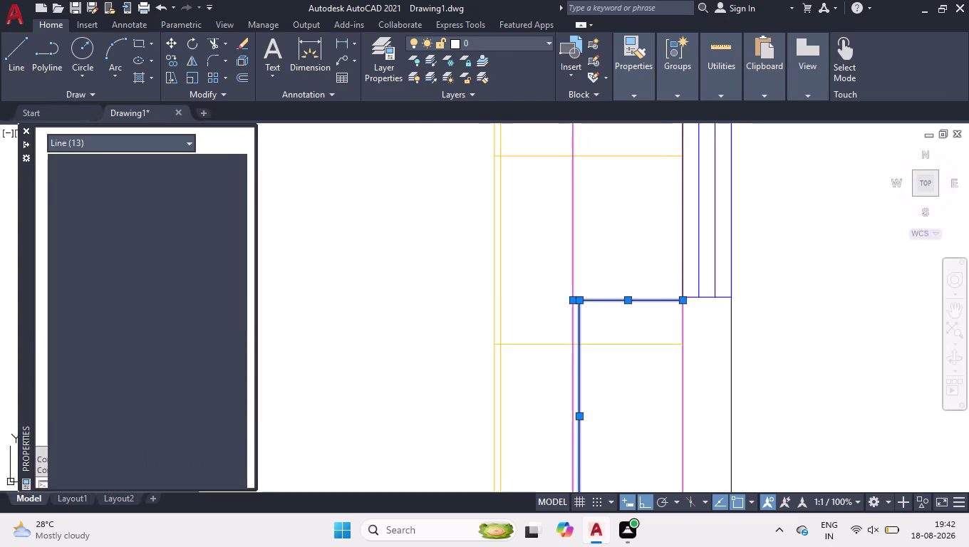
click(192, 178)
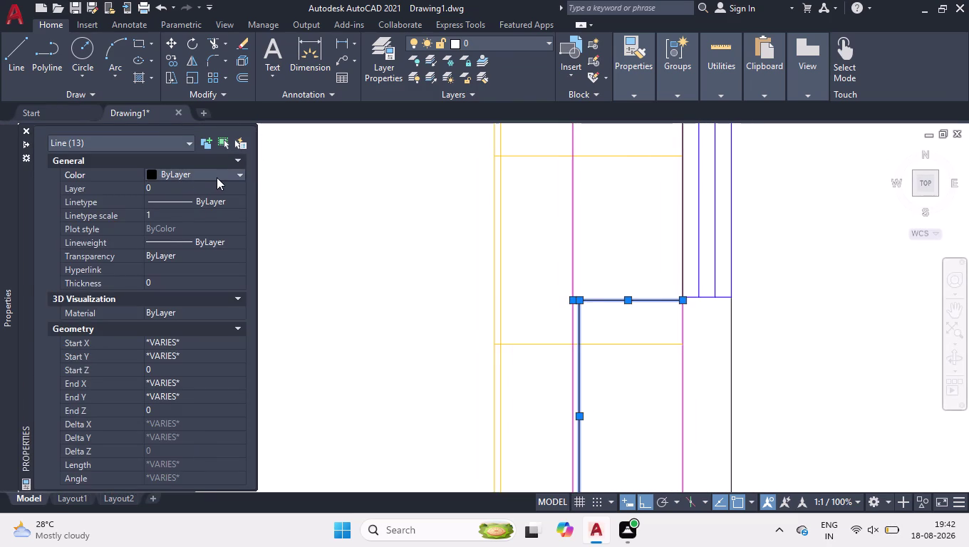
click(217, 176)
scroll(down, 3)
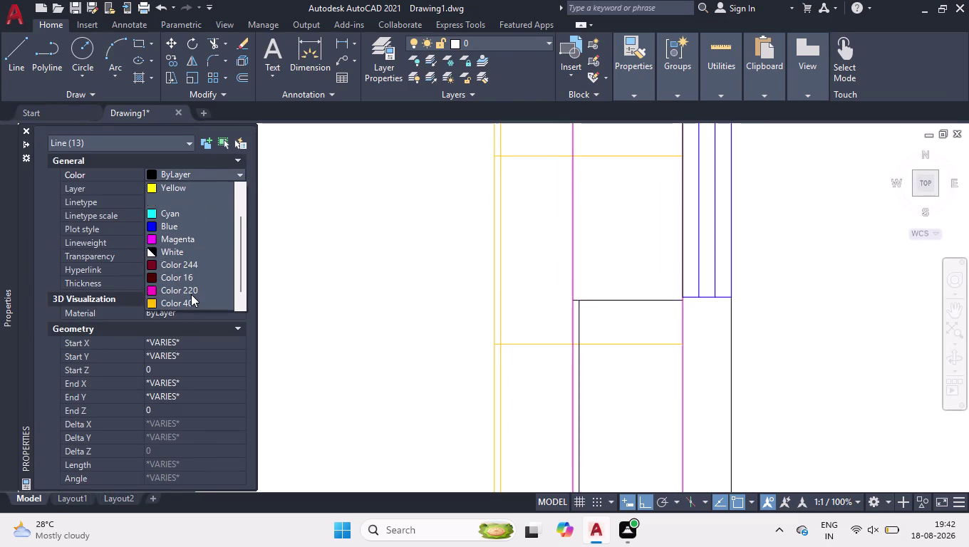
scroll(down, 3)
click(190, 301)
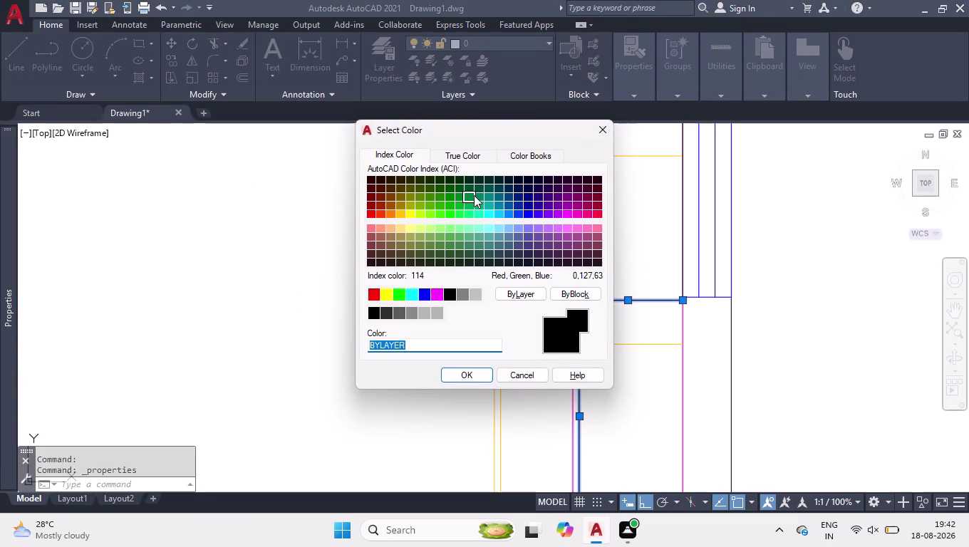
click(480, 198)
click(450, 372)
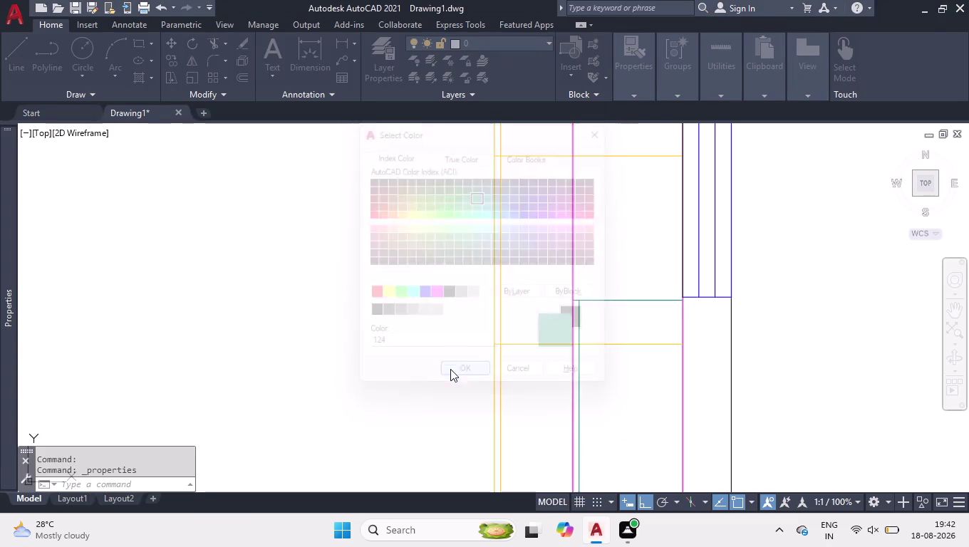
scroll(down, 3)
scroll(down, 3)
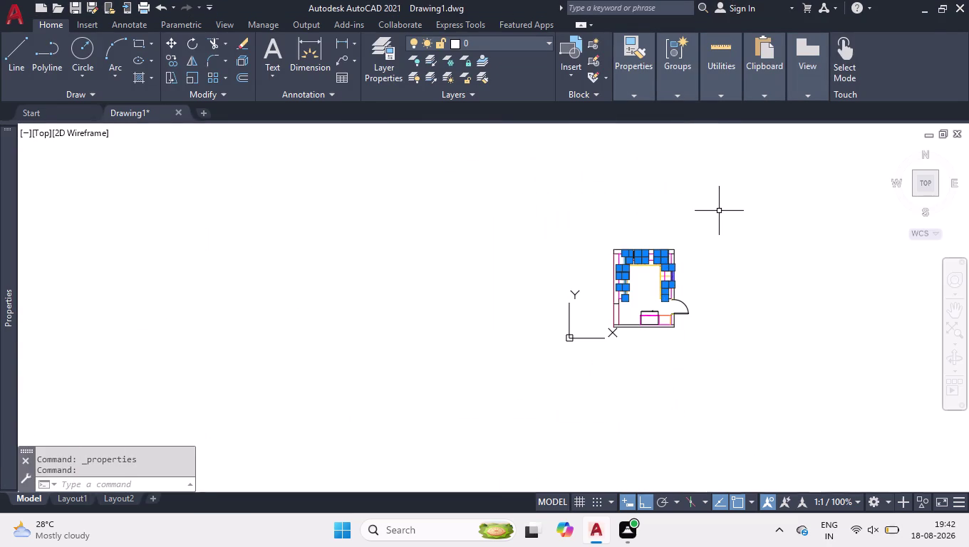
Start another selection window on the kitchen plan.
click(719, 208)
click(553, 349)
scroll(up, 3)
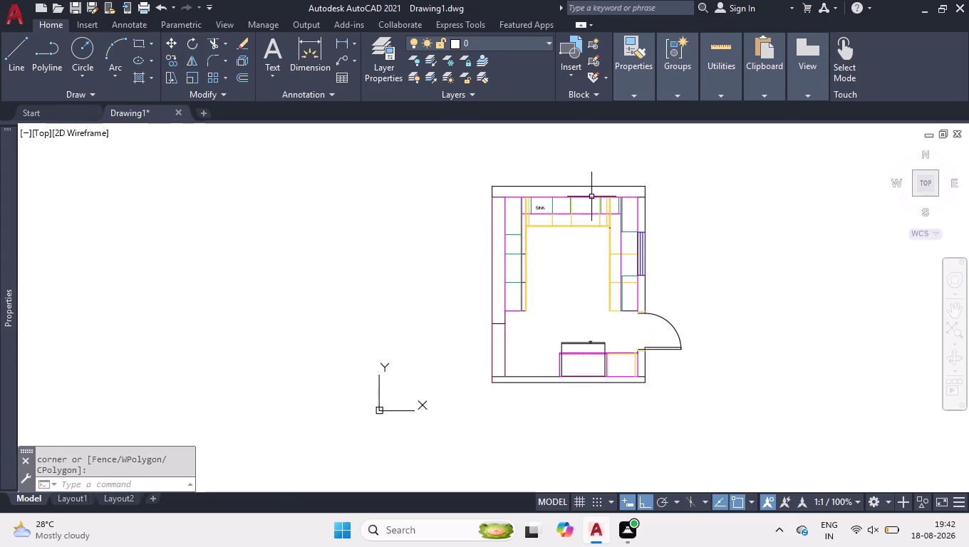
scroll(up, 3)
scroll(down, 3)
scroll(up, 3)
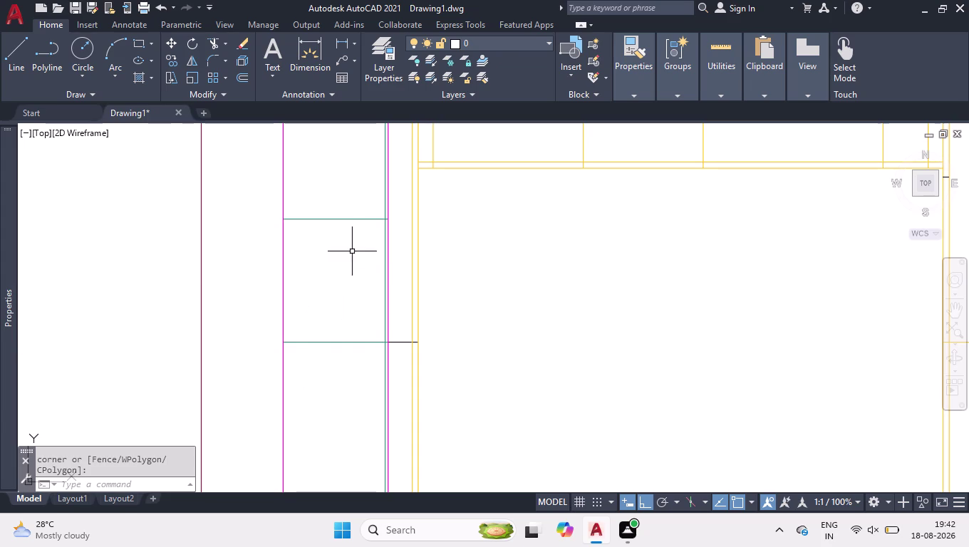
Break the magenta line under SINK with BREAKATPOINT below the sink cabinets, then start OFFSET.
scroll(down, 3)
scroll(up, 3)
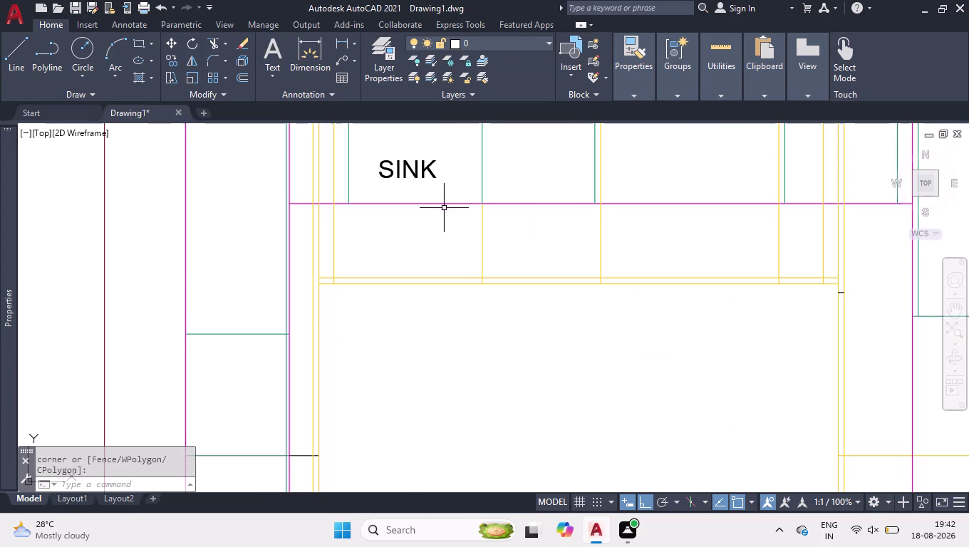
scroll(up, 3)
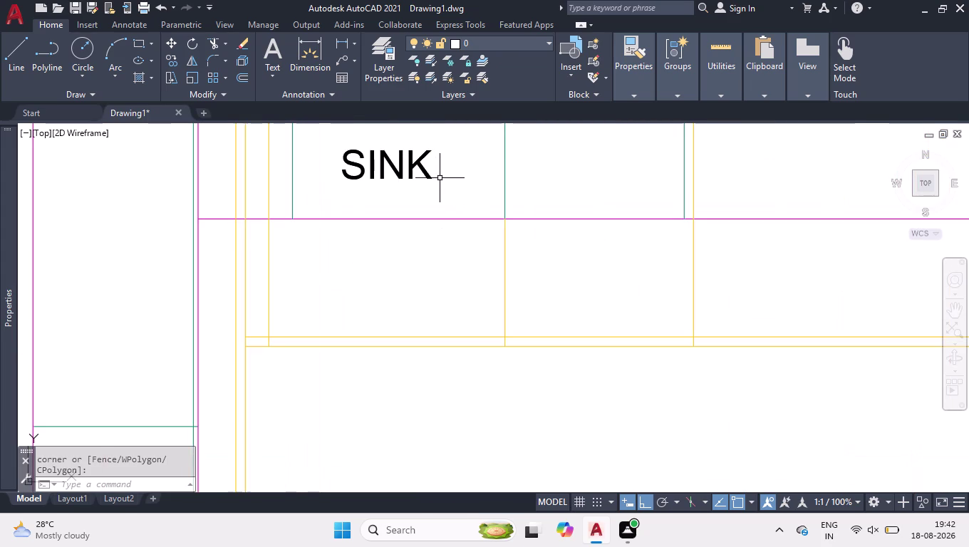
text(br)
key(Down)
key(Return)
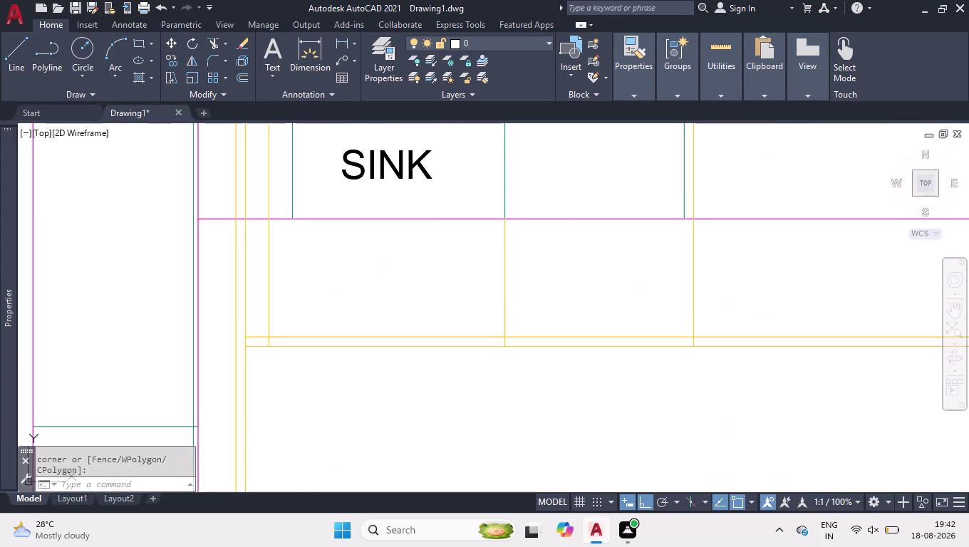
click(428, 218)
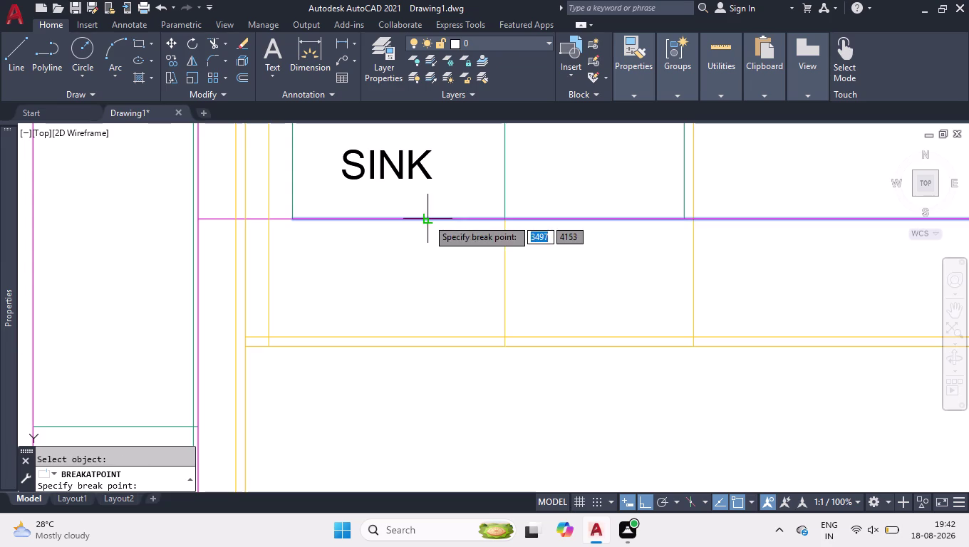
click(685, 222)
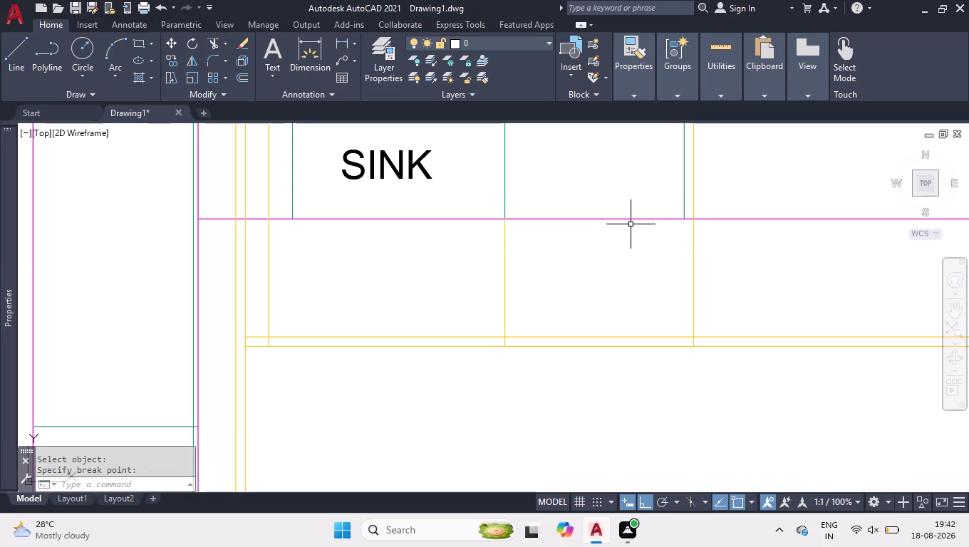
text(off)
key(Return)
Offset the magenta counter segment 10 units upward to create a parallel line.
text(1)
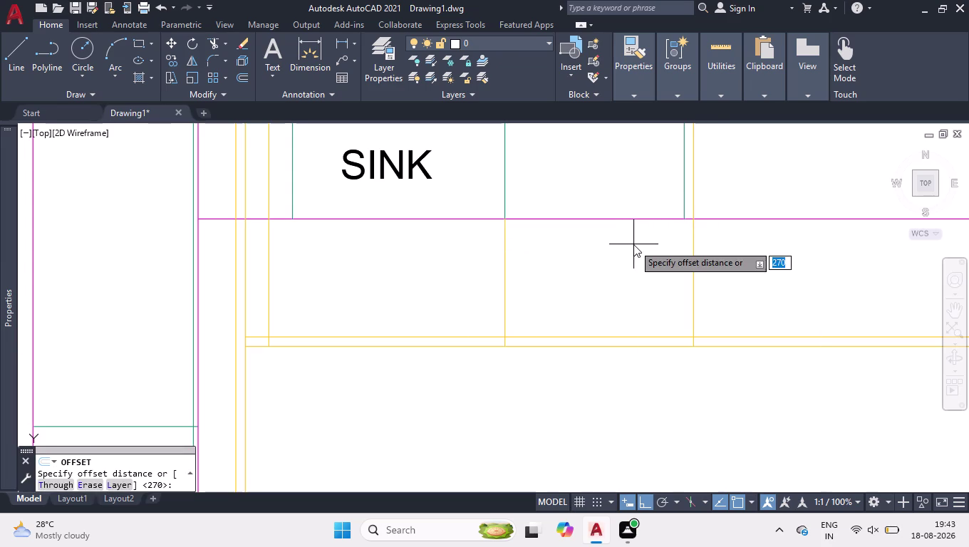
text(0)
key(Return)
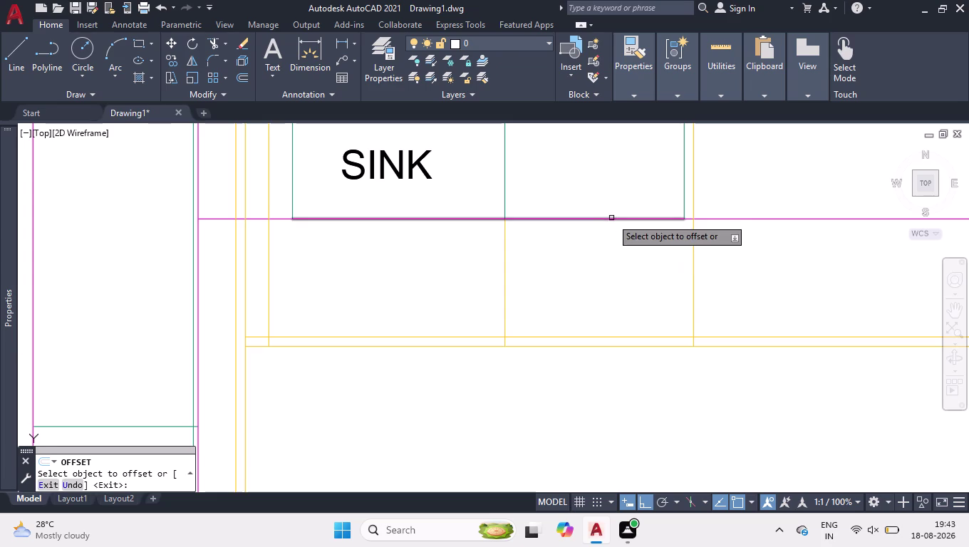
click(611, 218)
click(617, 176)
key(Return)
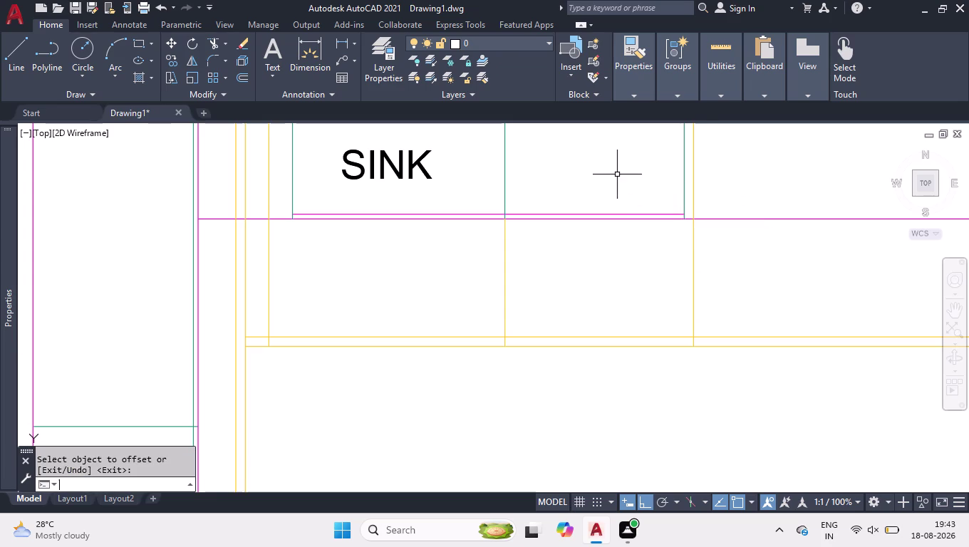
key(t)
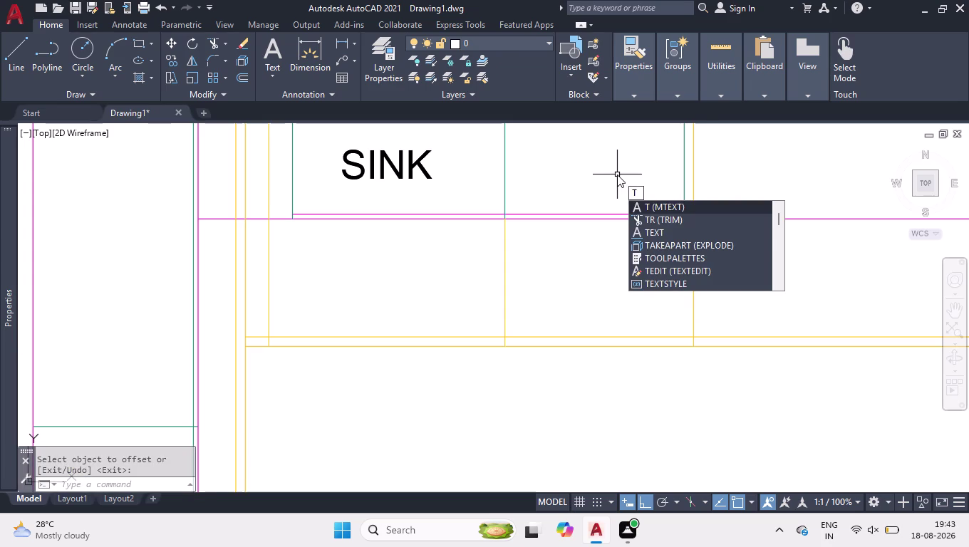
key(BackSpace)
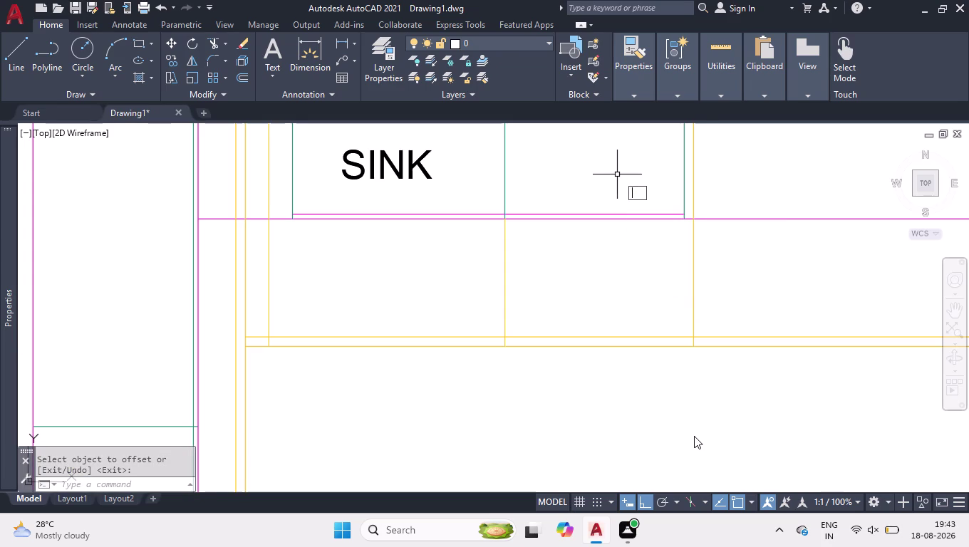
key(space)
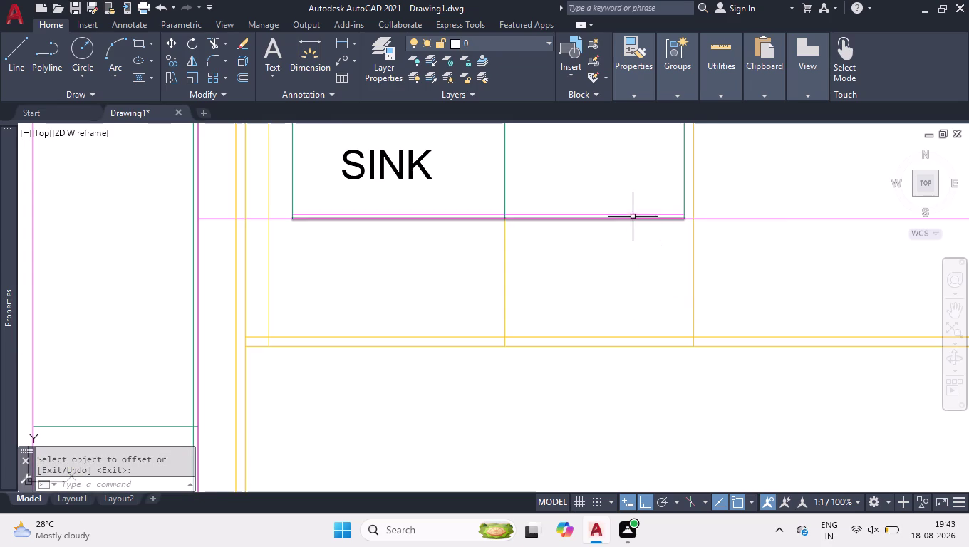
Select the newly offset line beneath the SINK label.
click(633, 215)
scroll(up, 3)
scroll(up, 3)
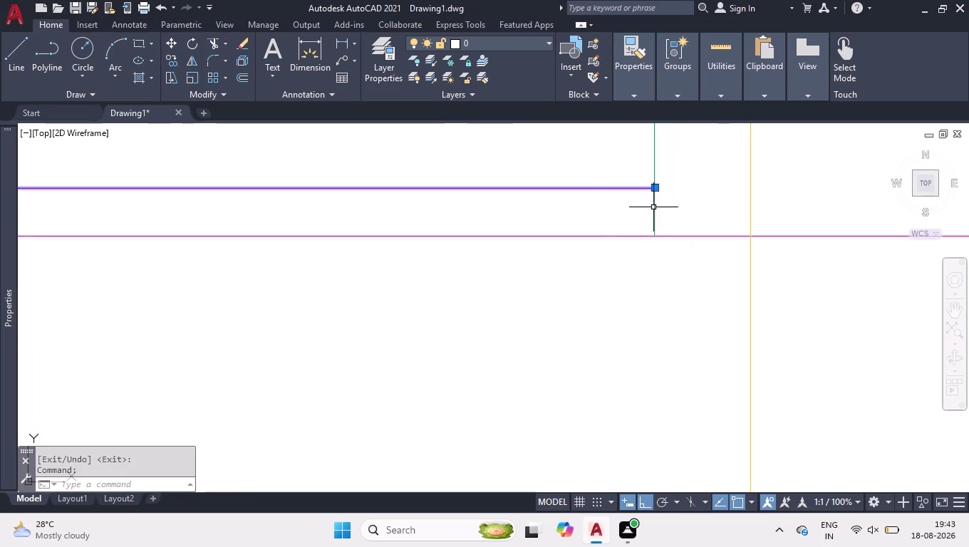
scroll(down, 3)
scroll(down, 3)
scroll(down, 3)
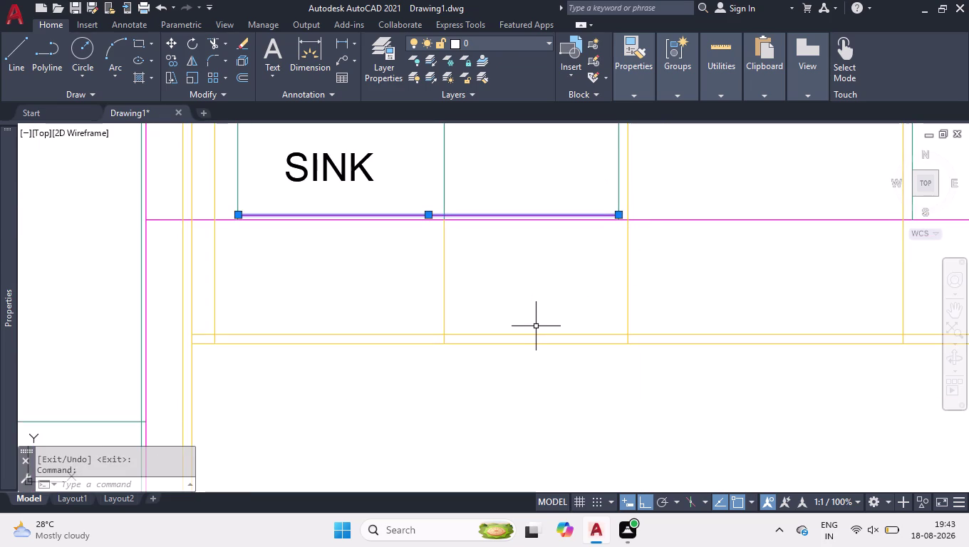
key(ctrl+1)
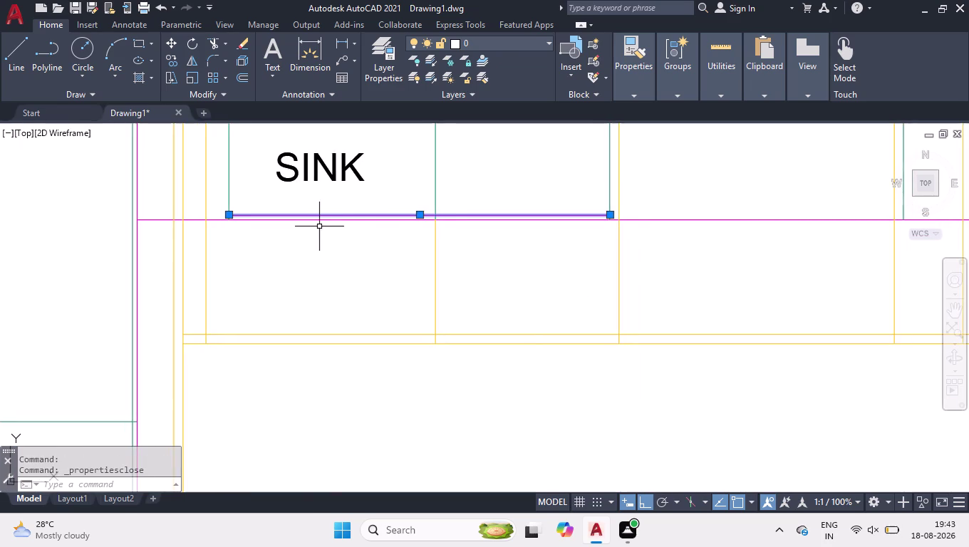
Change the offset line's colour from Color 220 to Color 124 in Properties.
key(ctrl+1)
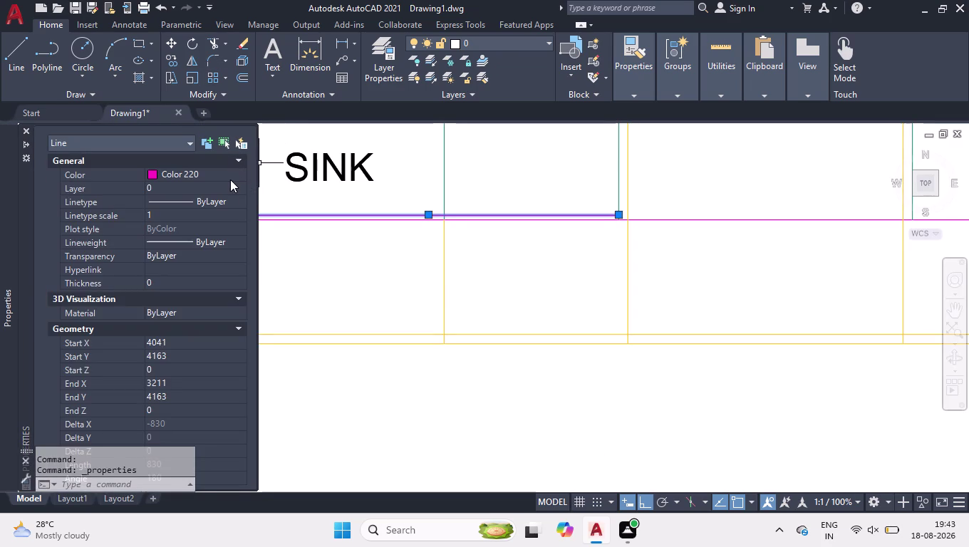
click(230, 178)
click(238, 173)
click(193, 237)
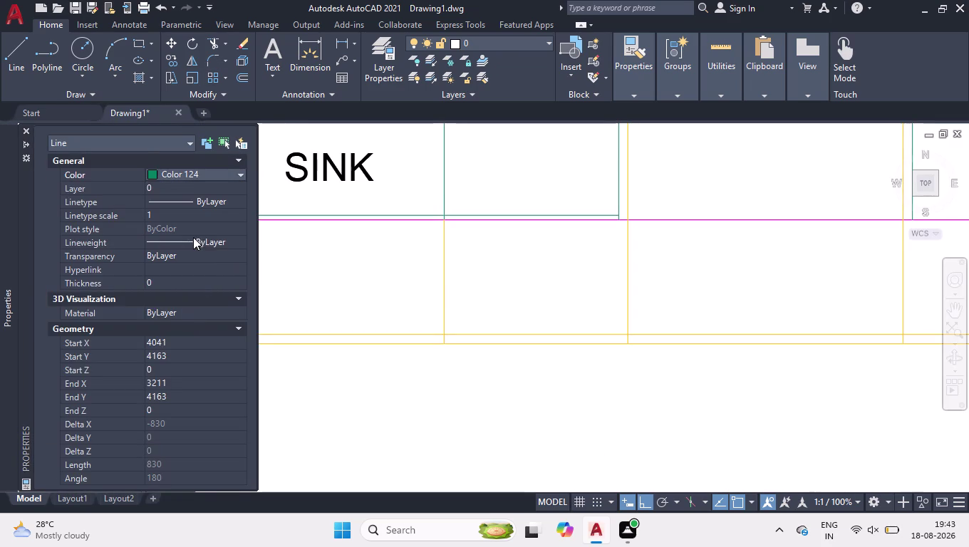
click(27, 132)
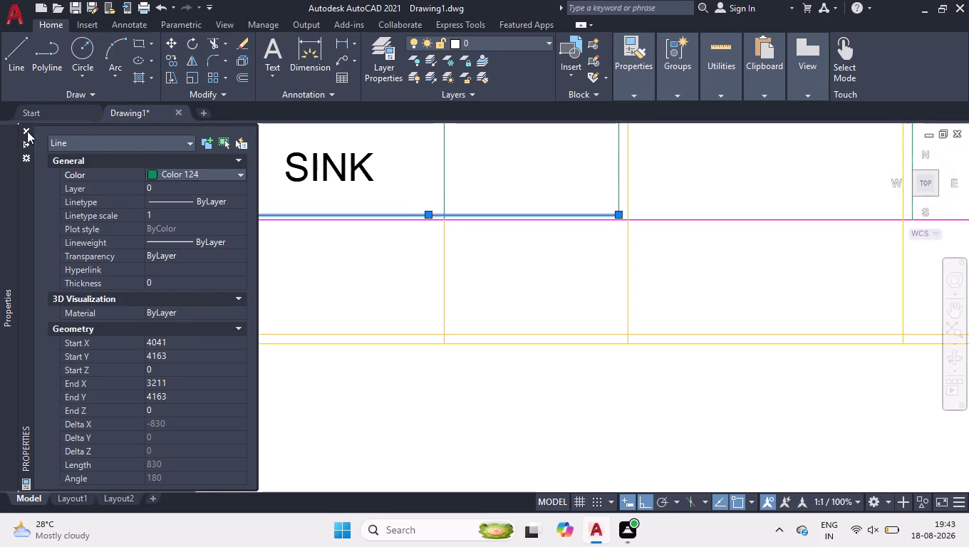
scroll(down, 3)
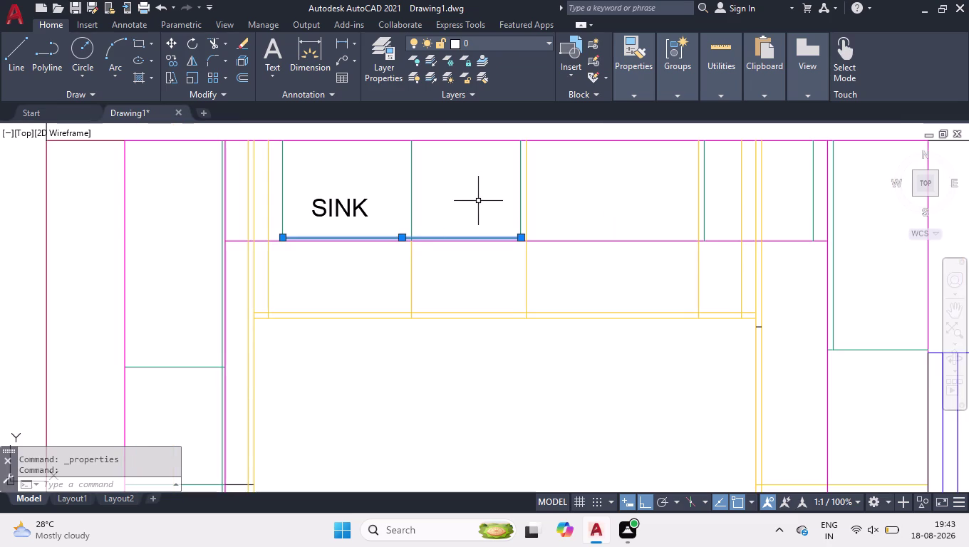
click(481, 185)
click(432, 294)
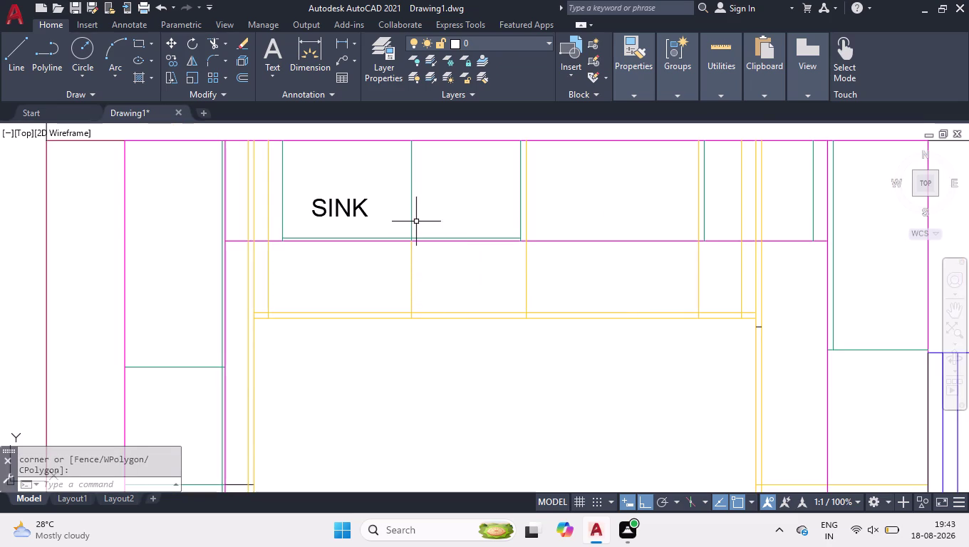
scroll(down, 3)
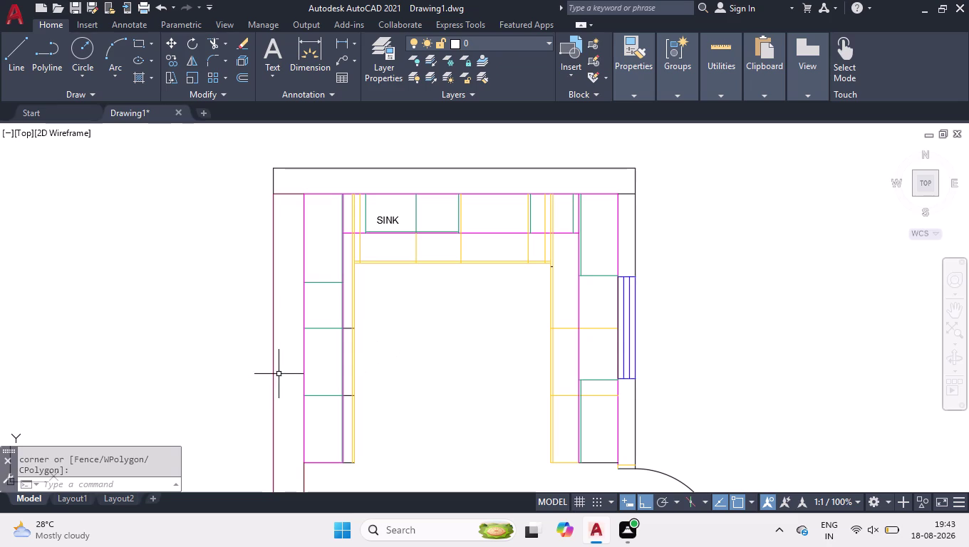
scroll(up, 3)
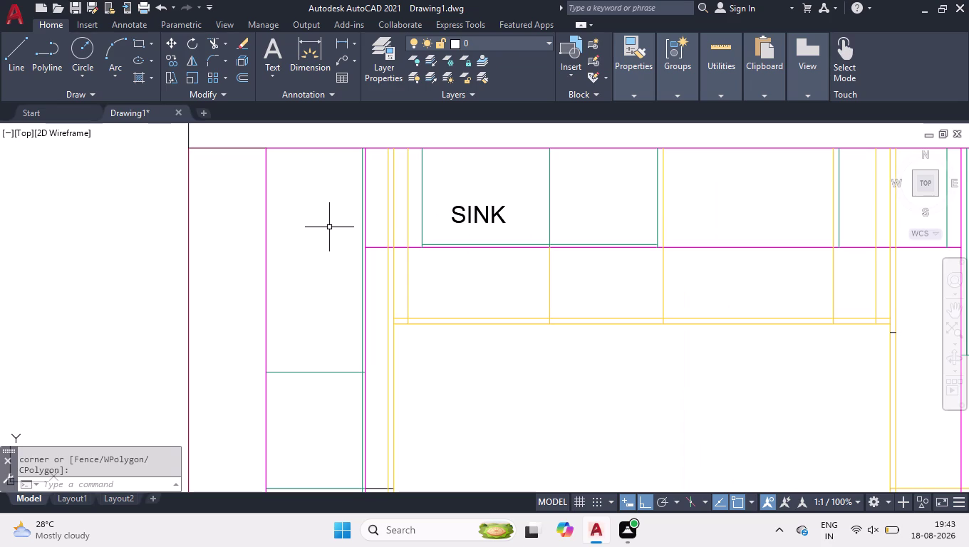
Draw a short horizontal line from the magenta wall line to the teal line.
scroll(up, 3)
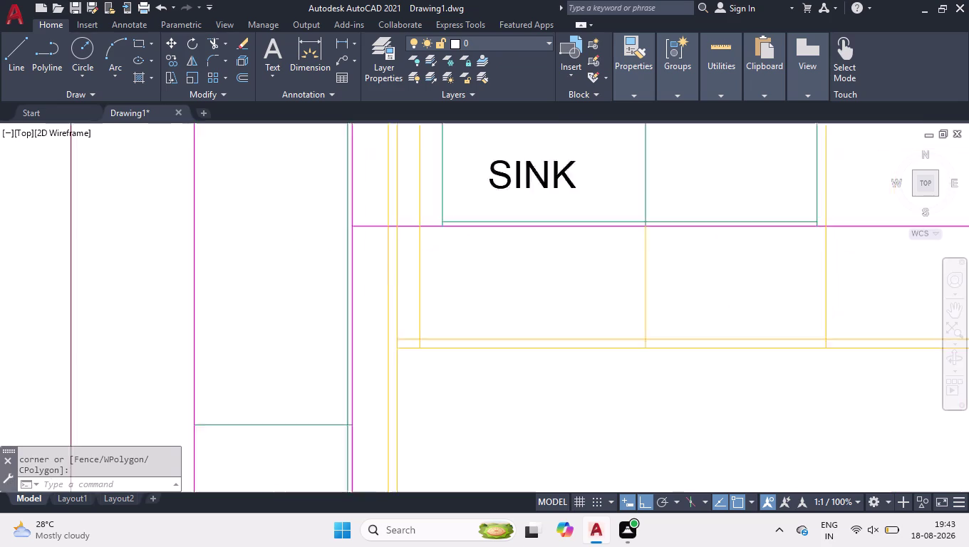
scroll(up, 3)
scroll(down, 3)
scroll(up, 3)
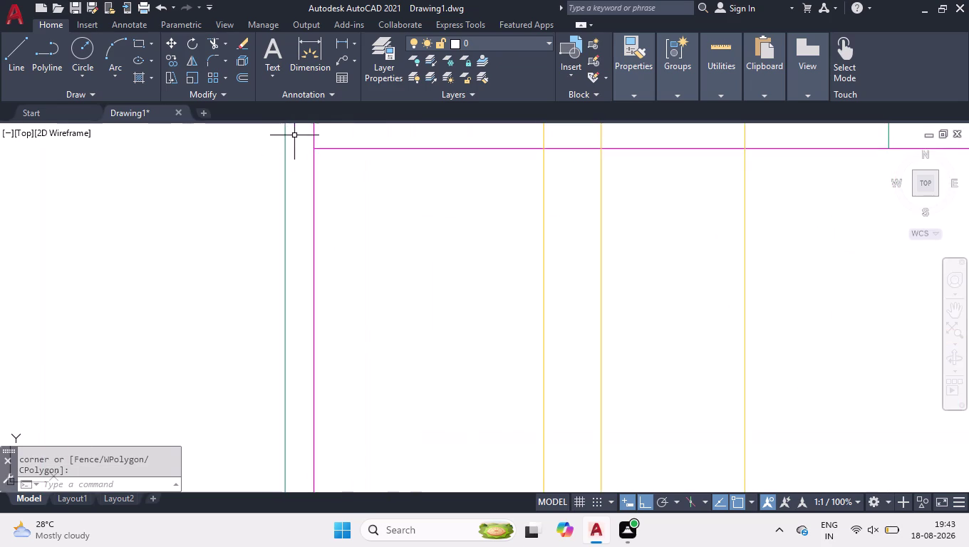
scroll(up, 3)
key(l)
key(Return)
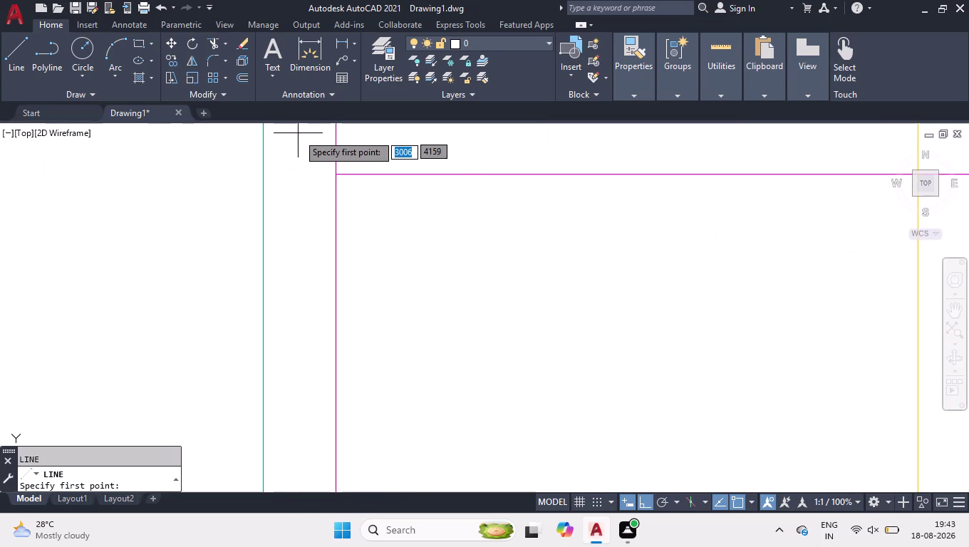
click(338, 174)
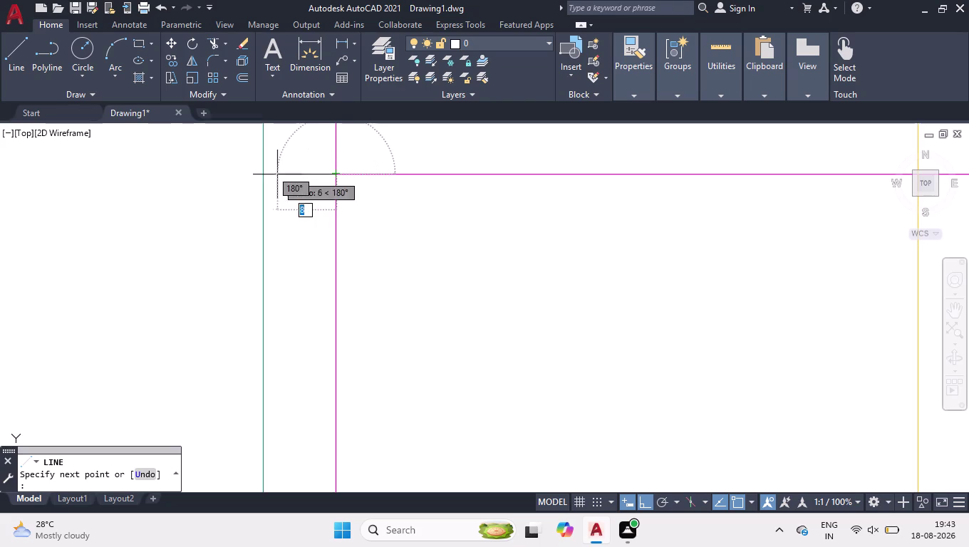
click(264, 173)
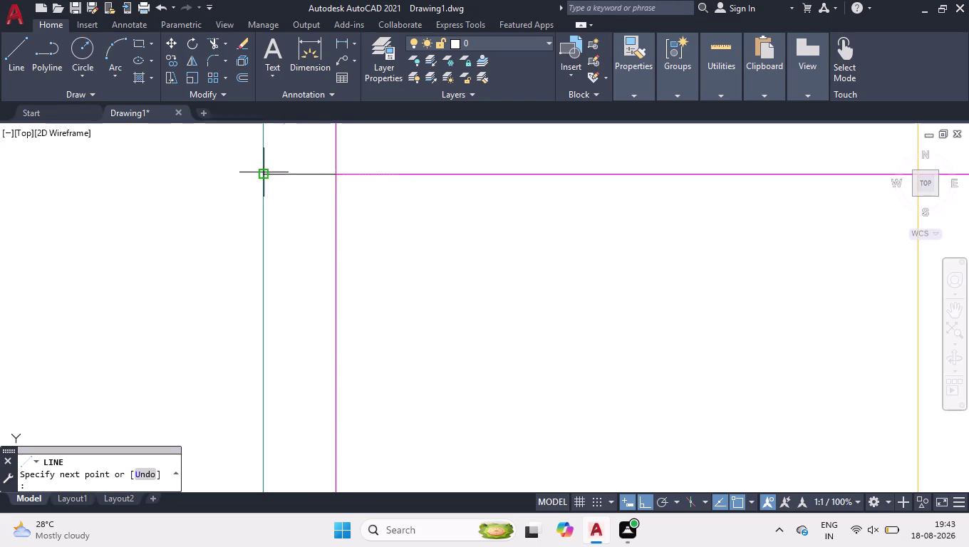
key(space)
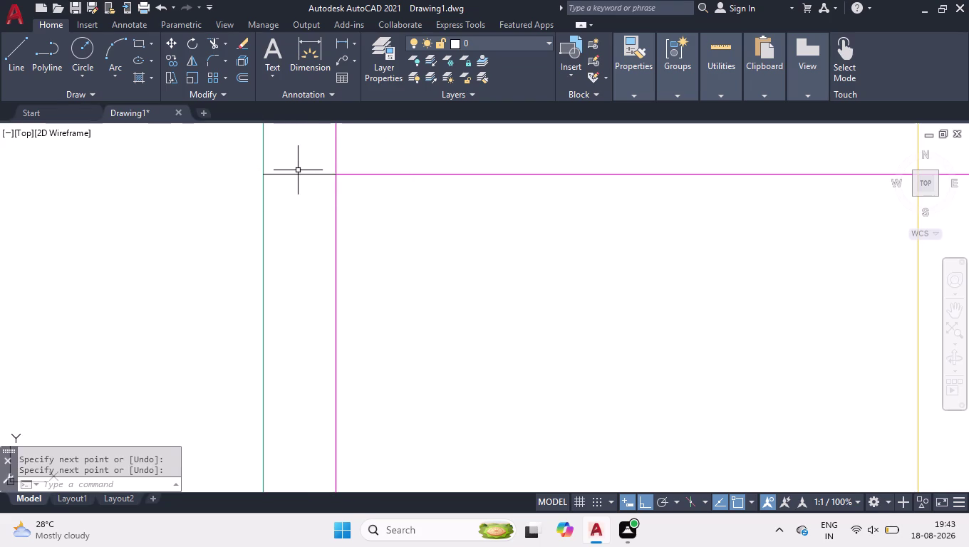
Shift the short line 20 units along the wall using its midpoint grip.
click(299, 175)
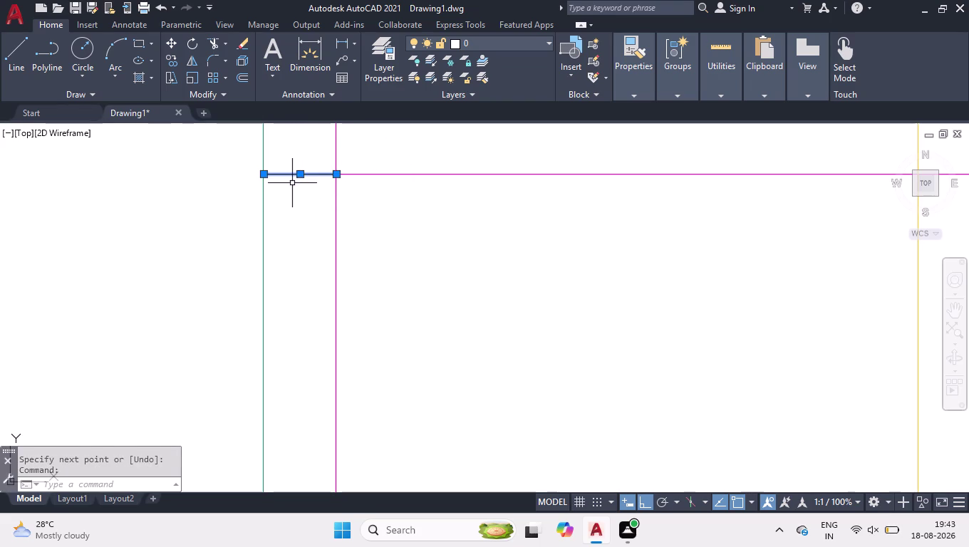
click(297, 174)
text(20)
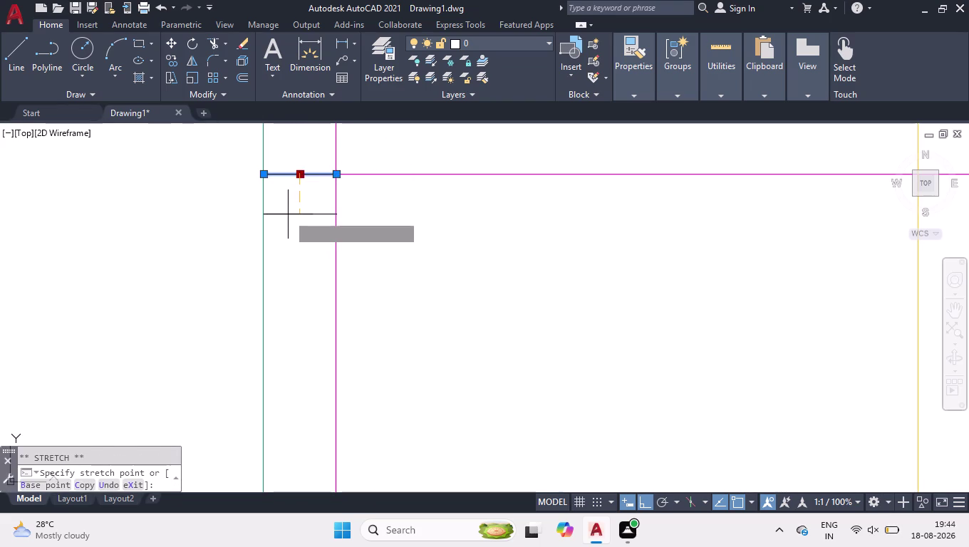
key(Return)
scroll(down, 3)
scroll(down, 3)
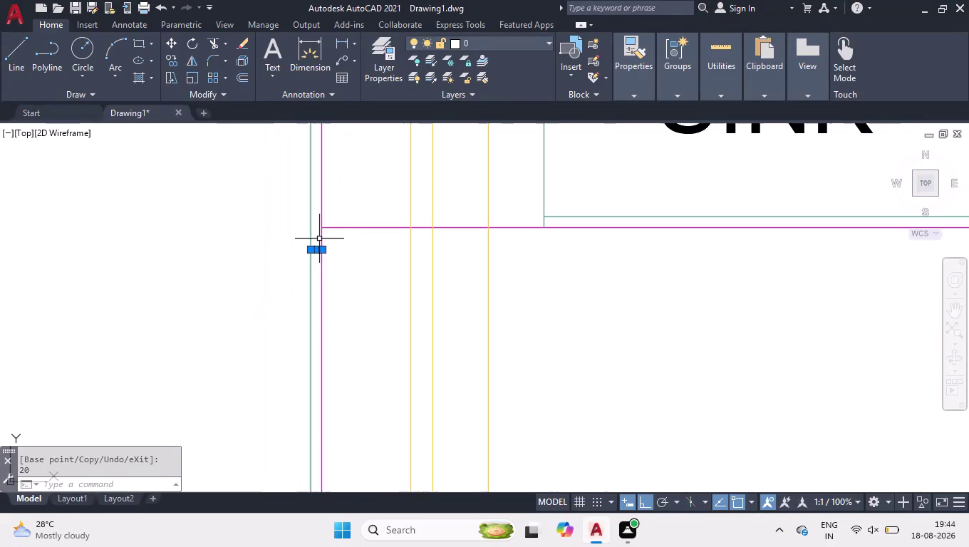
click(340, 227)
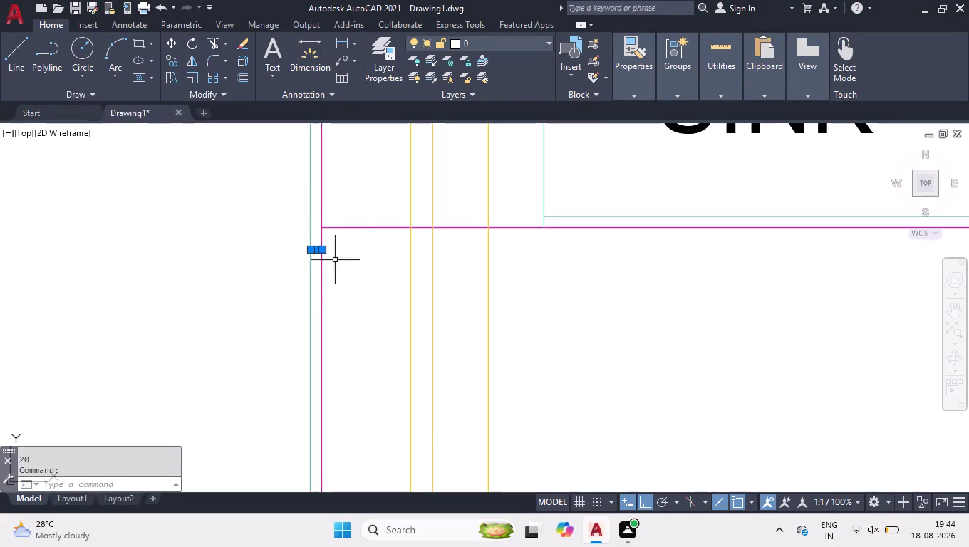
click(337, 247)
click(278, 266)
scroll(down, 3)
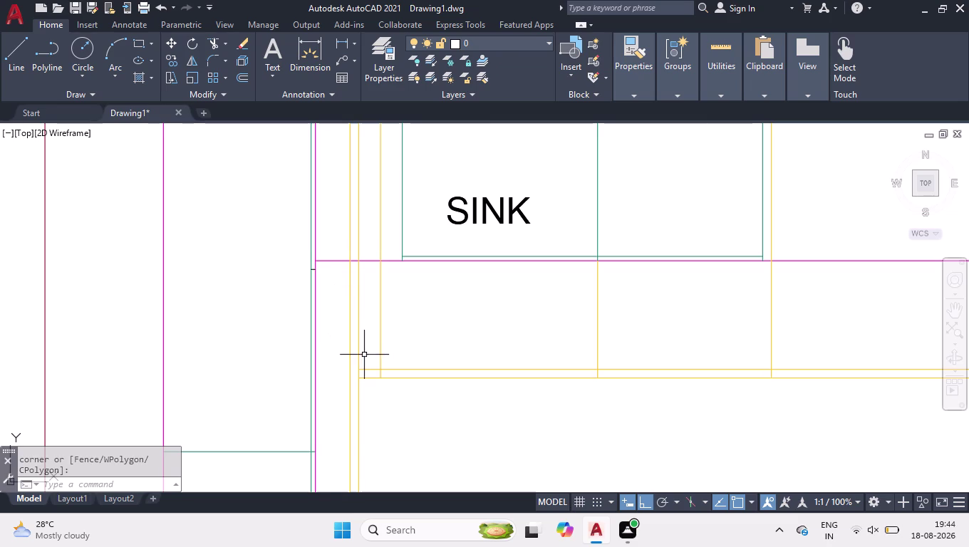
scroll(down, 3)
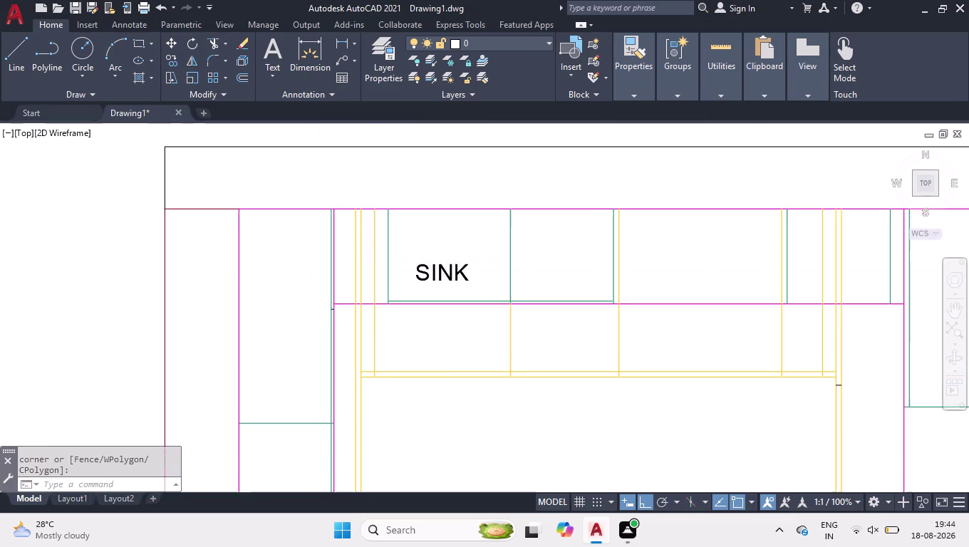
scroll(up, 3)
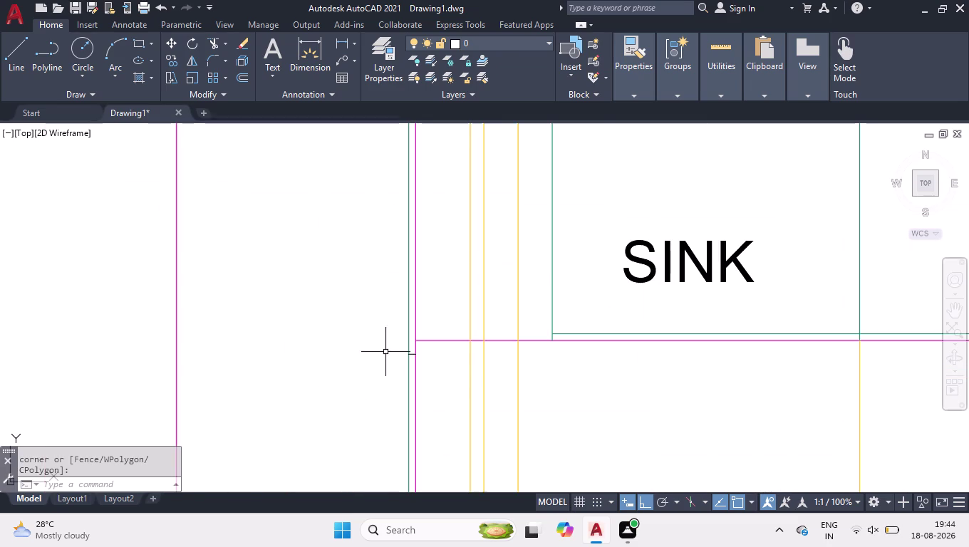
Change the short cross line between the wall lines to Color 124 in Properties.
scroll(up, 3)
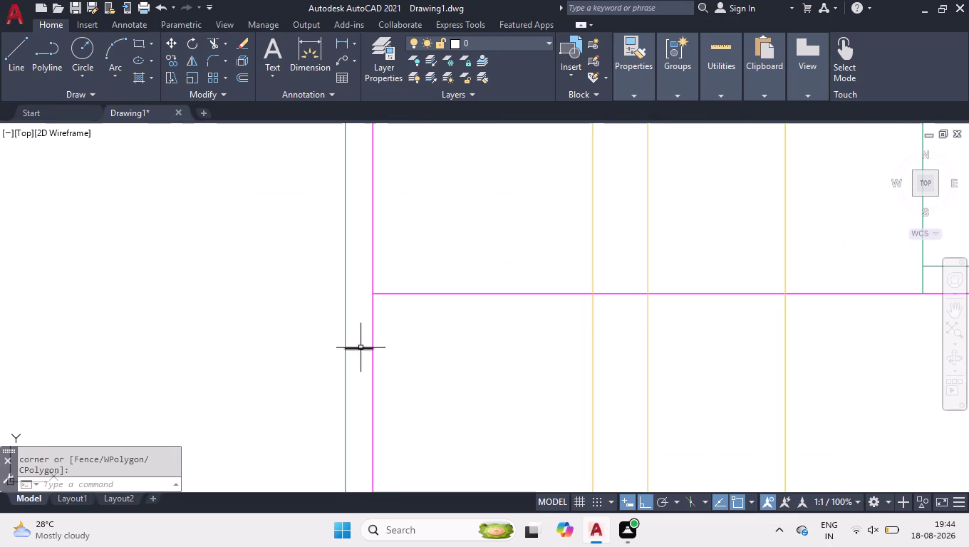
click(359, 347)
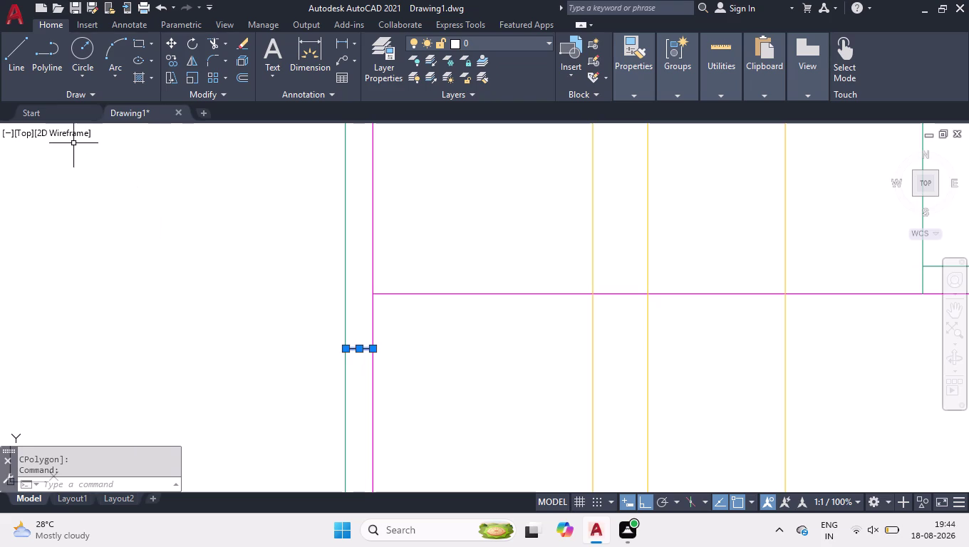
key(ctrl+1)
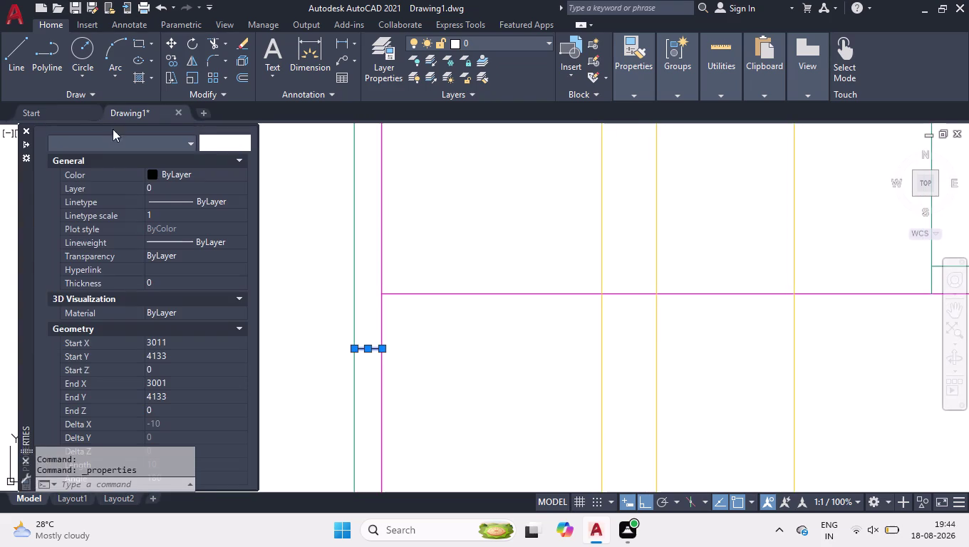
click(177, 171)
click(186, 175)
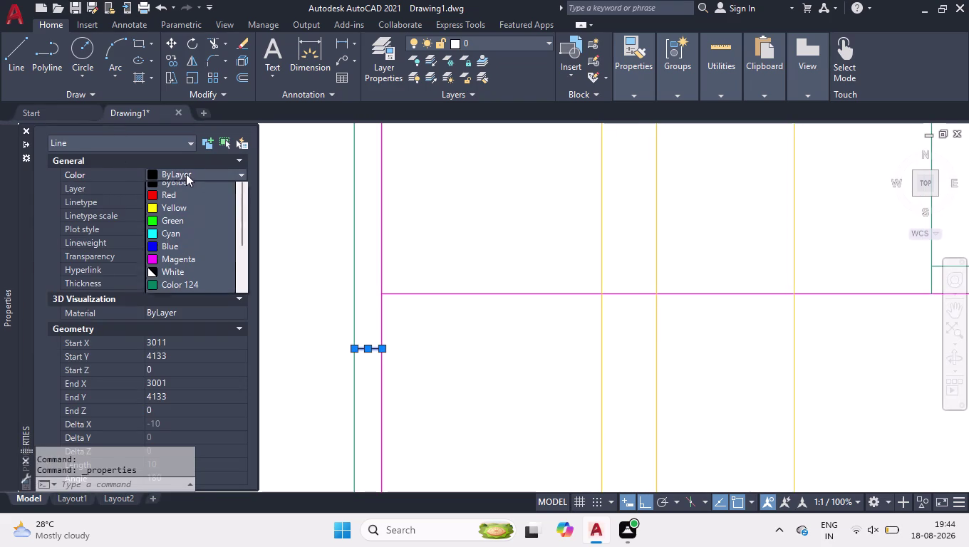
click(167, 292)
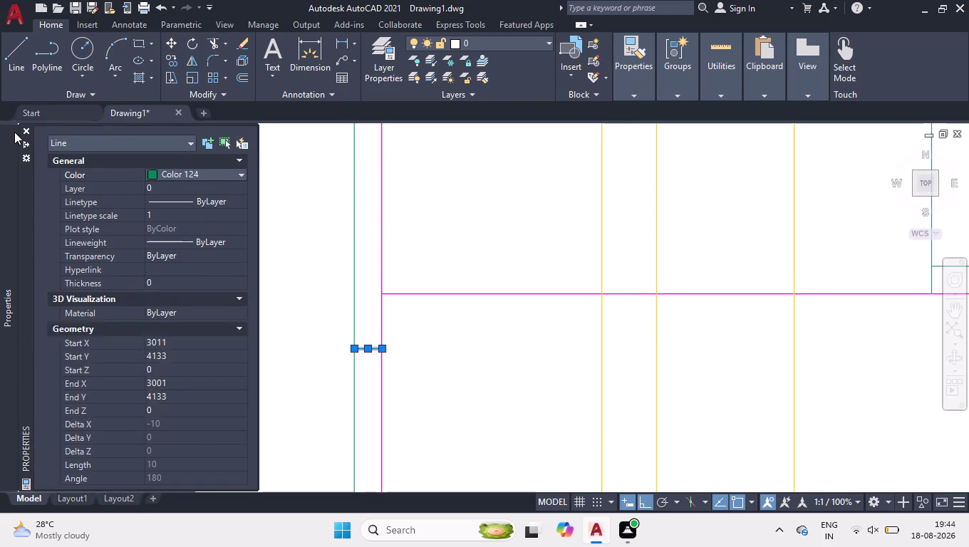
click(26, 129)
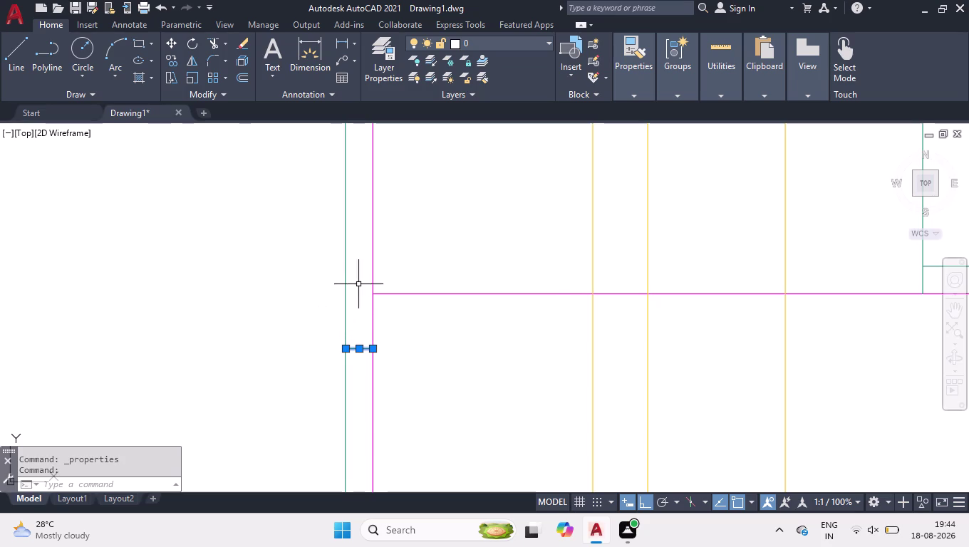
click(378, 265)
click(311, 389)
Break the teal vertical wall line where the upper cabinet line meets it, using BR.
scroll(down, 3)
scroll(down, 3)
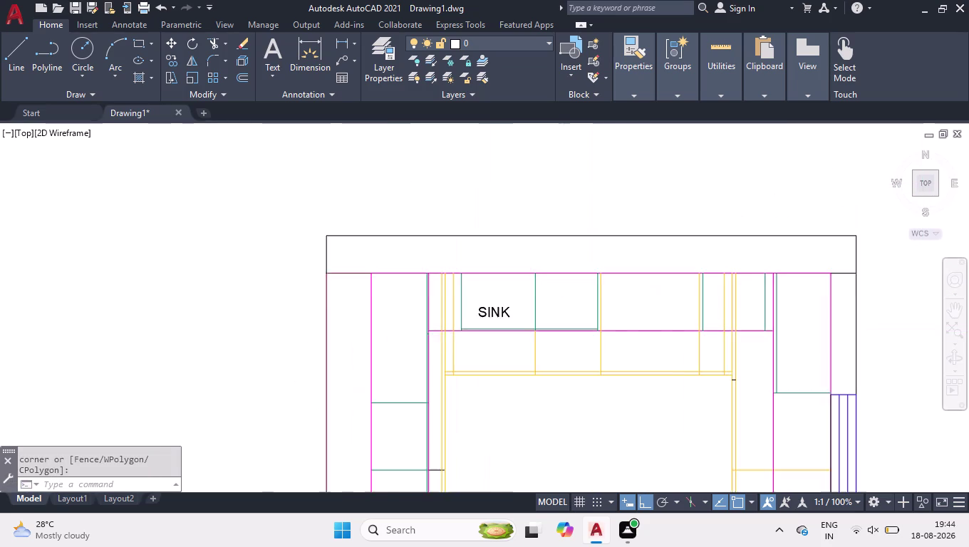
scroll(up, 3)
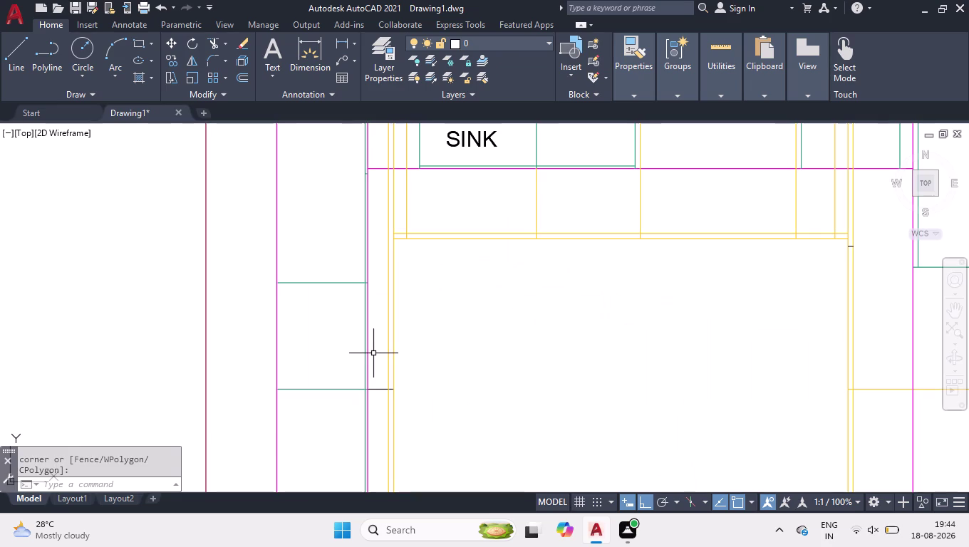
scroll(up, 3)
text(br)
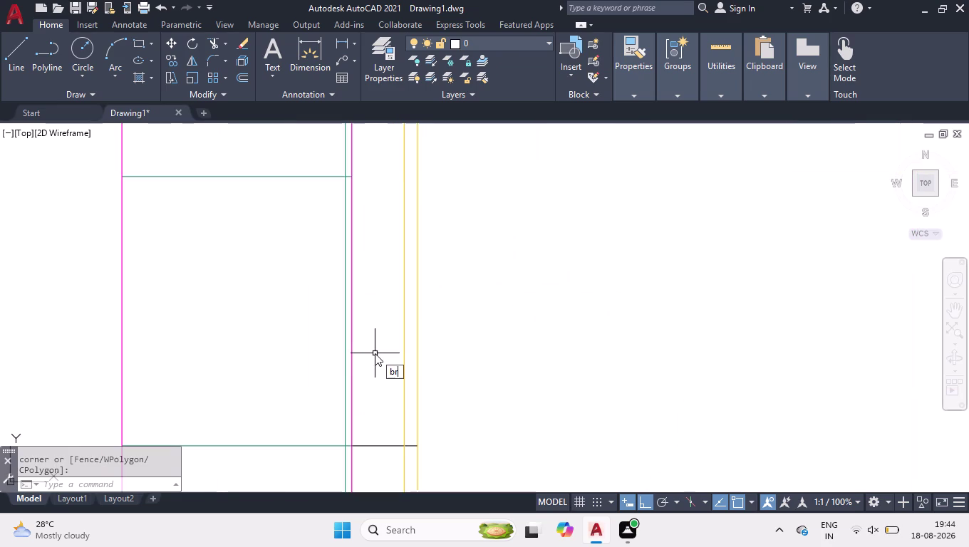
key(Down)
key(Return)
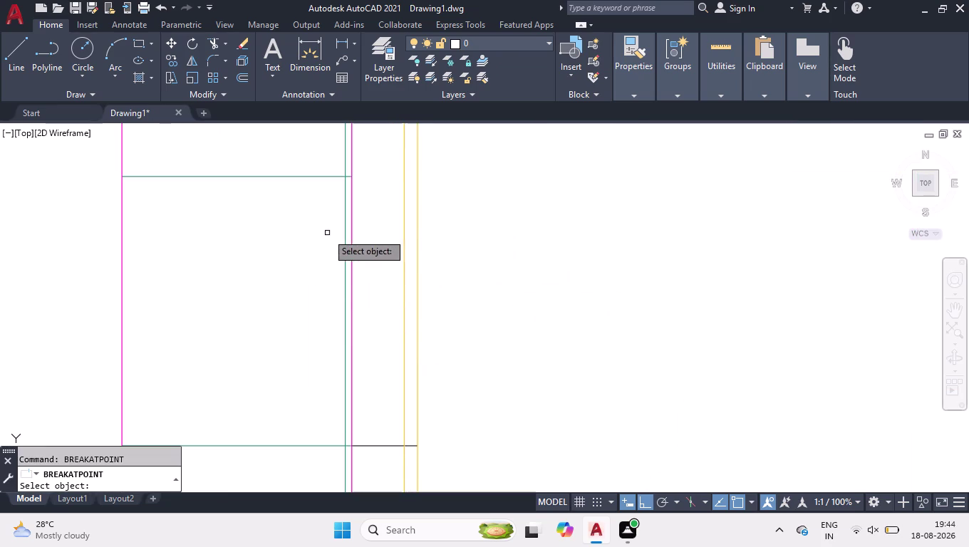
click(345, 219)
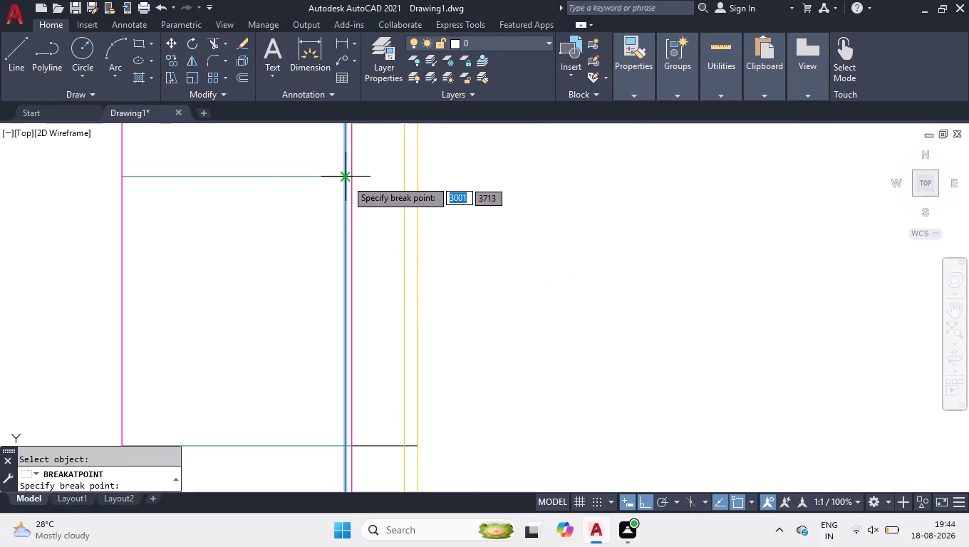
click(346, 178)
Break the same teal line again where the lower cabinet line meets it.
key(space)
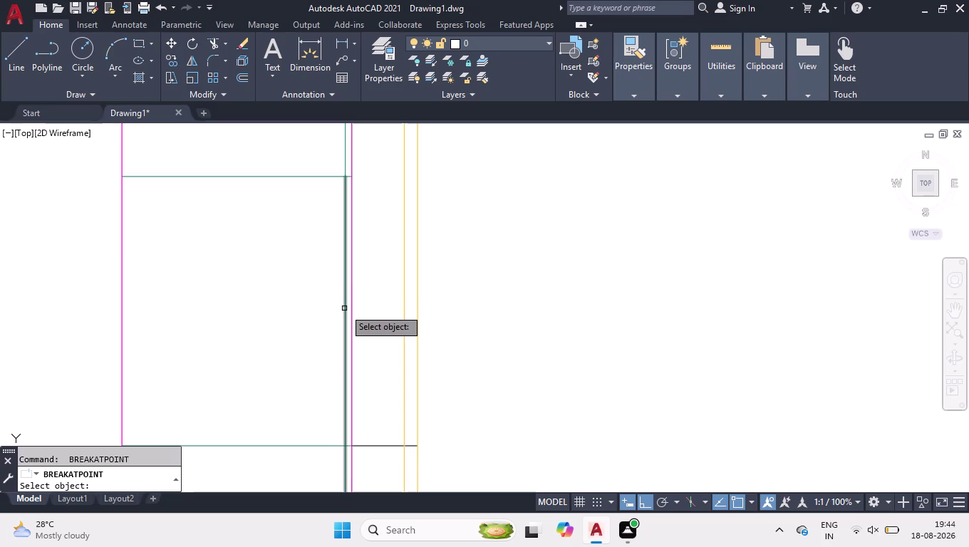
click(344, 309)
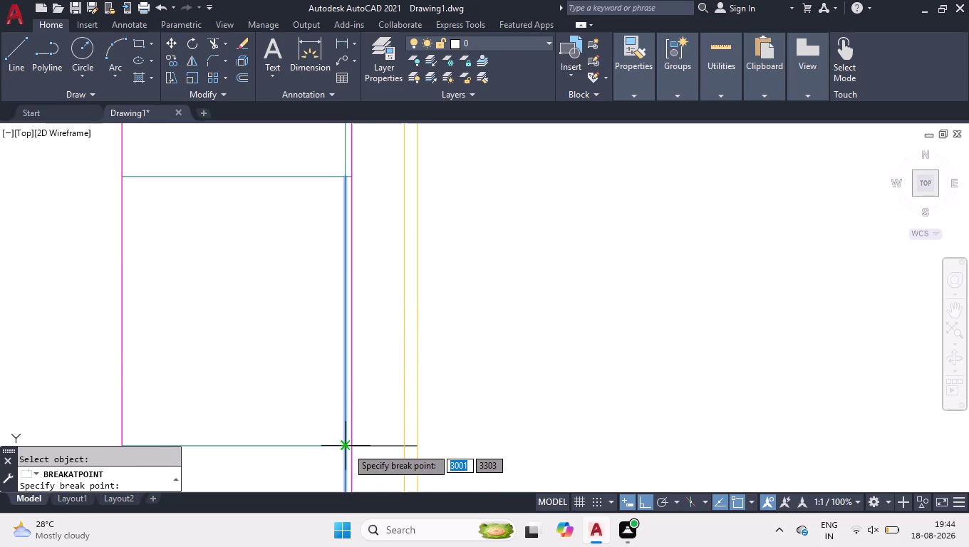
click(347, 448)
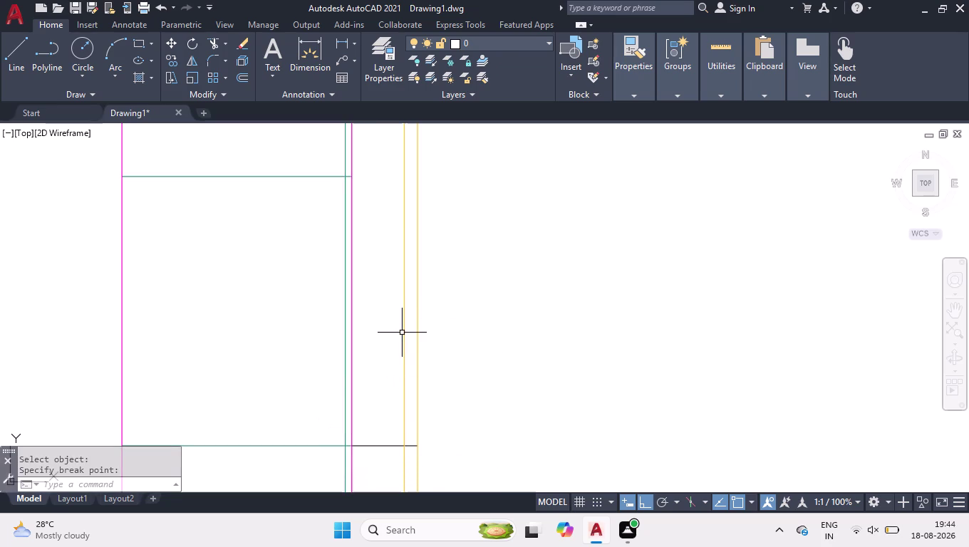
scroll(down, 3)
scroll(down, 3)
scroll(down, 3)
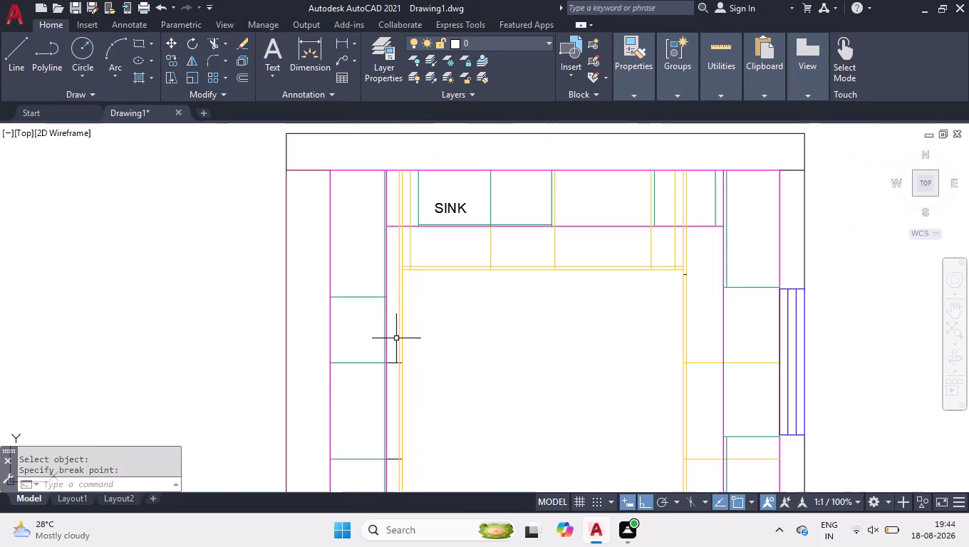
scroll(down, 3)
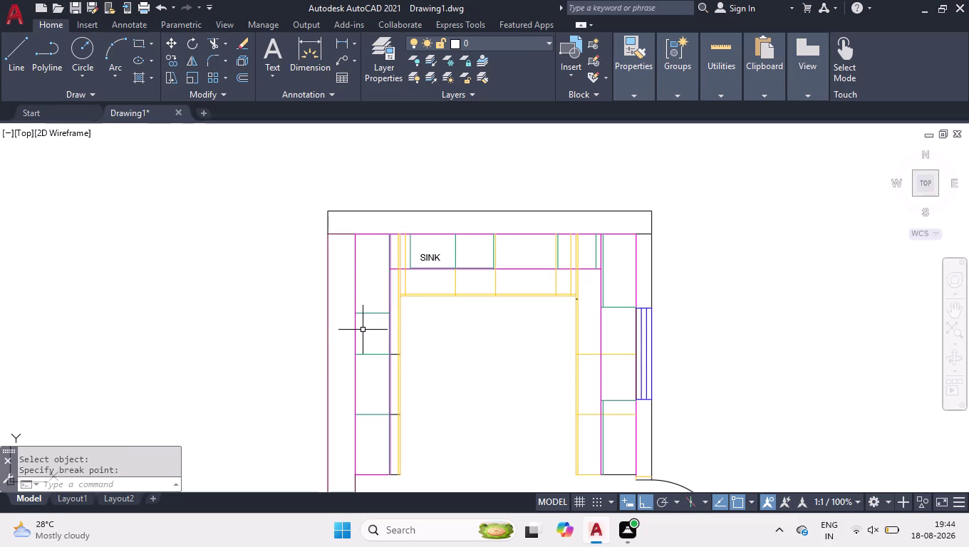
scroll(up, 3)
Select the upper left cabinet cross lines and the vertical wall segment.
click(389, 288)
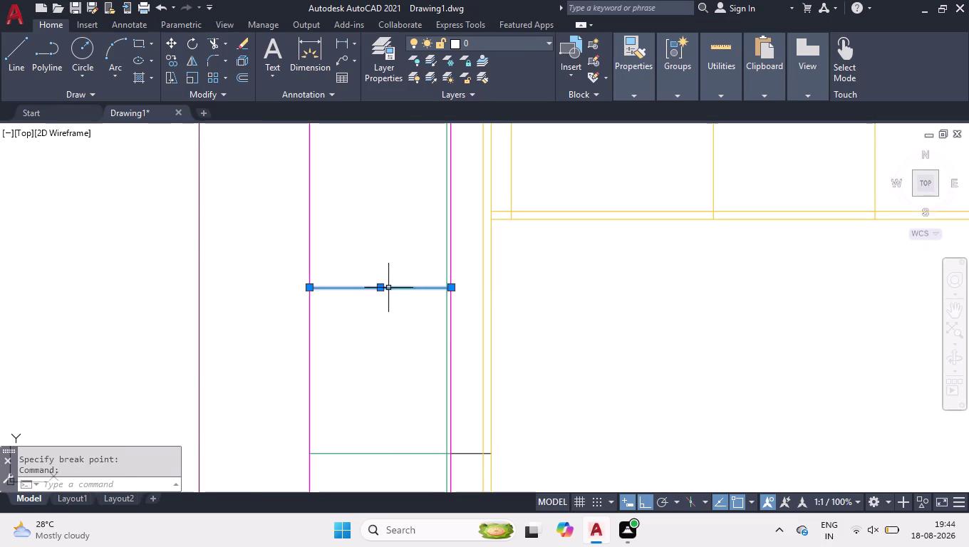
click(447, 354)
scroll(down, 3)
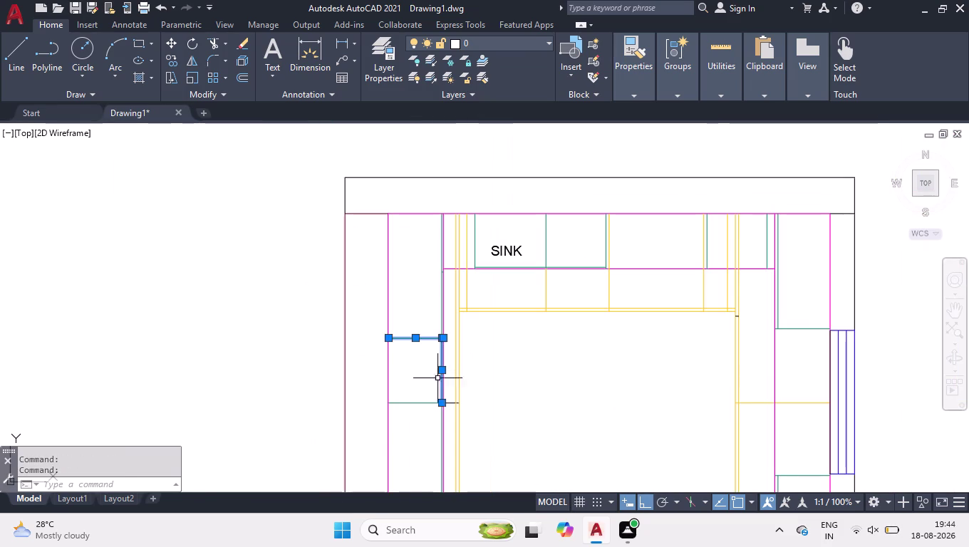
drag(423, 383, 429, 391)
scroll(down, 3)
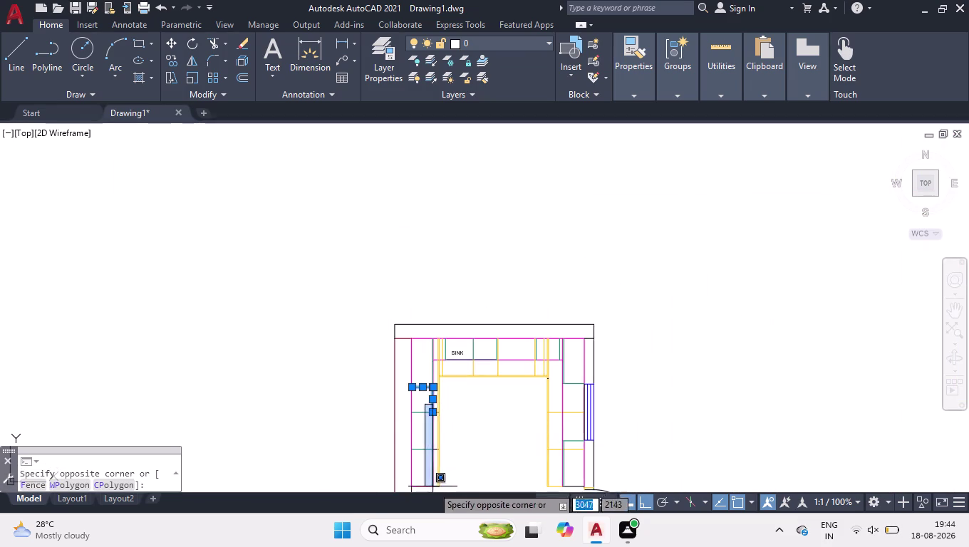
click(420, 477)
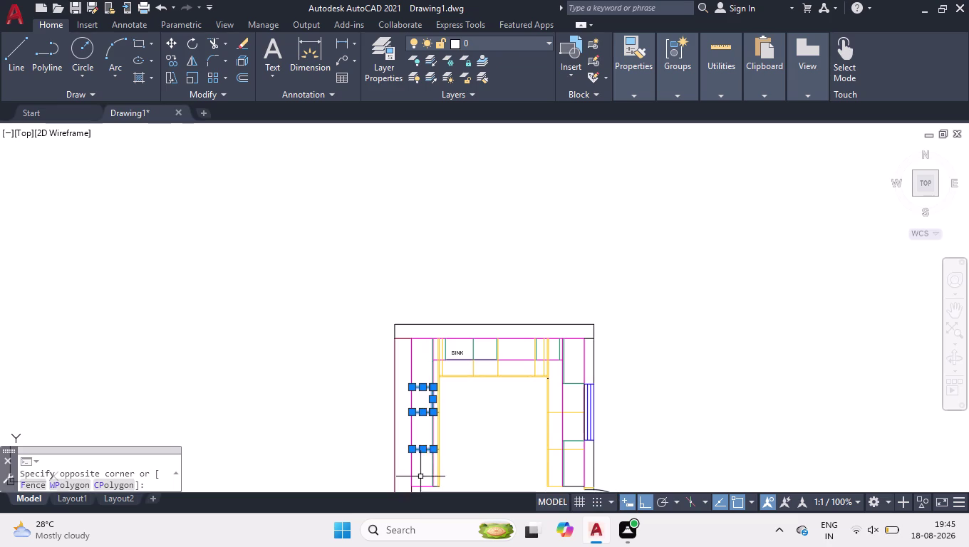
scroll(up, 3)
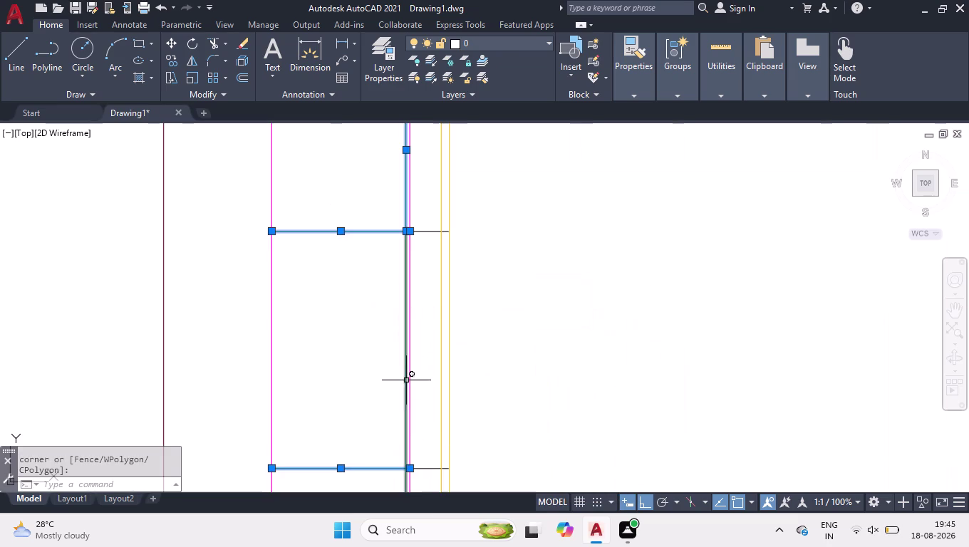
click(407, 379)
scroll(down, 3)
scroll(down, 3)
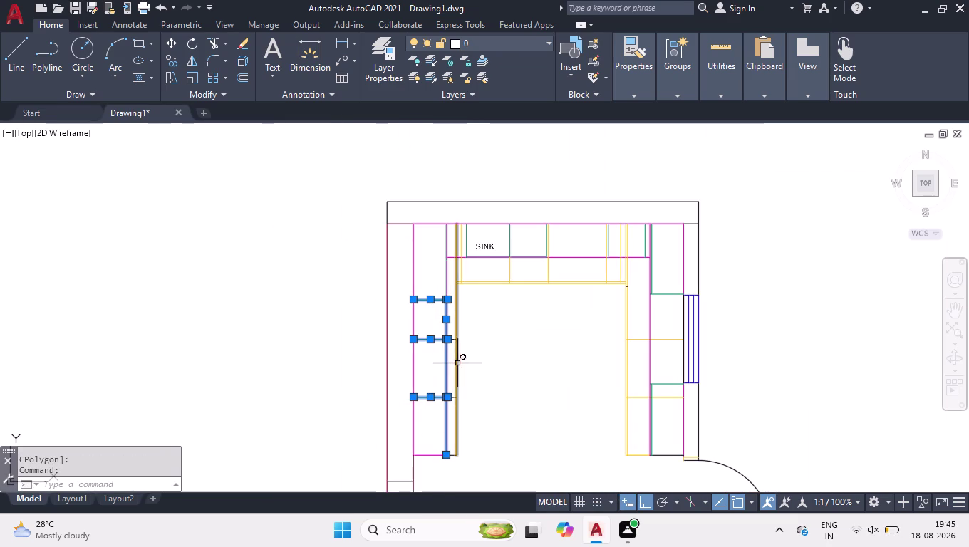
scroll(up, 3)
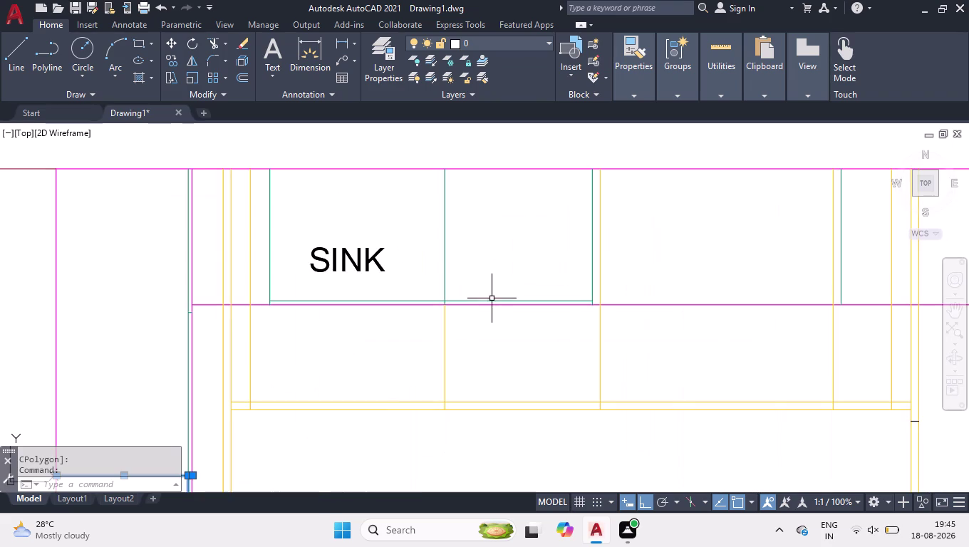
Add the line beneath SINK and its neighbouring divider lines to the selection.
click(491, 302)
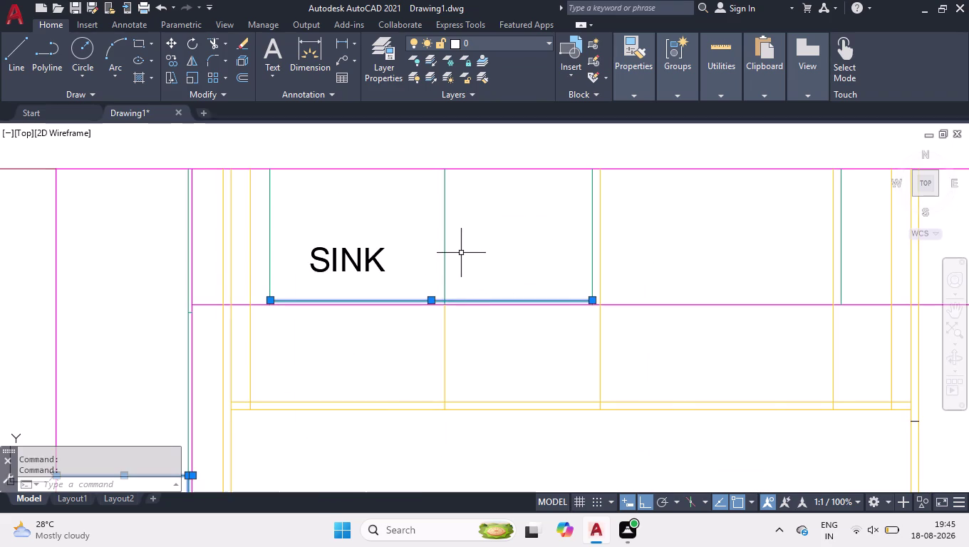
click(444, 240)
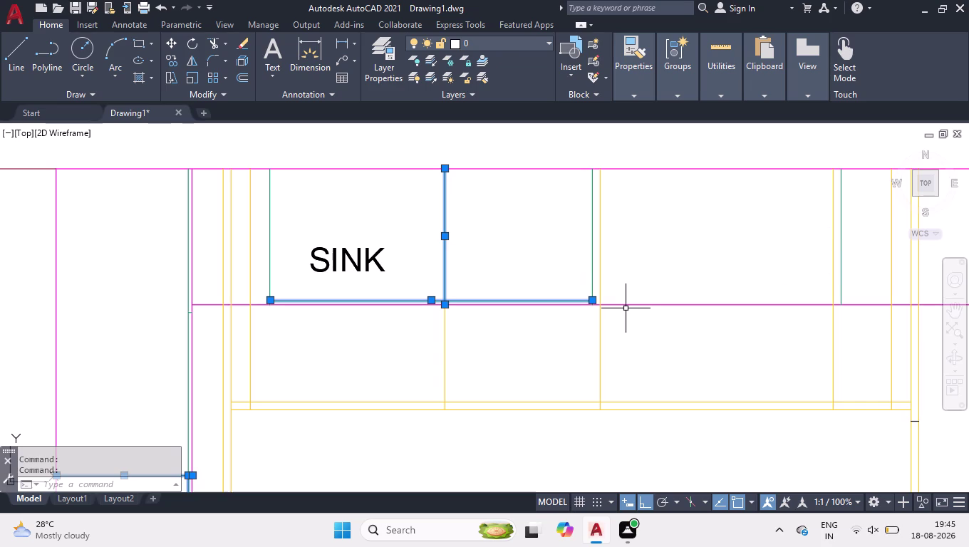
click(270, 212)
click(595, 231)
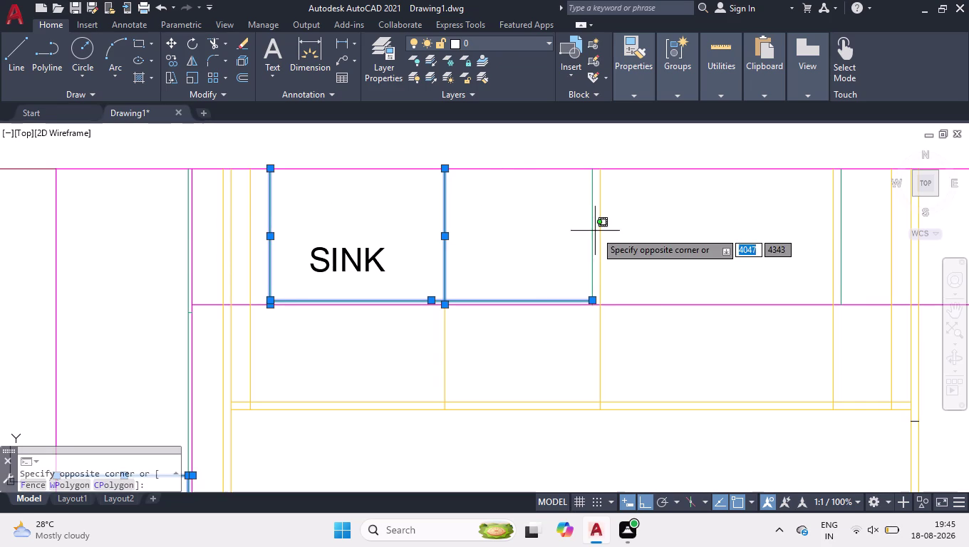
click(583, 237)
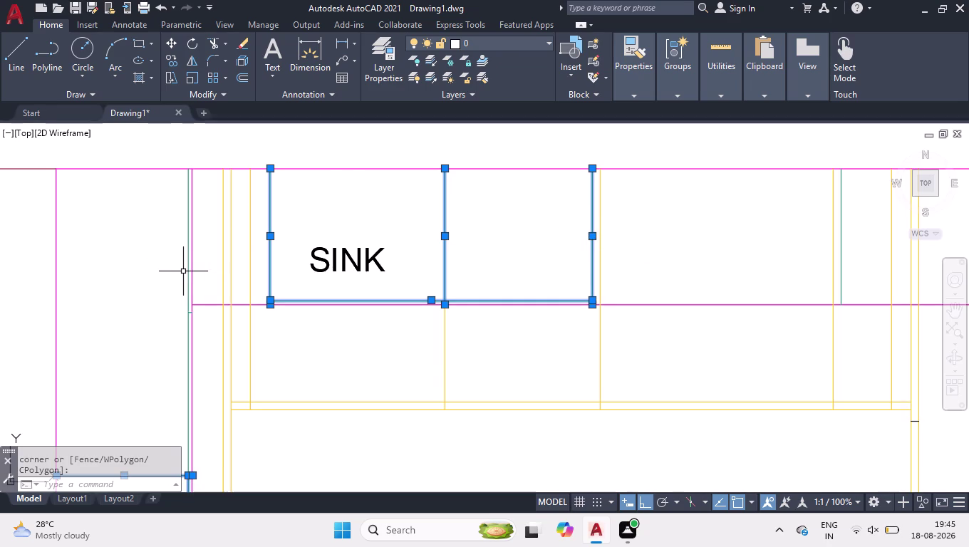
scroll(up, 3)
click(200, 258)
scroll(down, 3)
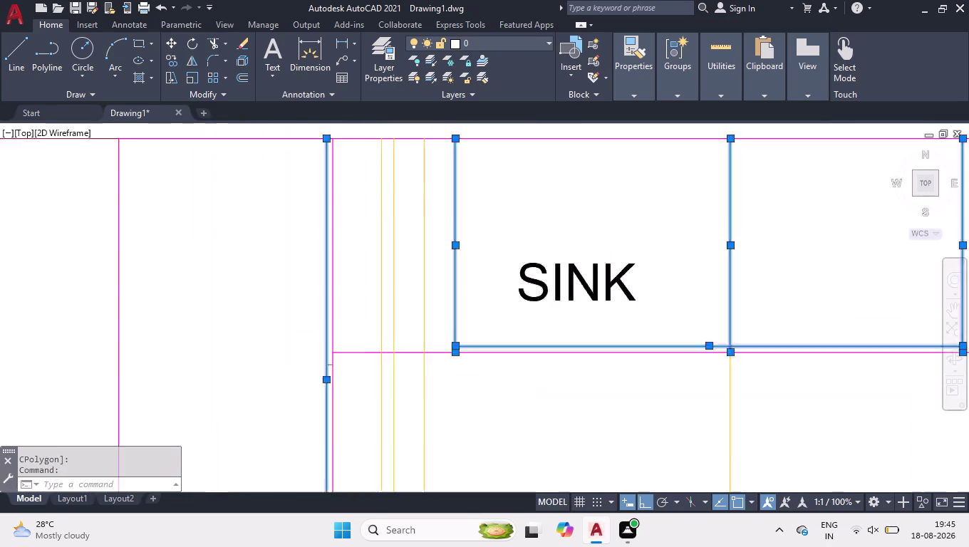
scroll(down, 3)
scroll(up, 3)
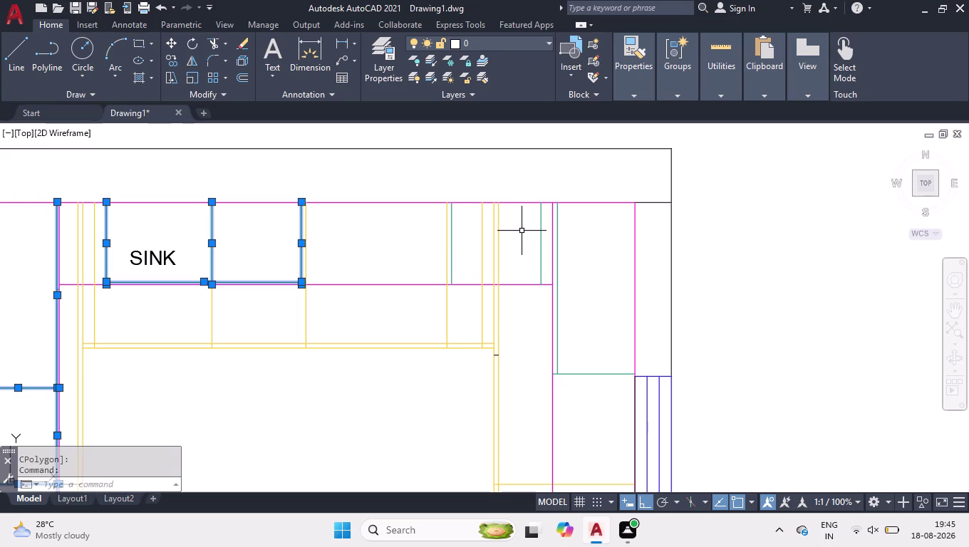
Add the corner vertical divider and the right cabinet's horizontal divider to the selection.
click(452, 240)
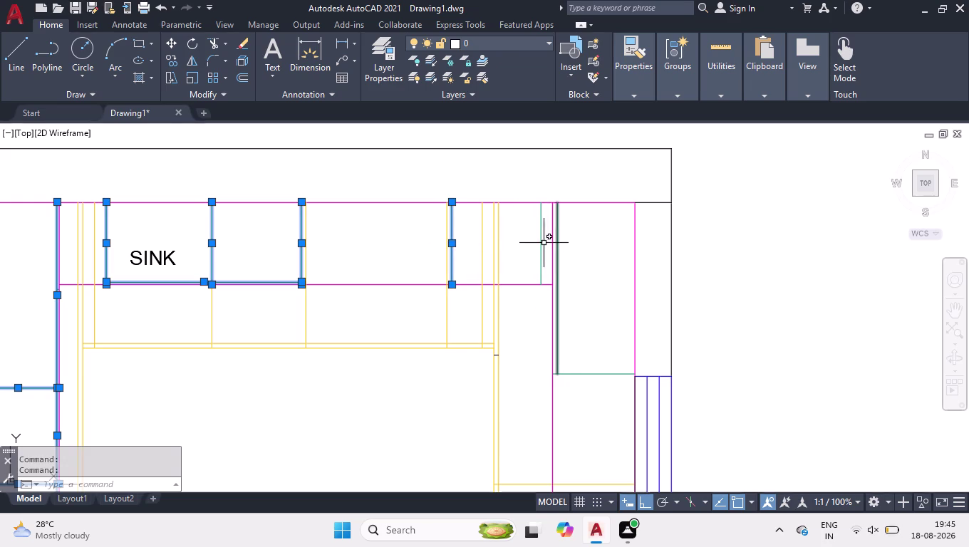
click(540, 245)
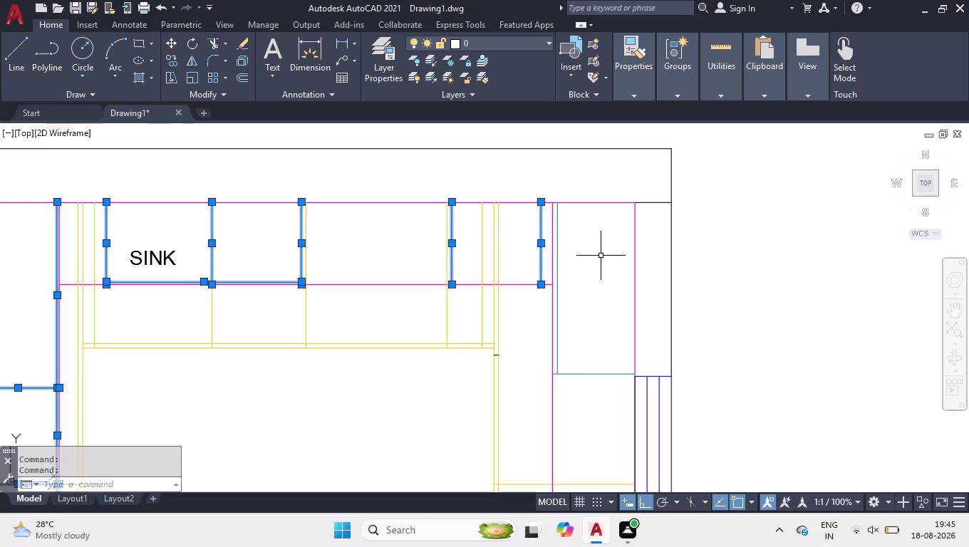
click(611, 375)
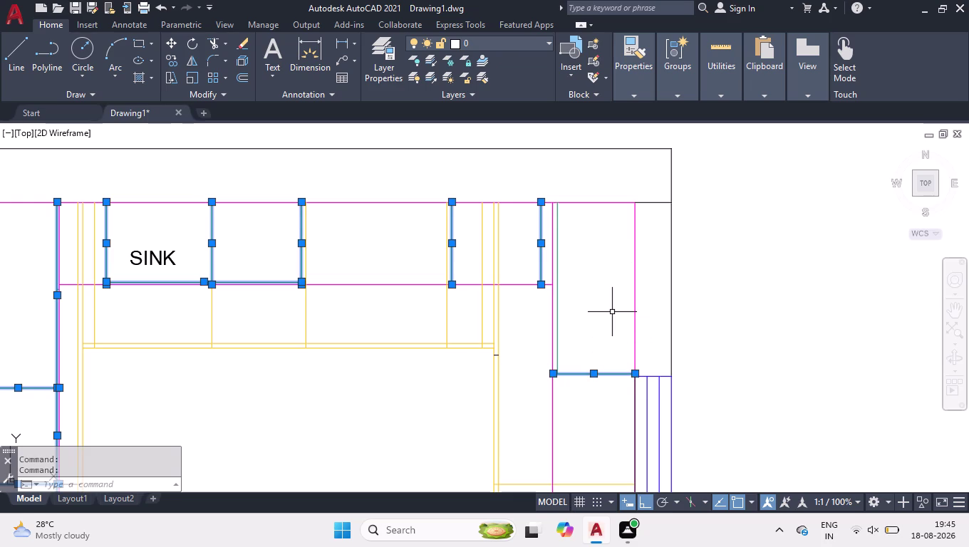
scroll(down, 3)
scroll(down, 3)
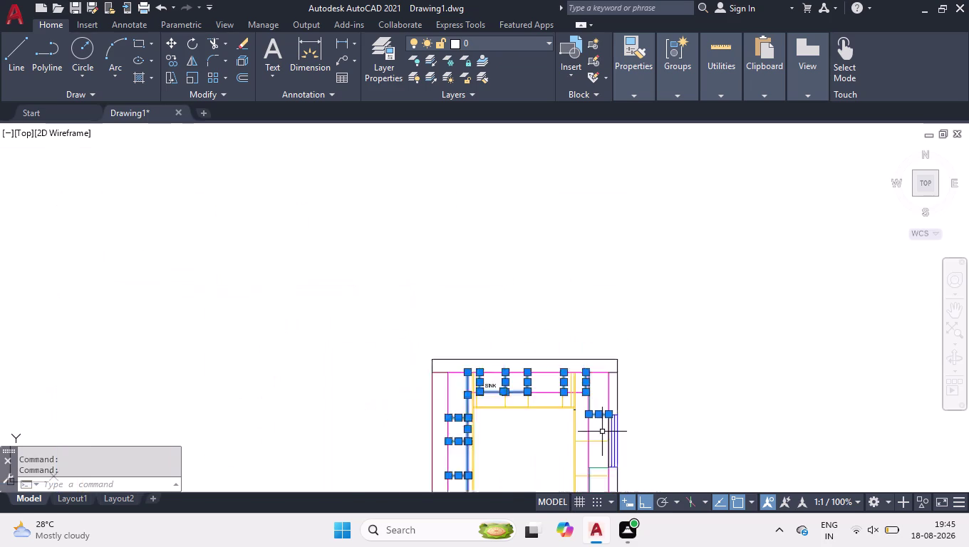
scroll(down, 3)
scroll(up, 3)
scroll(up, 3)
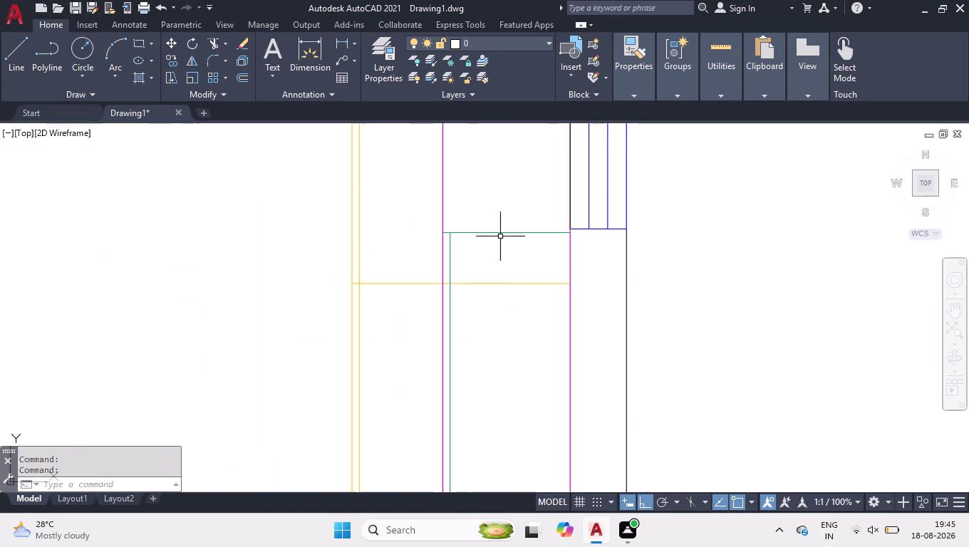
click(490, 220)
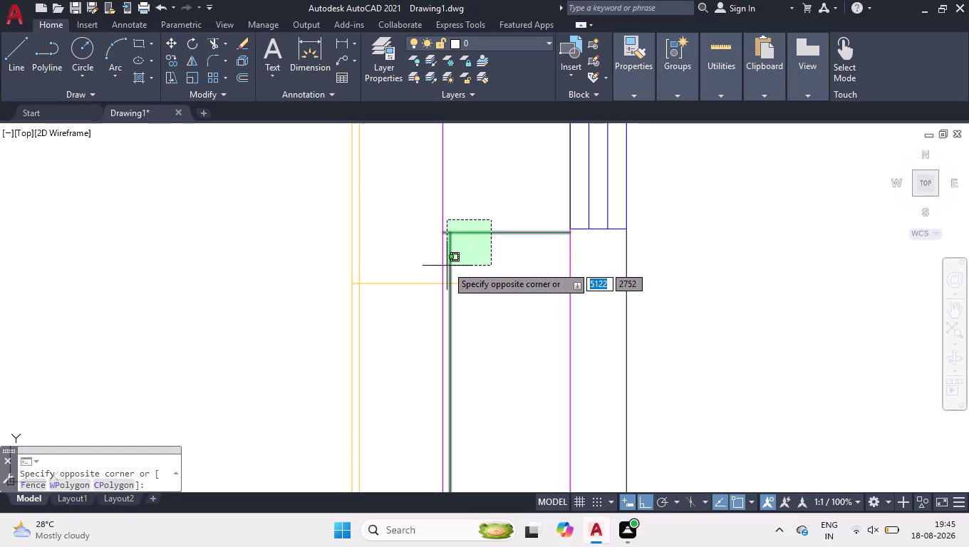
Give the selected divider lines an ACAD_ISO dashed linetype.
click(447, 266)
key(ctrl+1)
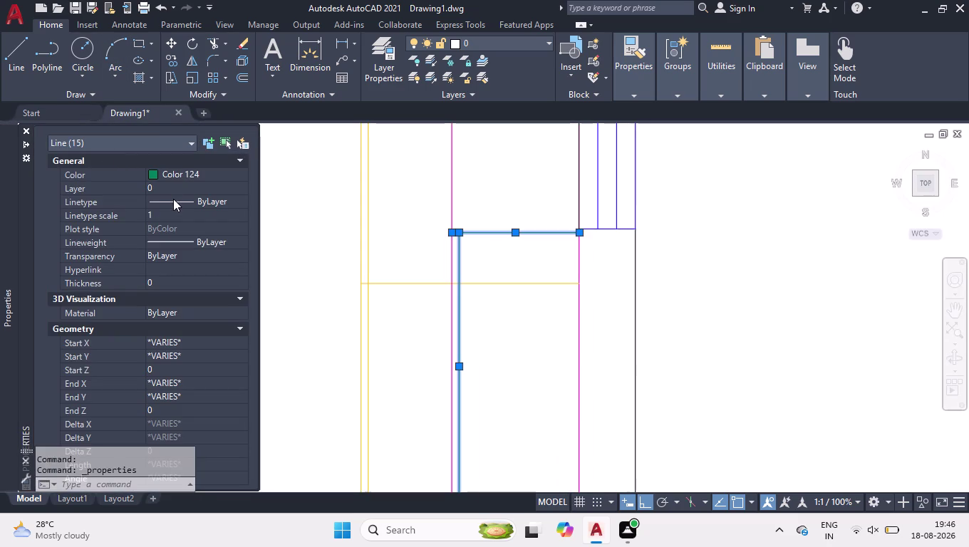
double_click(173, 199)
click(176, 243)
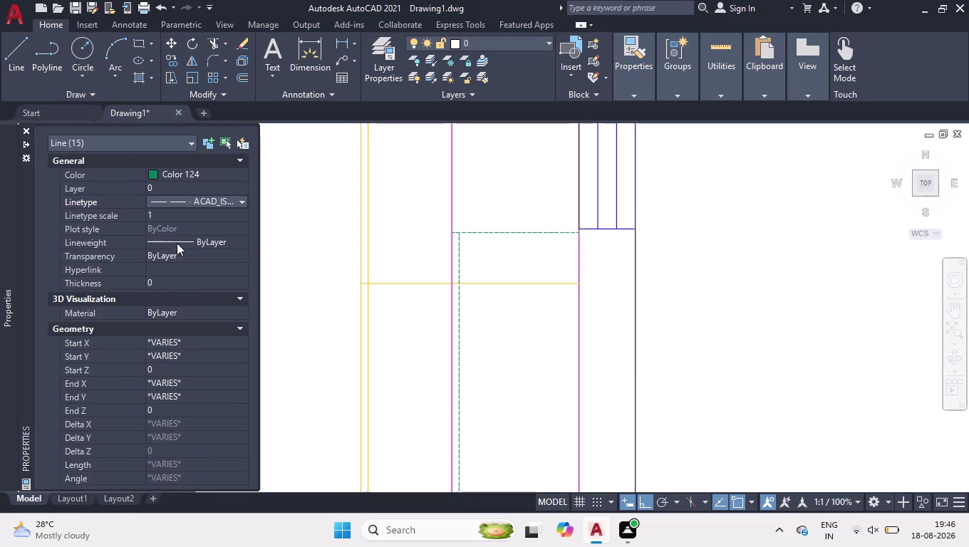
click(22, 129)
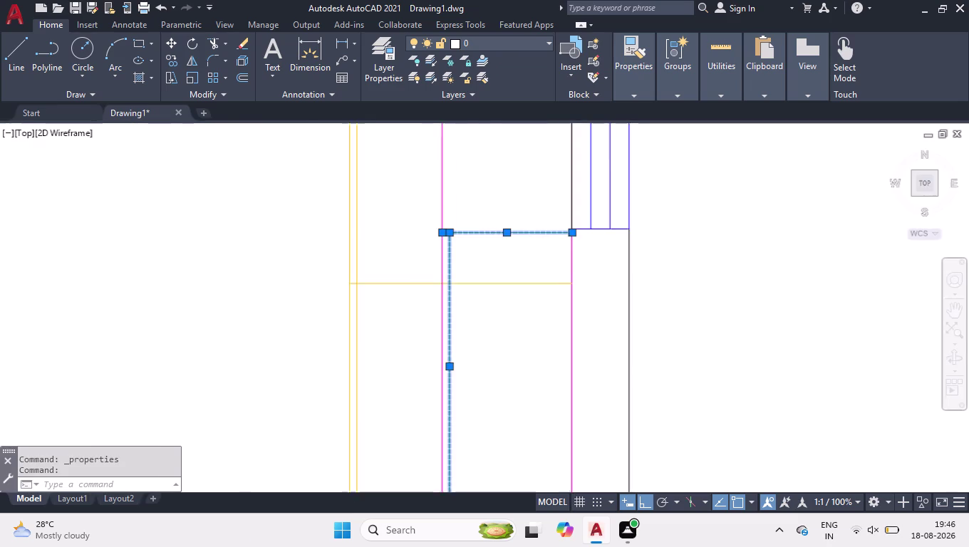
scroll(down, 3)
scroll(up, 3)
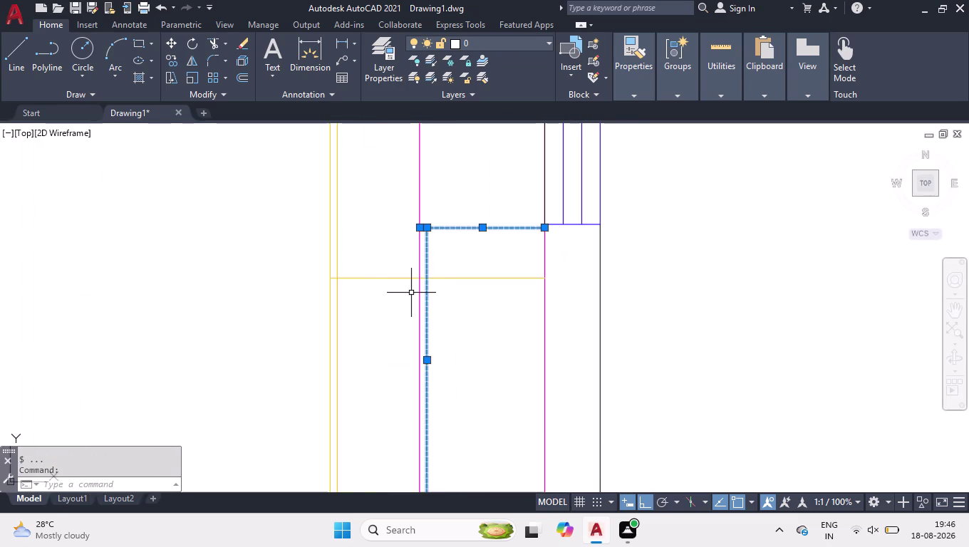
Set the dashed divider lines' linetype scale to 2.
key(ctrl+1)
scroll(down, 3)
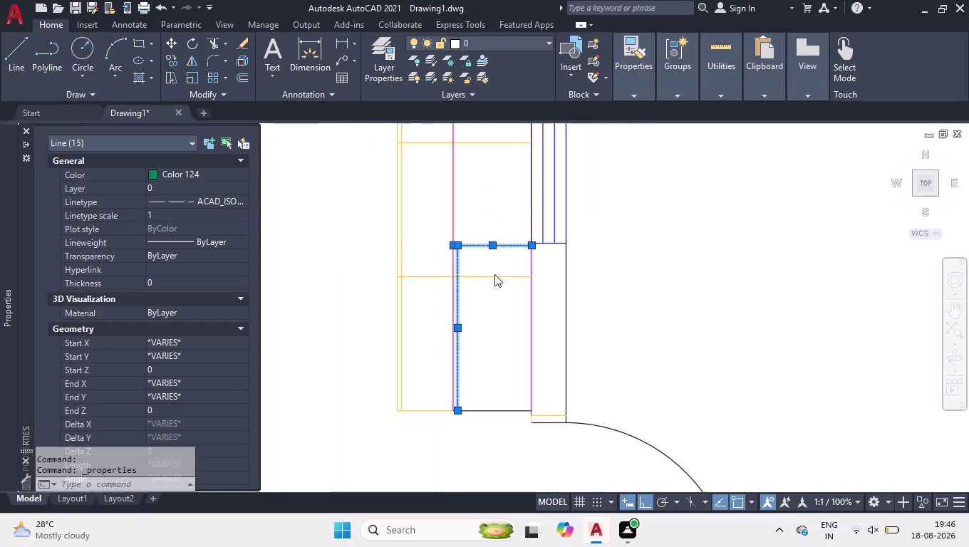
scroll(down, 3)
double_click(196, 201)
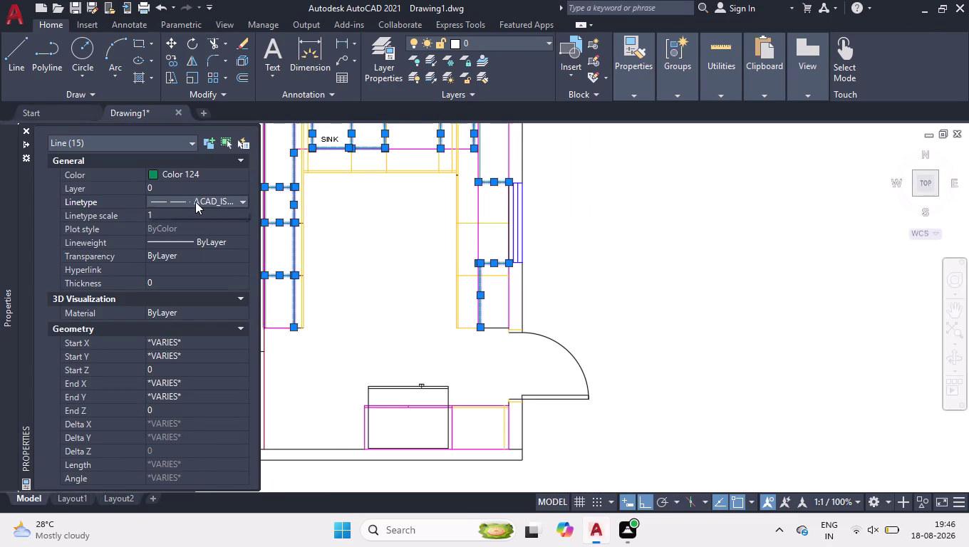
click(187, 202)
click(179, 213)
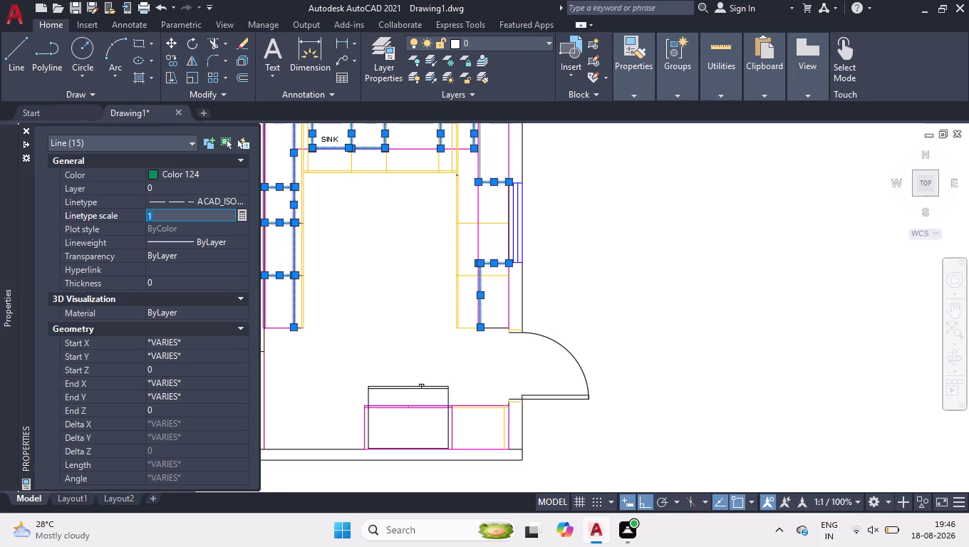
key(2)
key(Return)
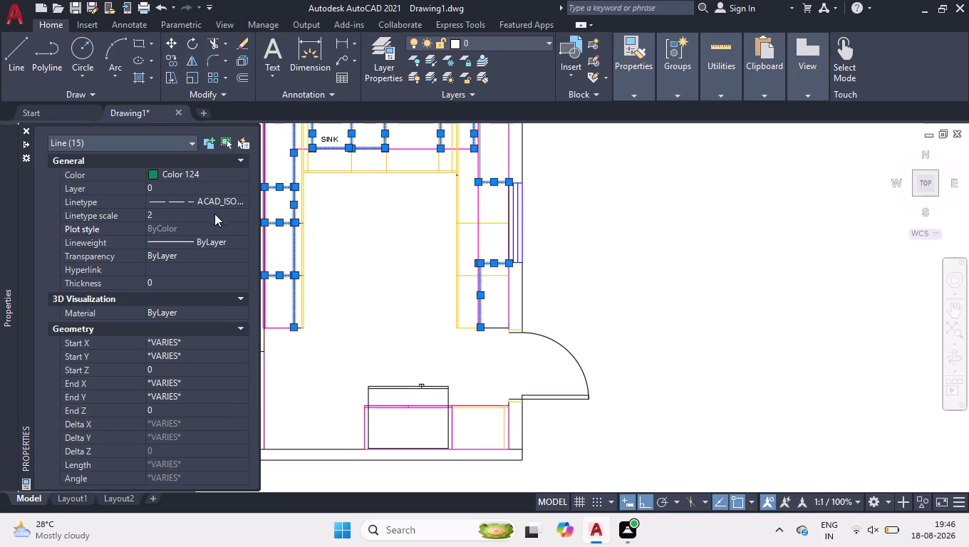
scroll(up, 3)
scroll(up, 3)
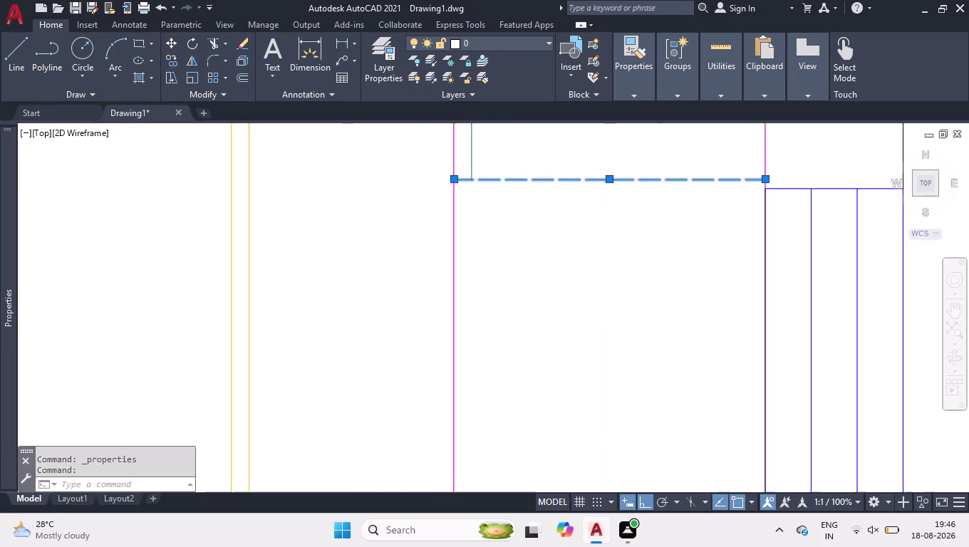
key(ctrl+1)
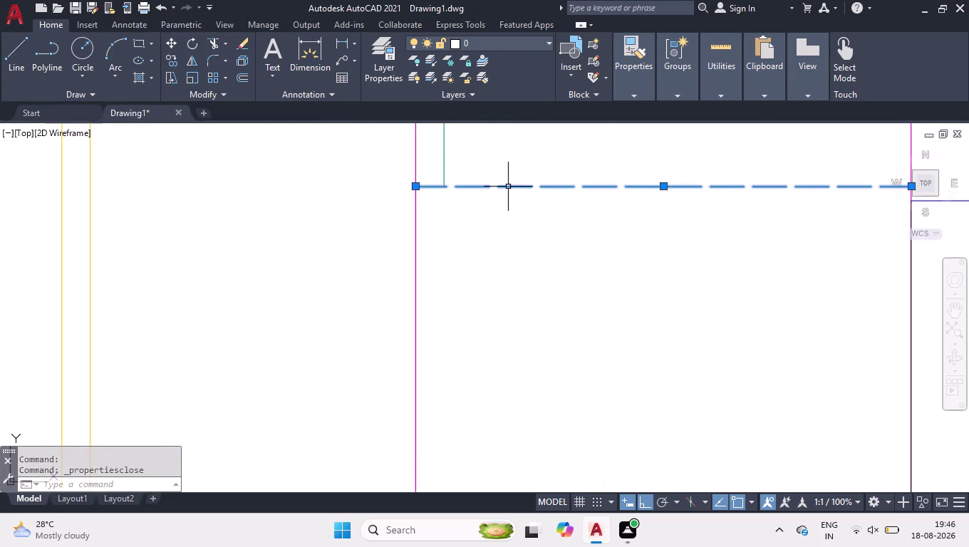
Change the divider lines' linetype scale from 2 to 3.
key(ctrl+1)
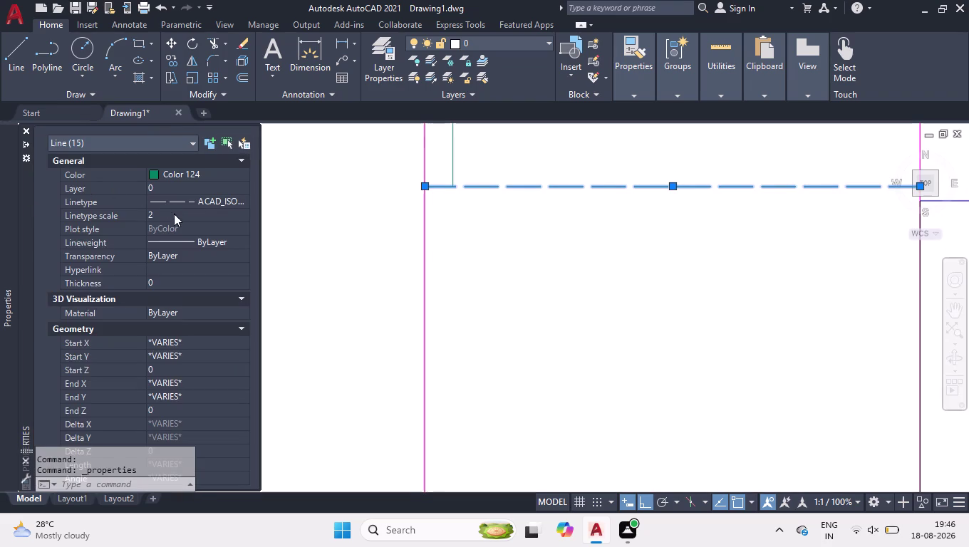
click(171, 215)
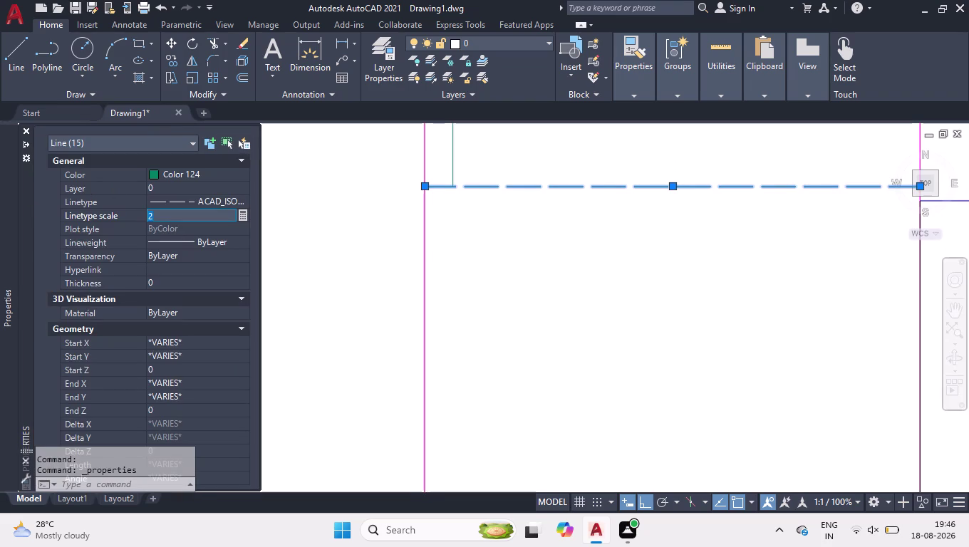
key(BackSpace)
key(3)
key(Return)
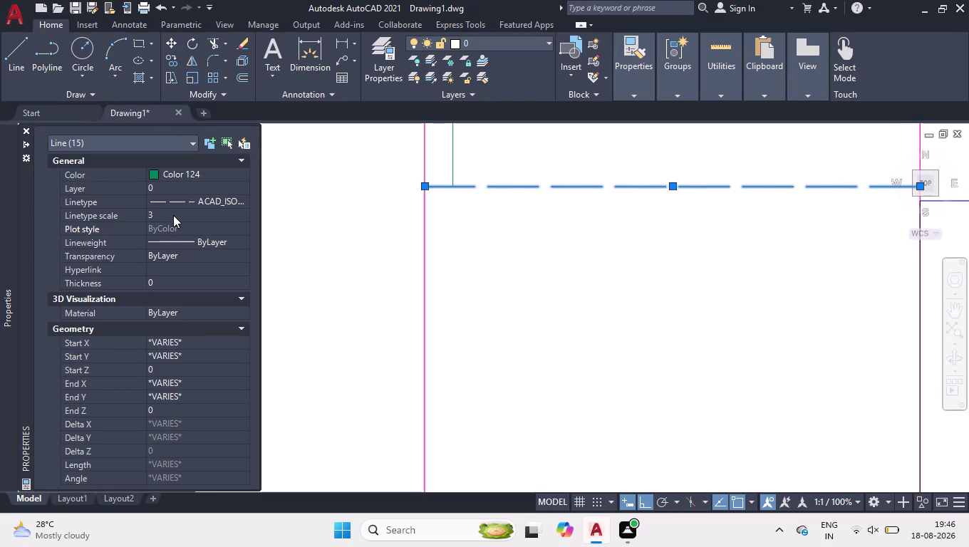
scroll(down, 3)
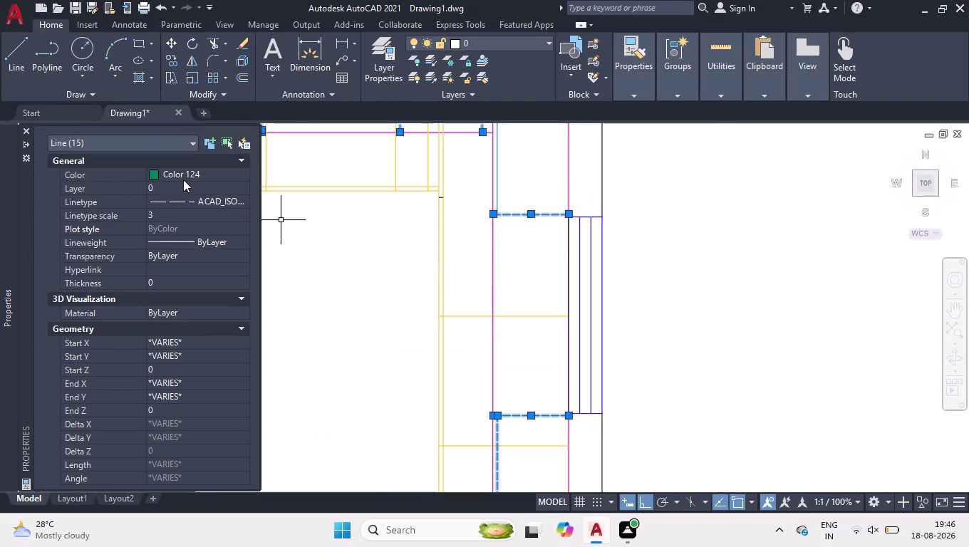
click(23, 128)
scroll(down, 3)
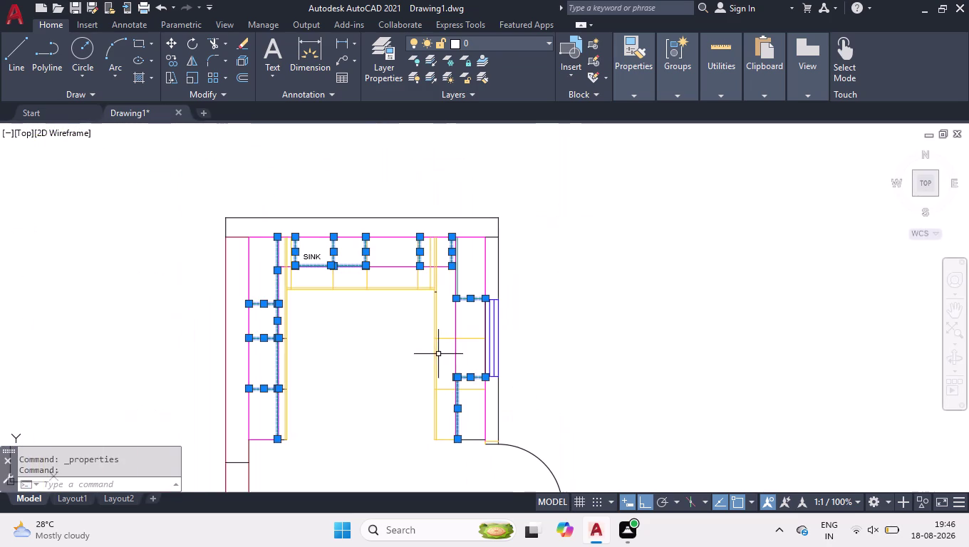
Deselect all the dashed divider lines with a Shift selection window.
click(542, 231)
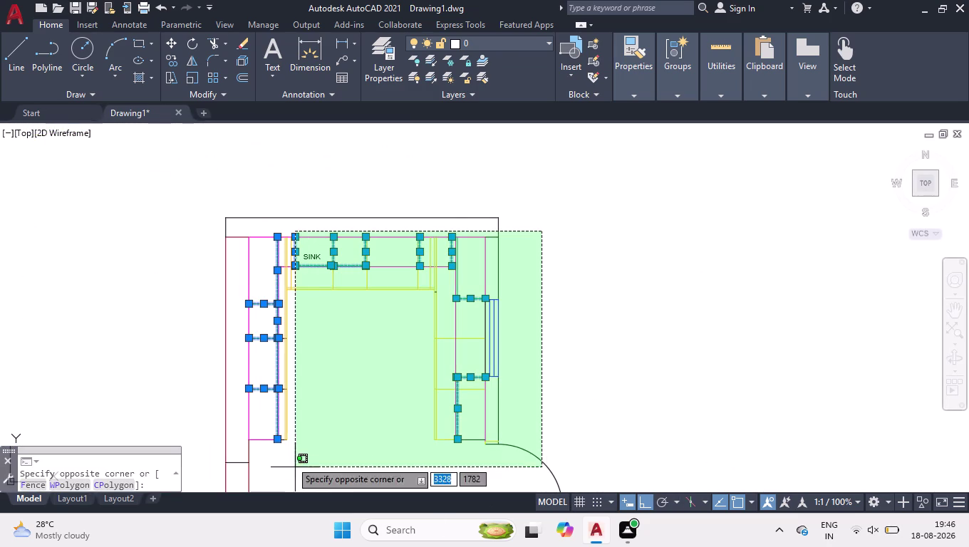
click(210, 447)
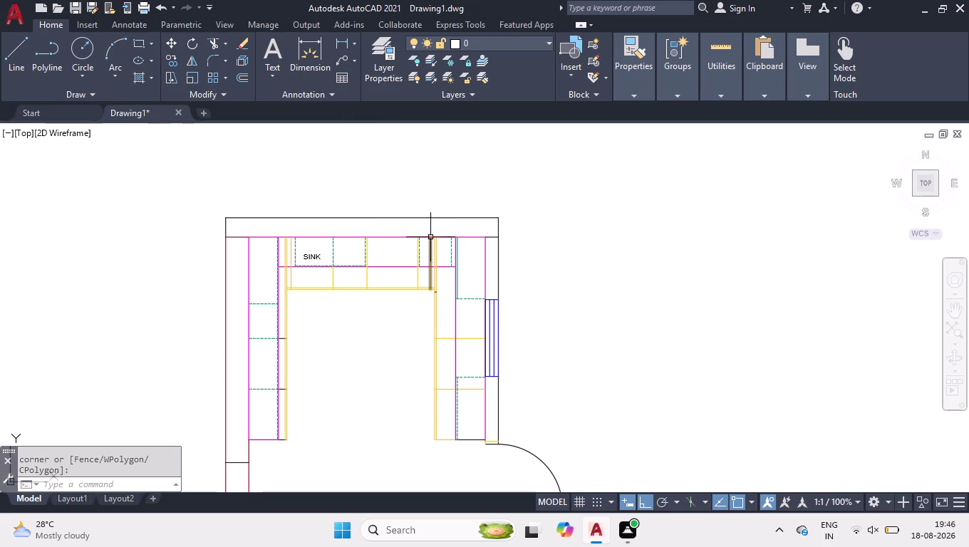
scroll(down, 3)
scroll(up, 3)
scroll(down, 3)
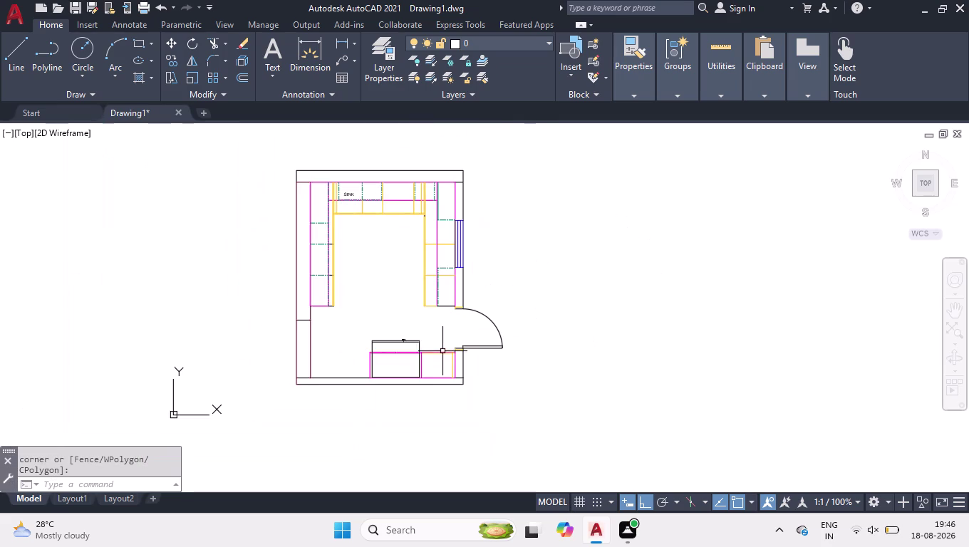
scroll(up, 3)
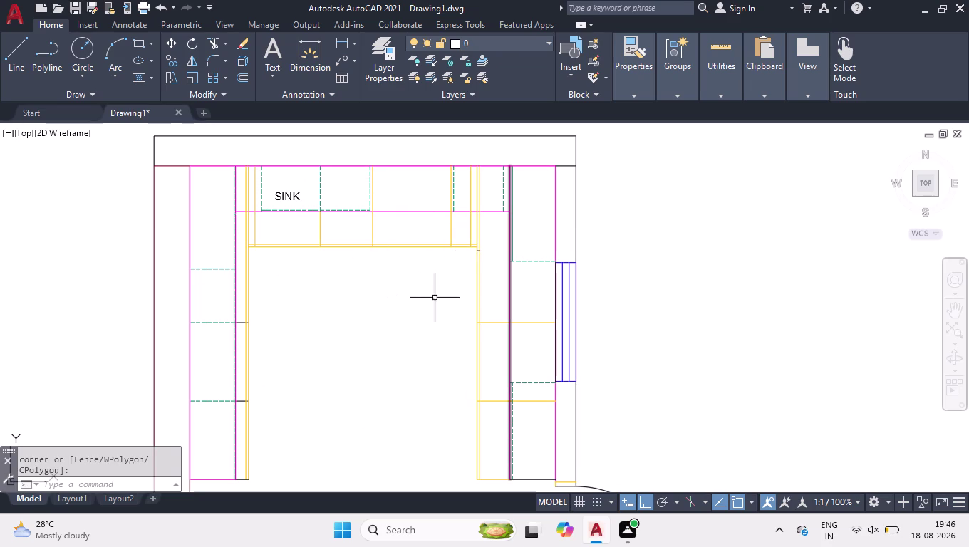
scroll(up, 3)
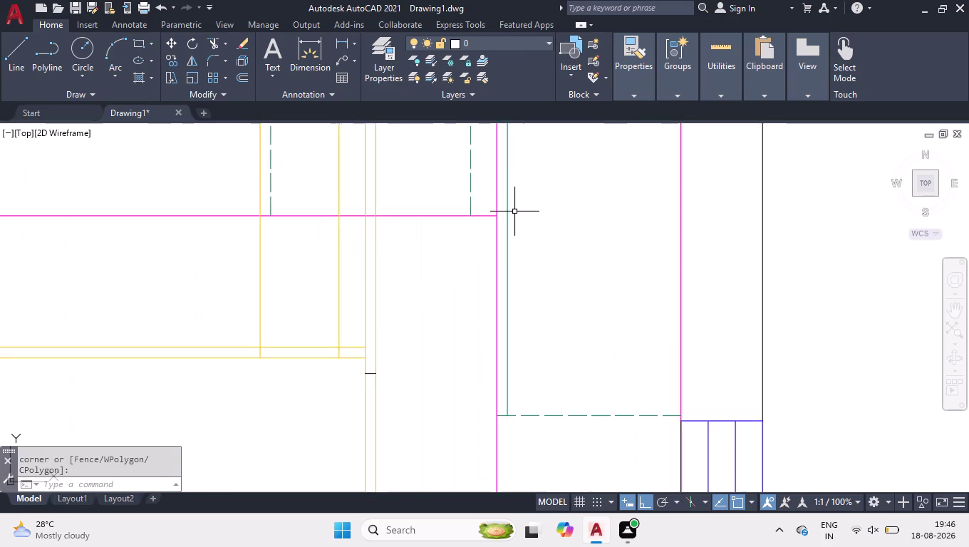
scroll(up, 3)
Draw a 20-unit line from the magenta wall edge to the teal cabinet edge, then move it down 40.
key(l)
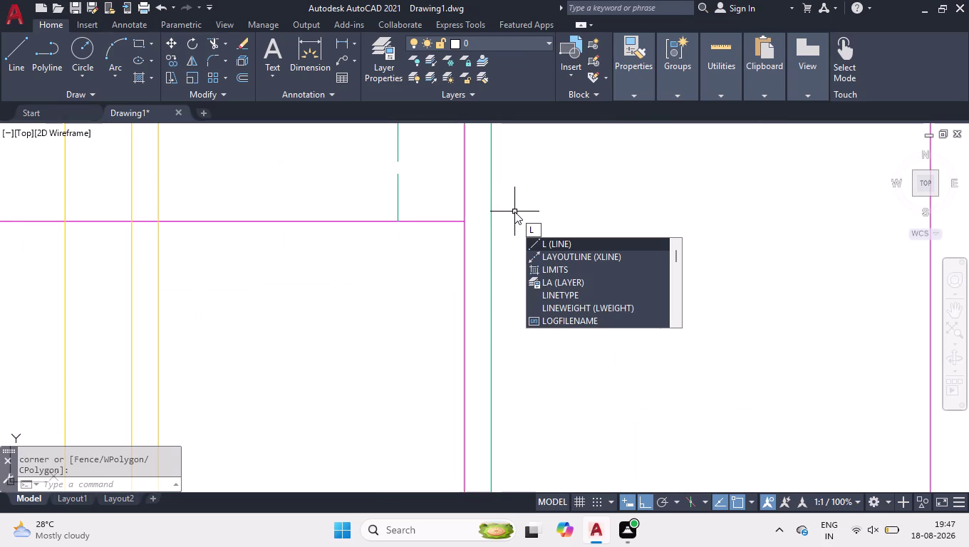
key(Return)
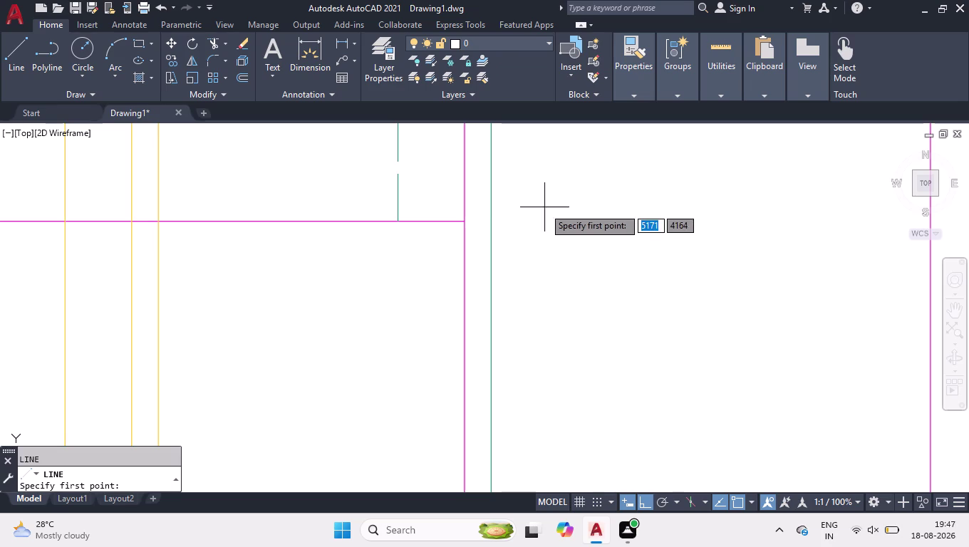
click(463, 222)
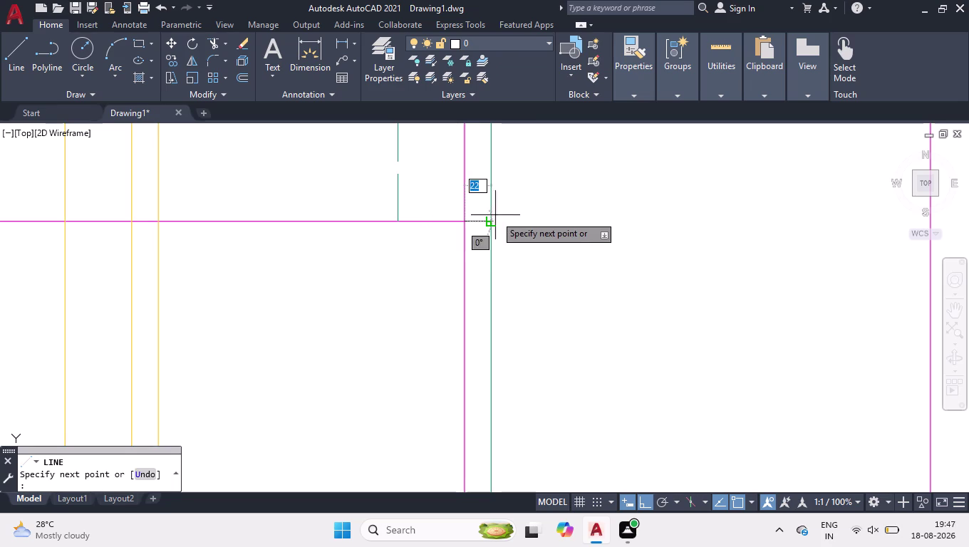
click(489, 219)
key(space)
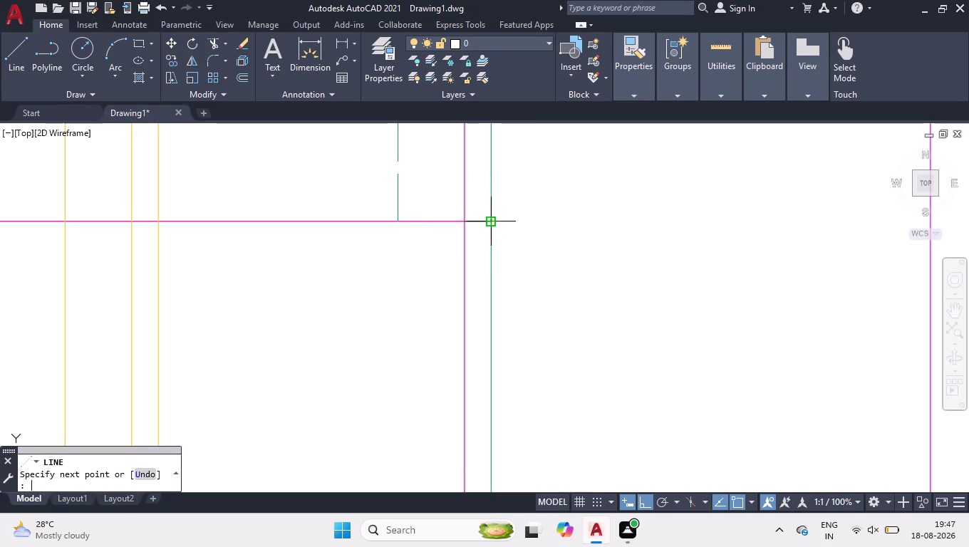
click(476, 221)
click(476, 220)
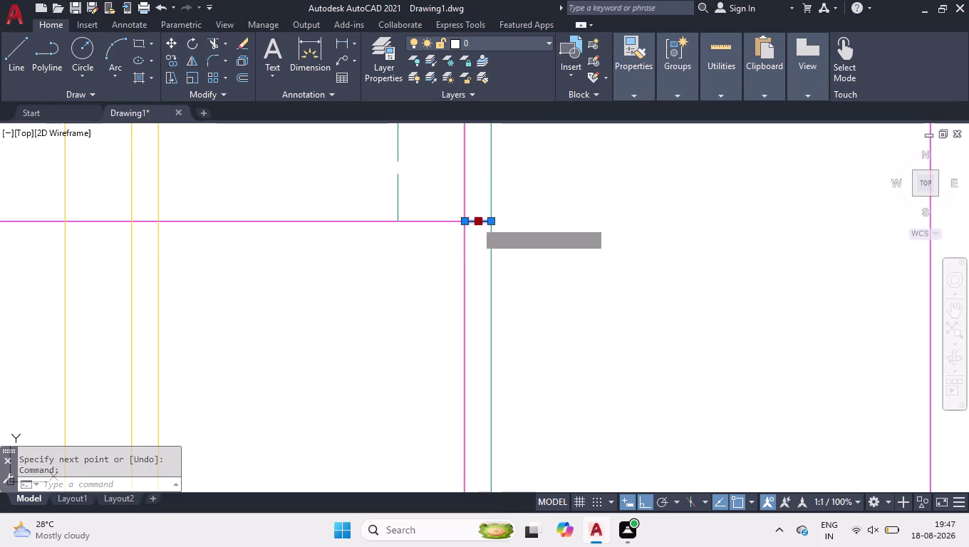
text(40)
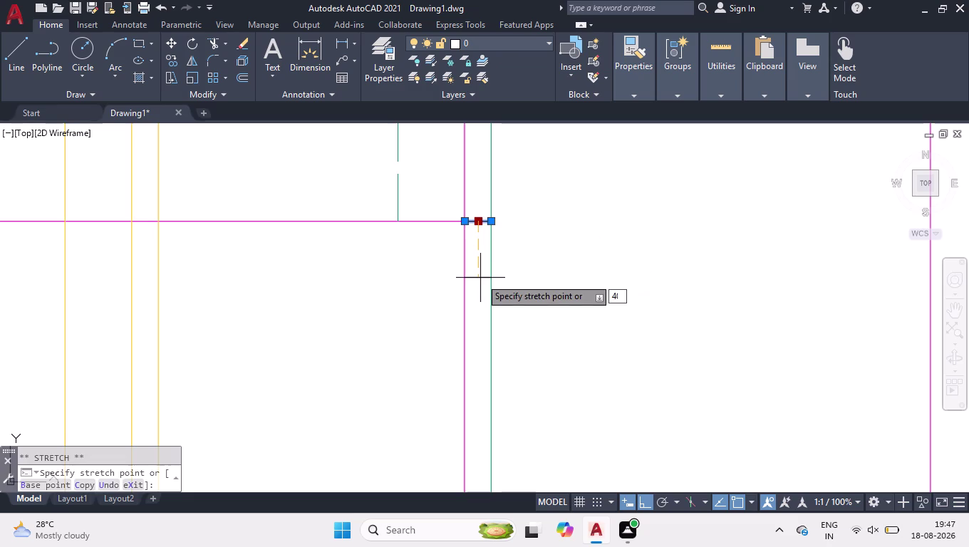
key(Return)
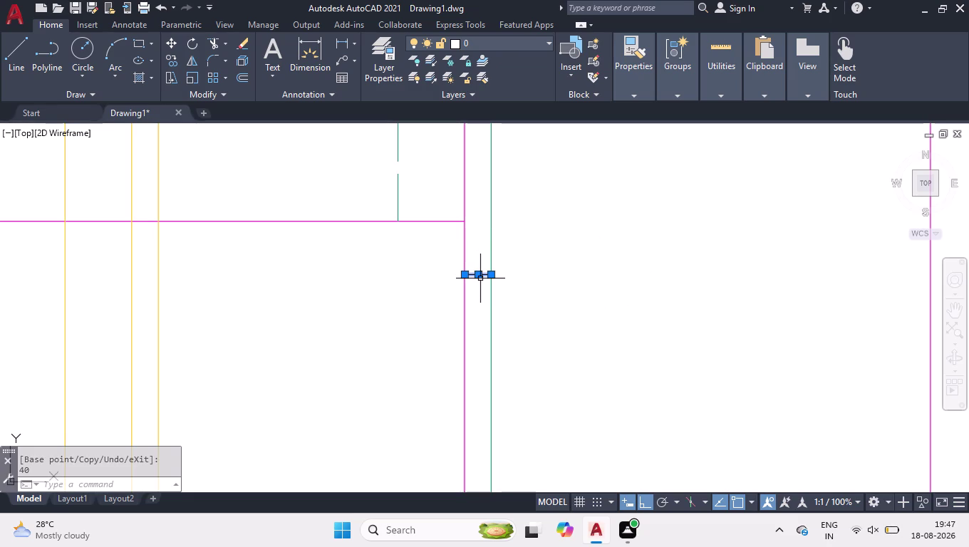
Set the short line's colour to Color 124.
key(ctrl+1)
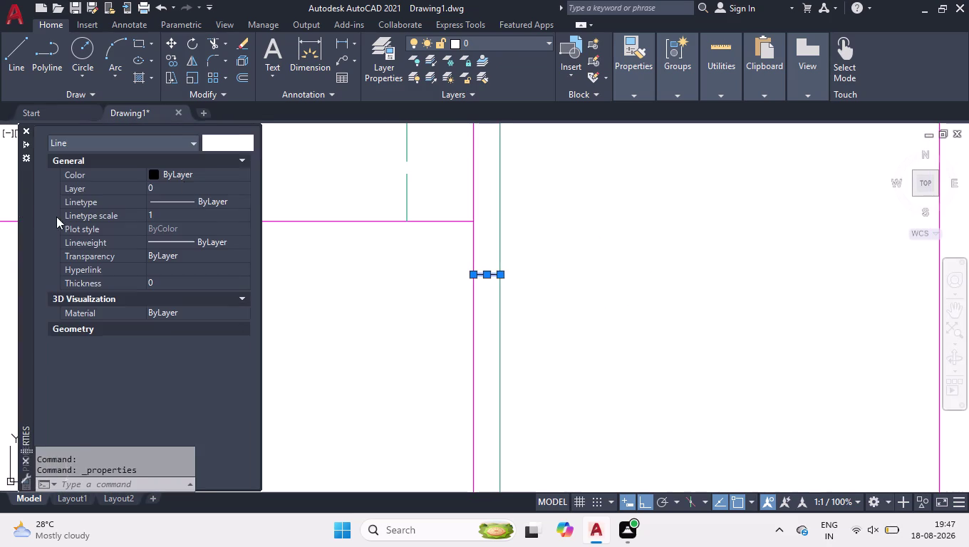
click(210, 177)
click(221, 174)
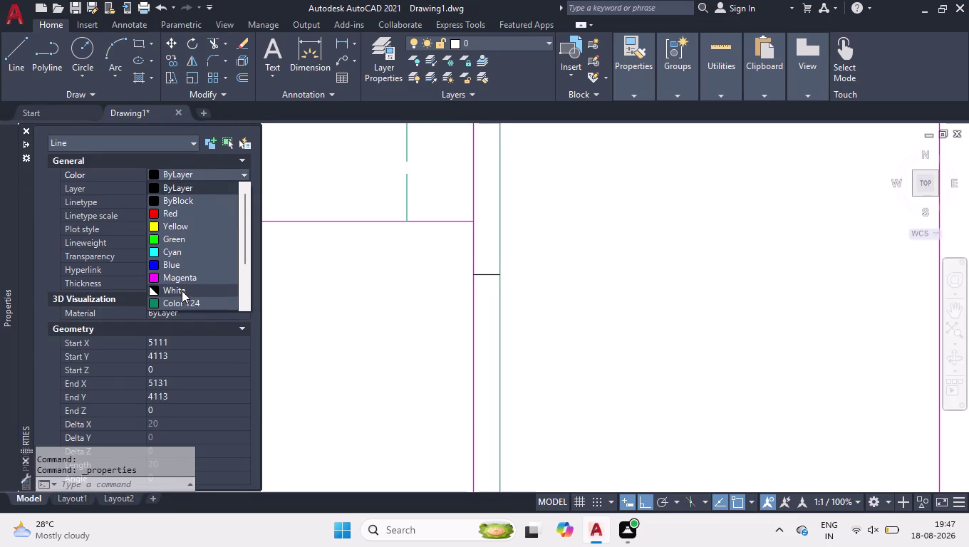
click(182, 302)
click(22, 136)
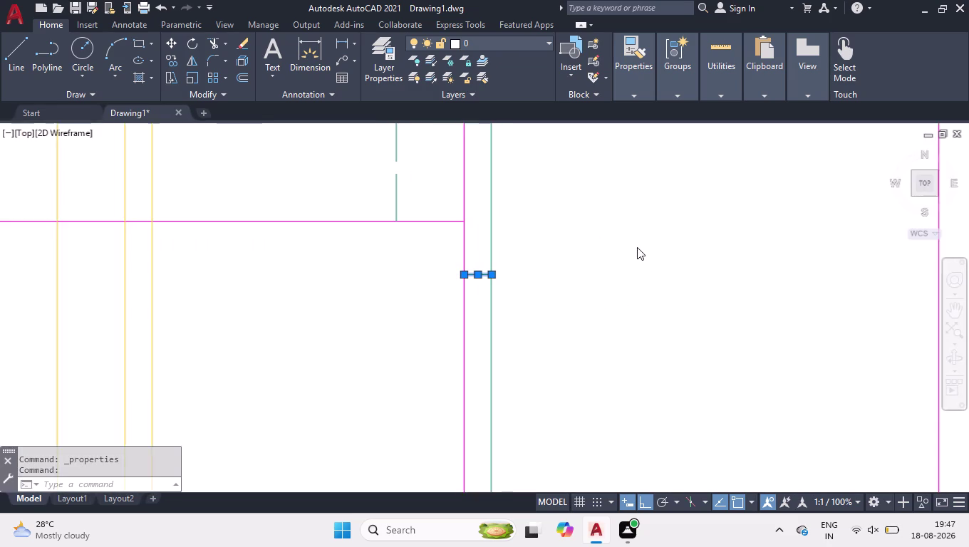
click(594, 236)
click(350, 307)
scroll(down, 3)
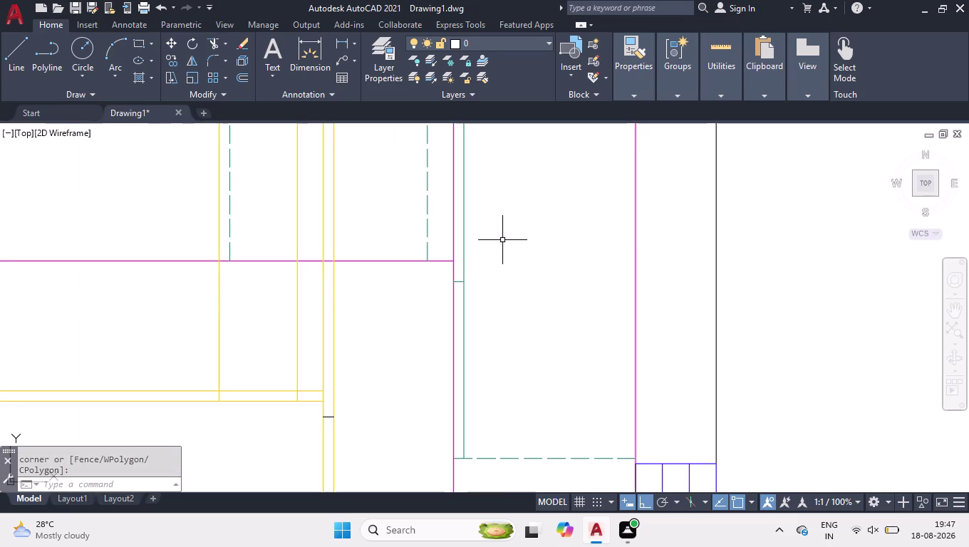
Break the teal vertical cabinet line where the short line meets it, using BREAKATPOINT.
text(br)
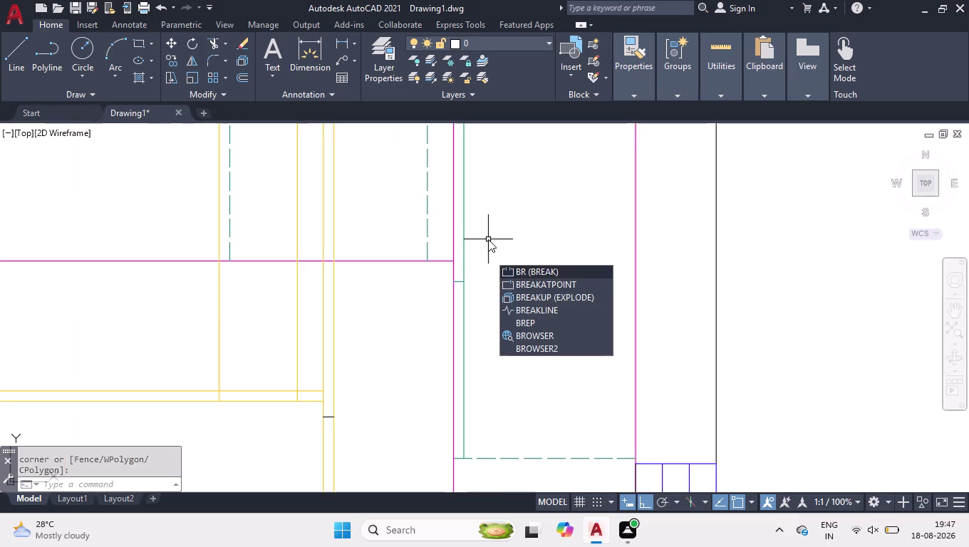
key(Down)
key(Return)
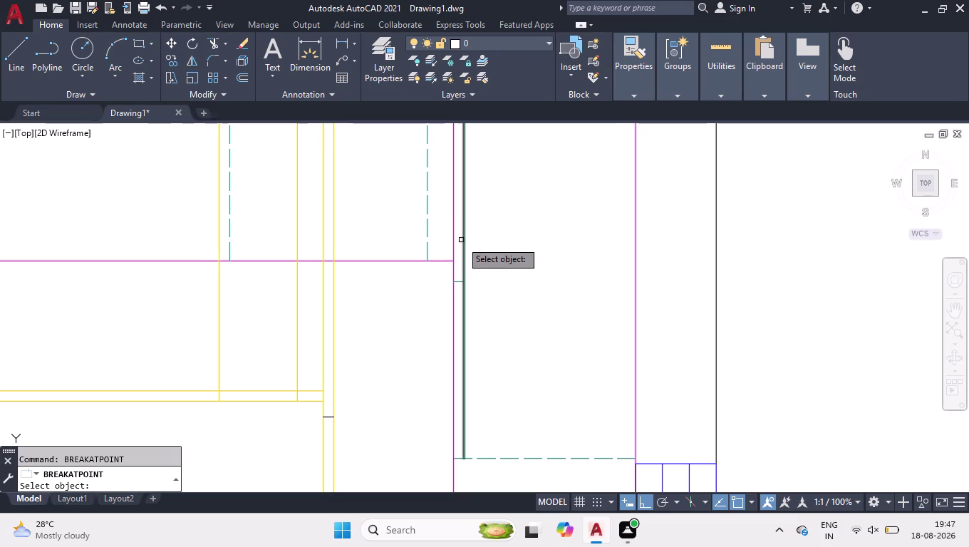
click(462, 243)
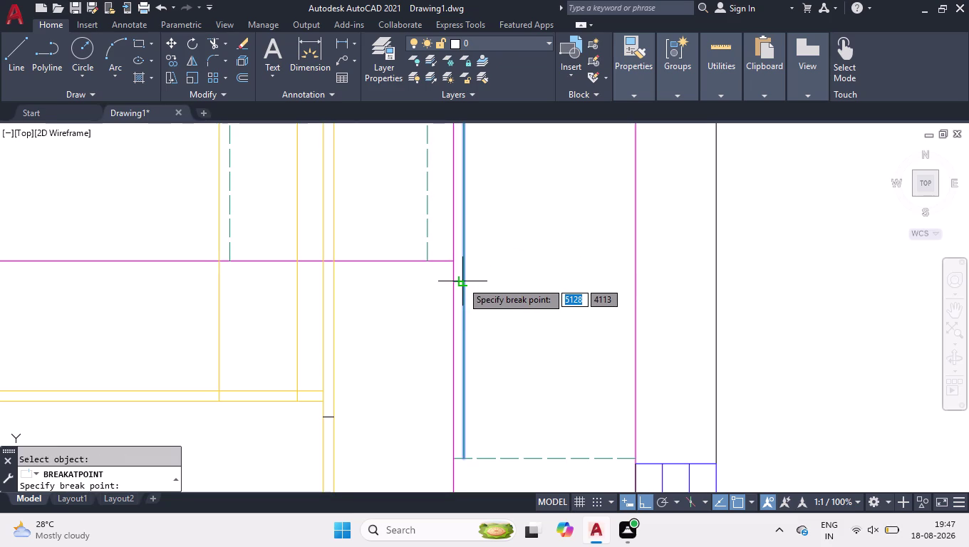
click(462, 282)
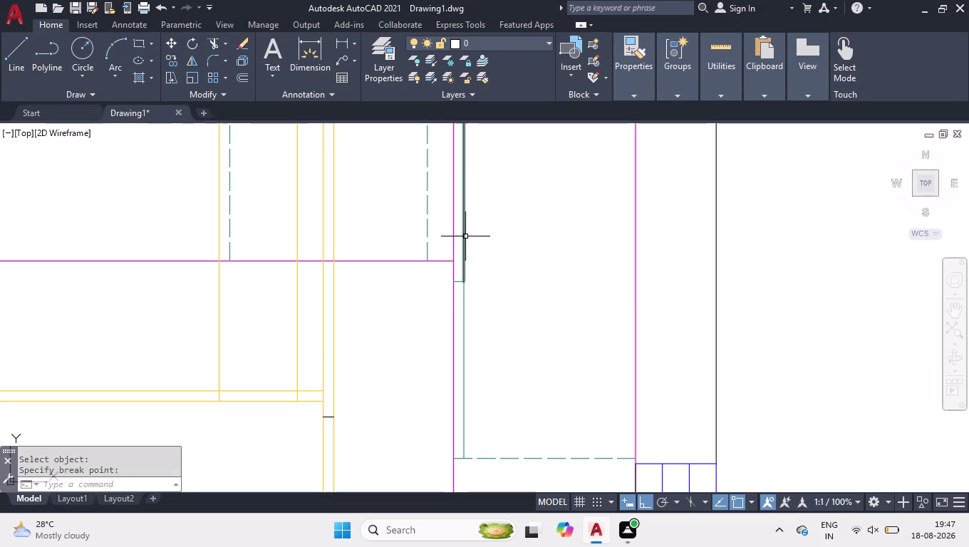
Give the upper part of the teal line an ACAD_ISO dashed linetype.
click(465, 237)
key(ctrl+1)
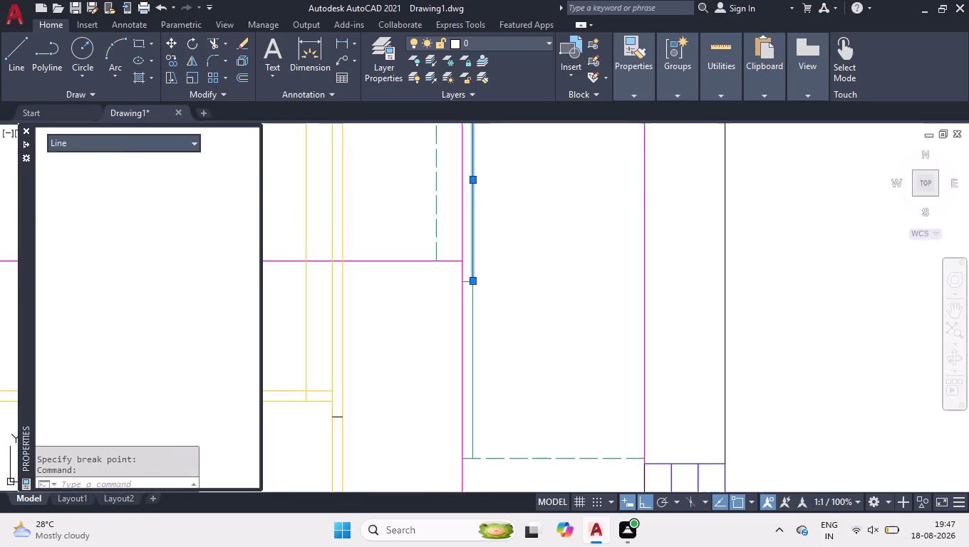
click(224, 204)
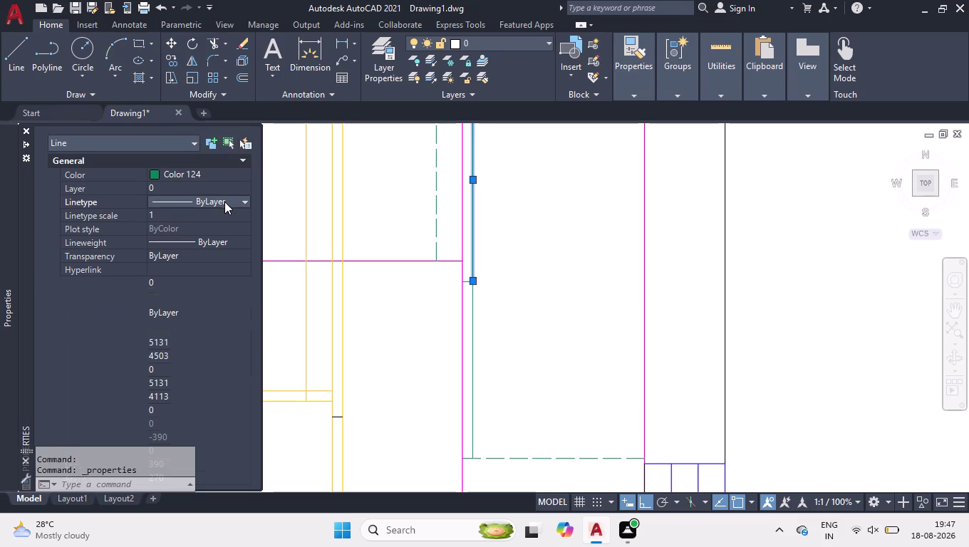
click(226, 199)
click(225, 247)
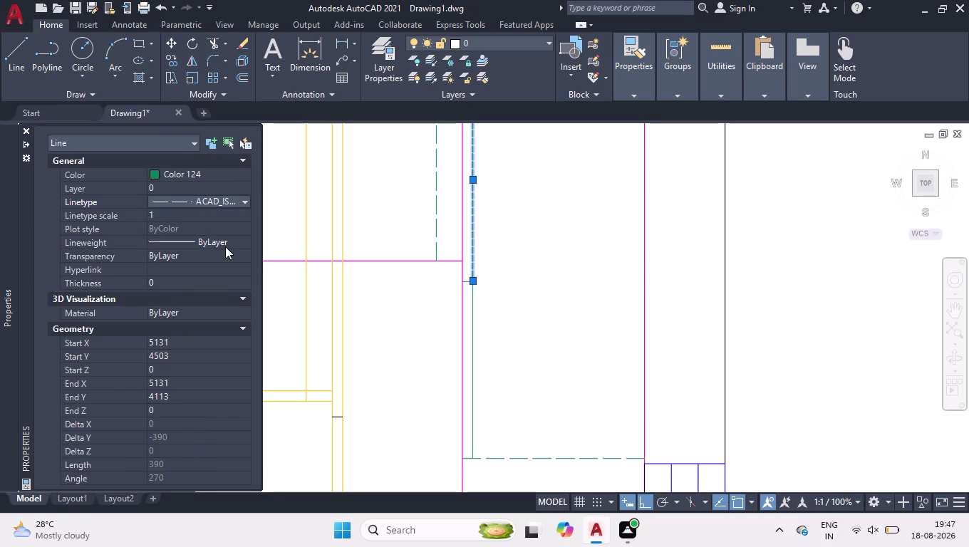
Set the dashed line's linetype scale to 4, after briefly trying 3.
click(184, 216)
key(4)
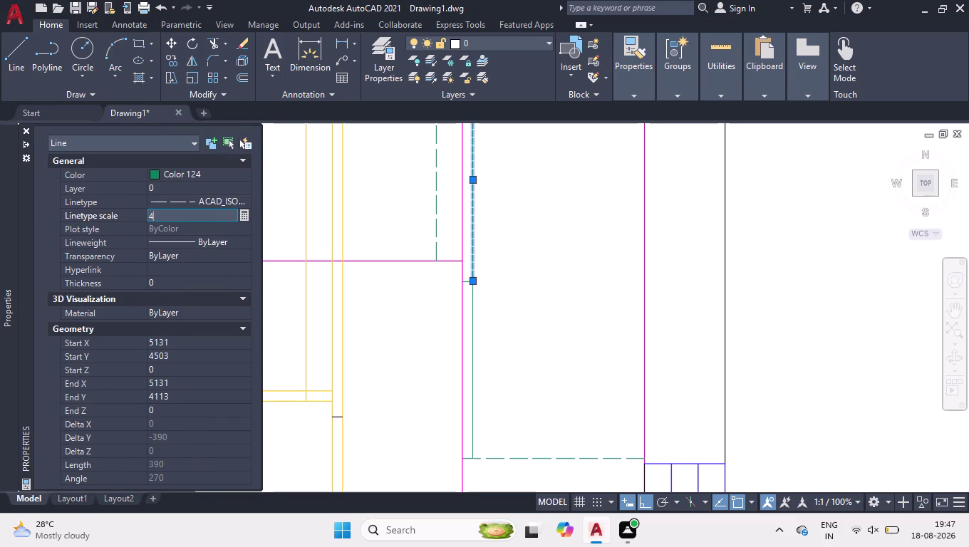
key(Return)
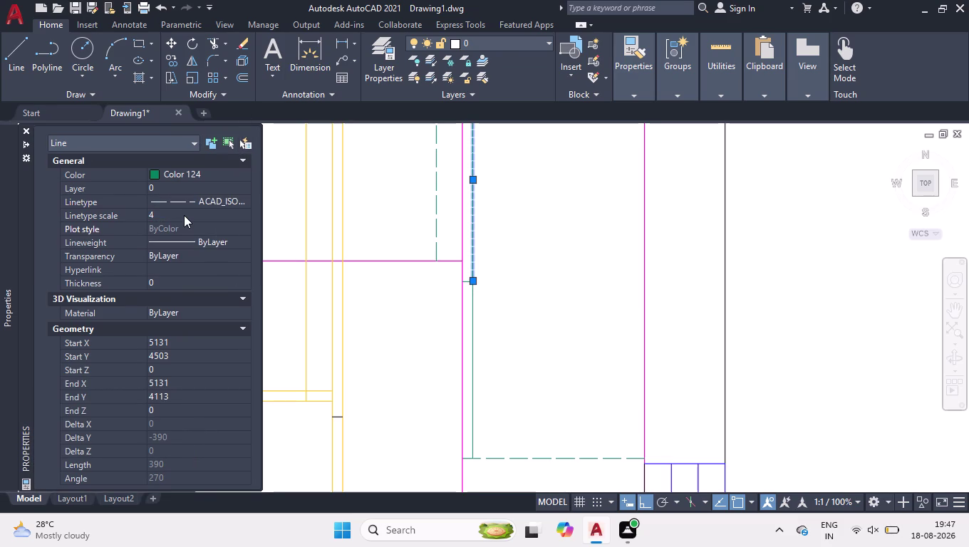
key(BackSpace)
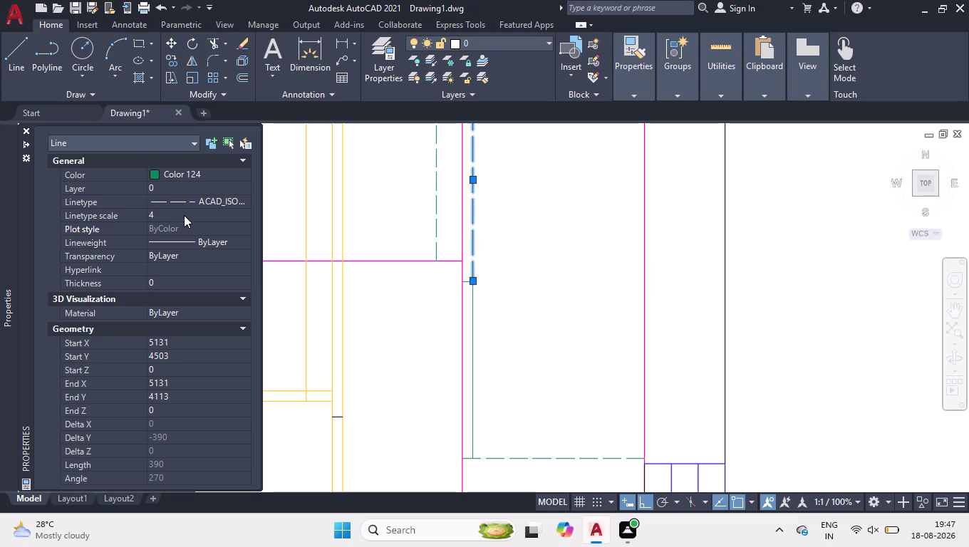
click(184, 215)
key(BackSpace)
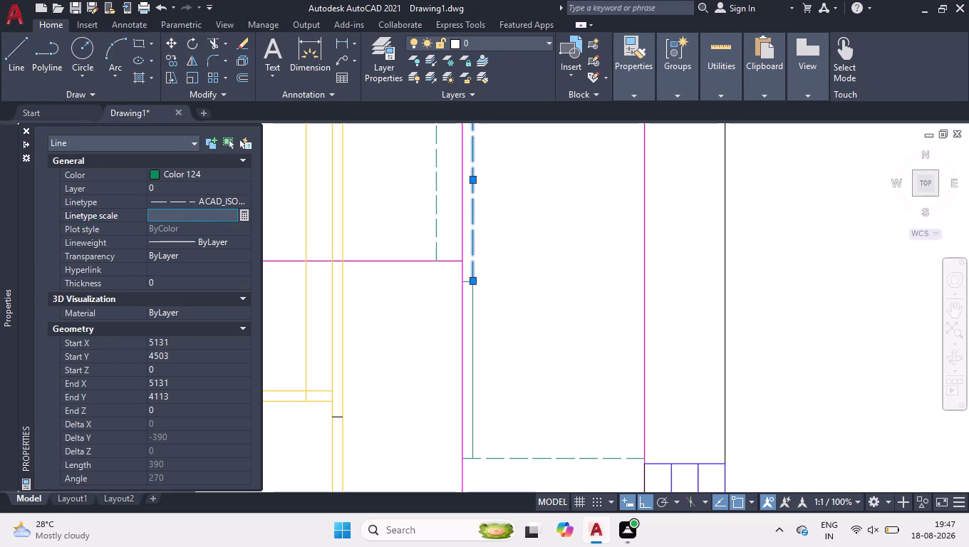
key(3)
key(Return)
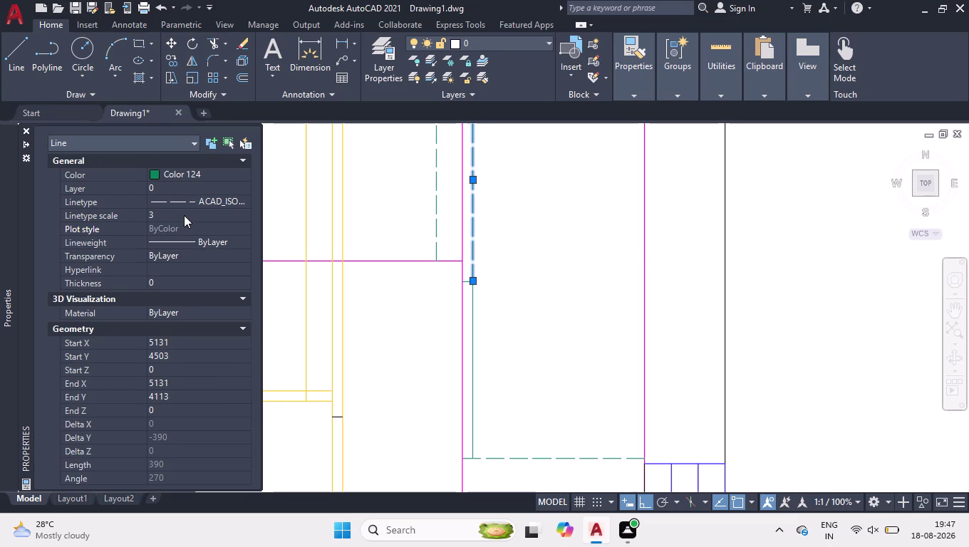
click(184, 216)
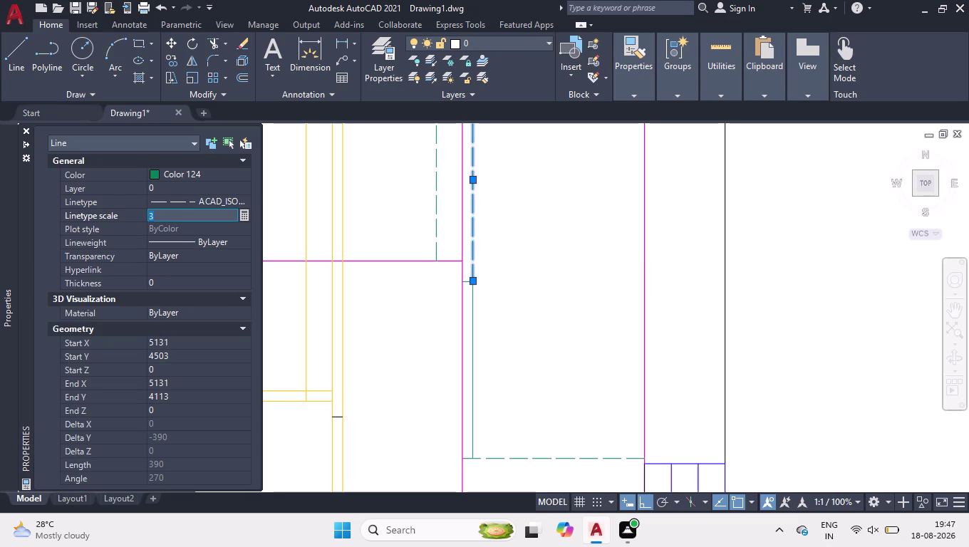
key(4)
key(Return)
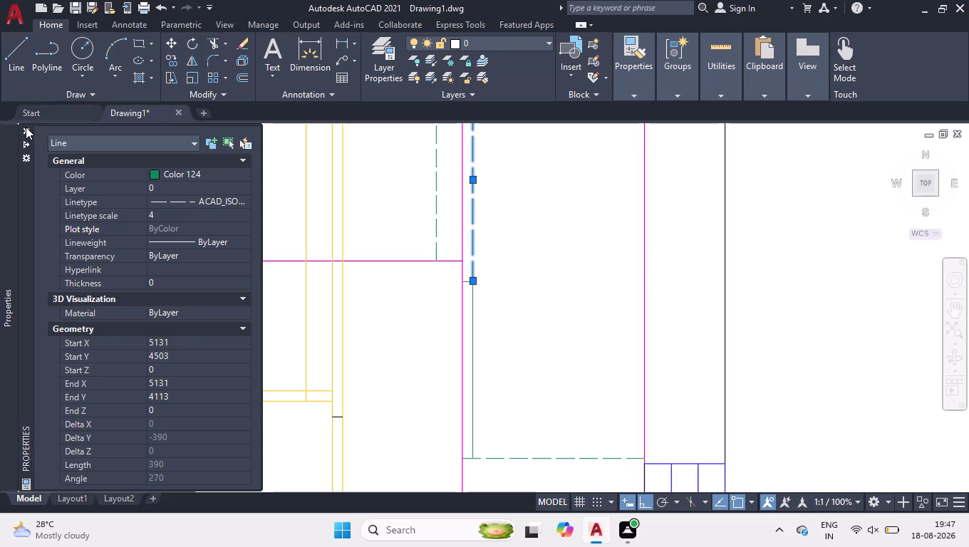
click(25, 127)
scroll(down, 3)
click(521, 227)
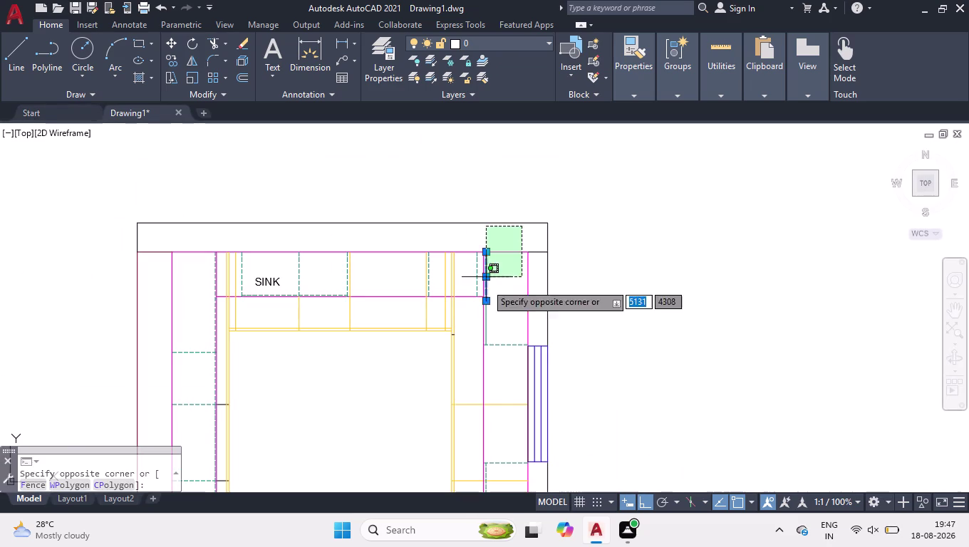
click(465, 313)
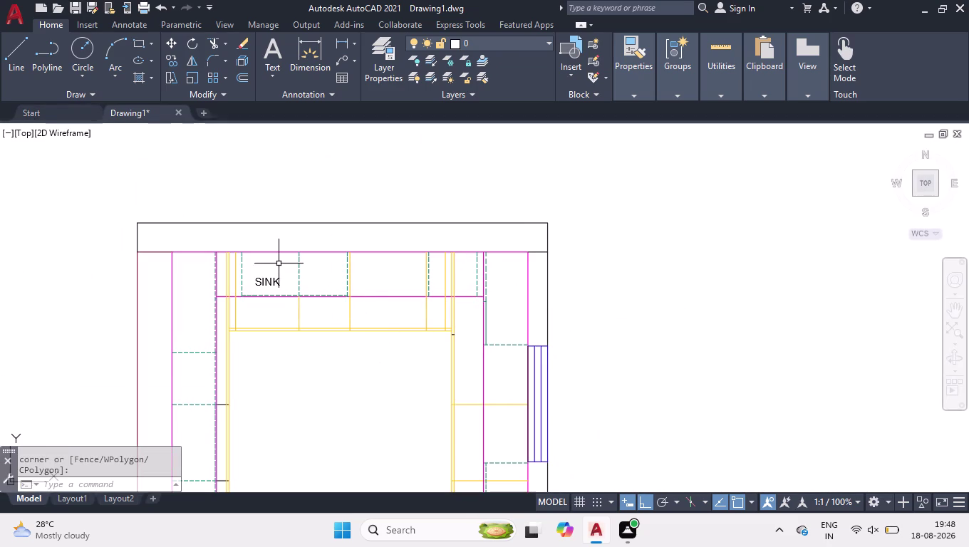
scroll(down, 3)
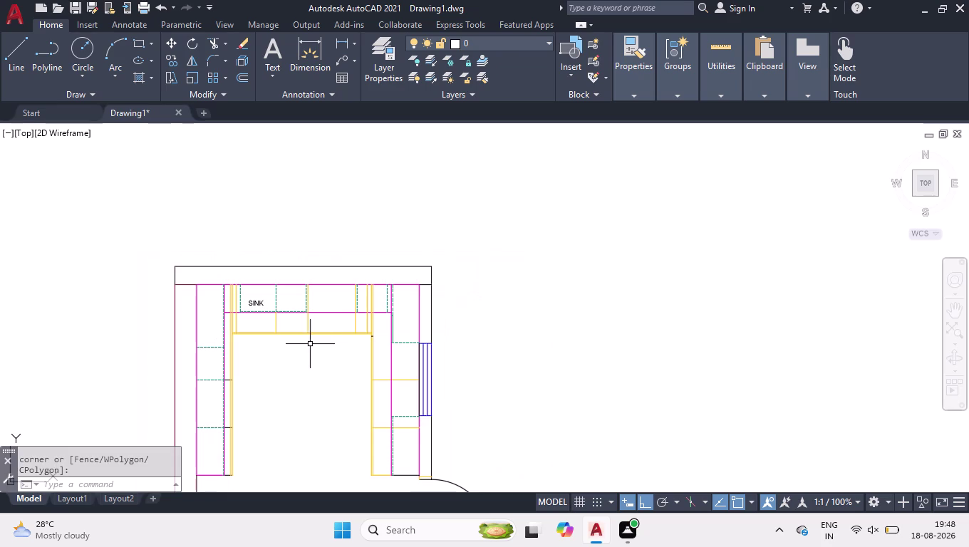
scroll(up, 3)
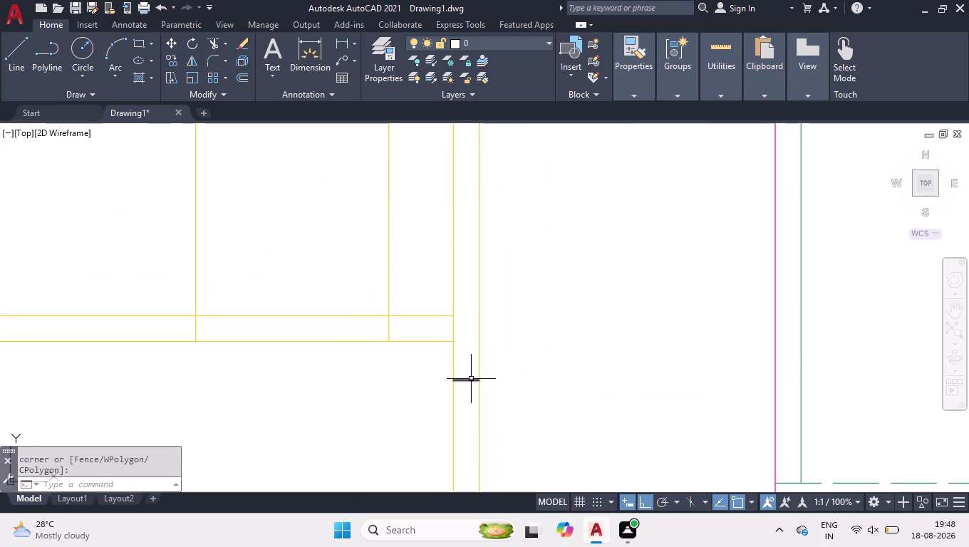
click(471, 380)
key(ctrl+1)
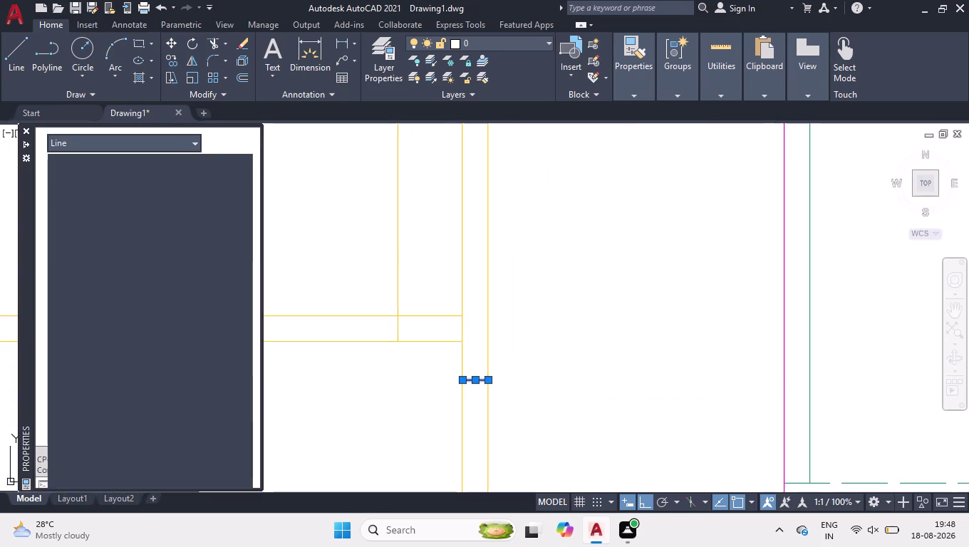
click(195, 176)
click(197, 170)
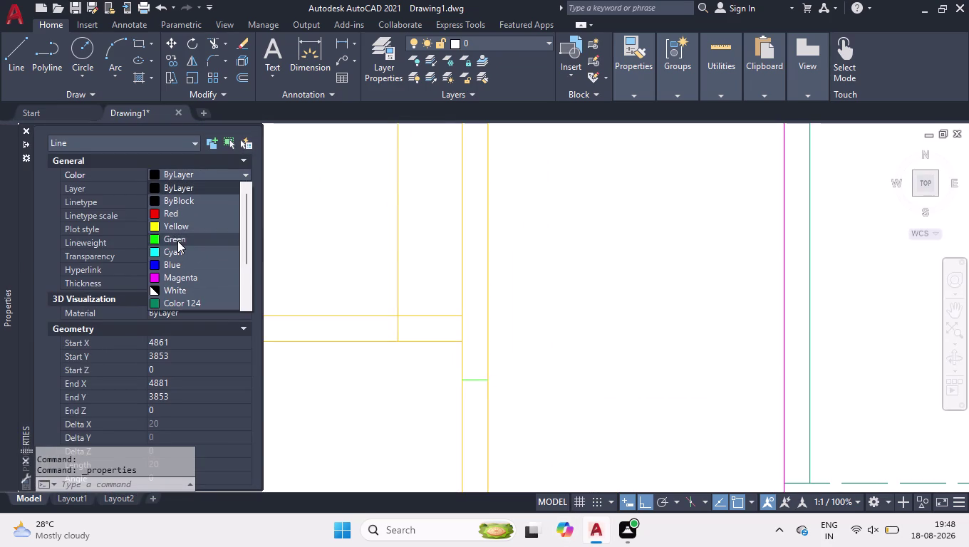
click(174, 308)
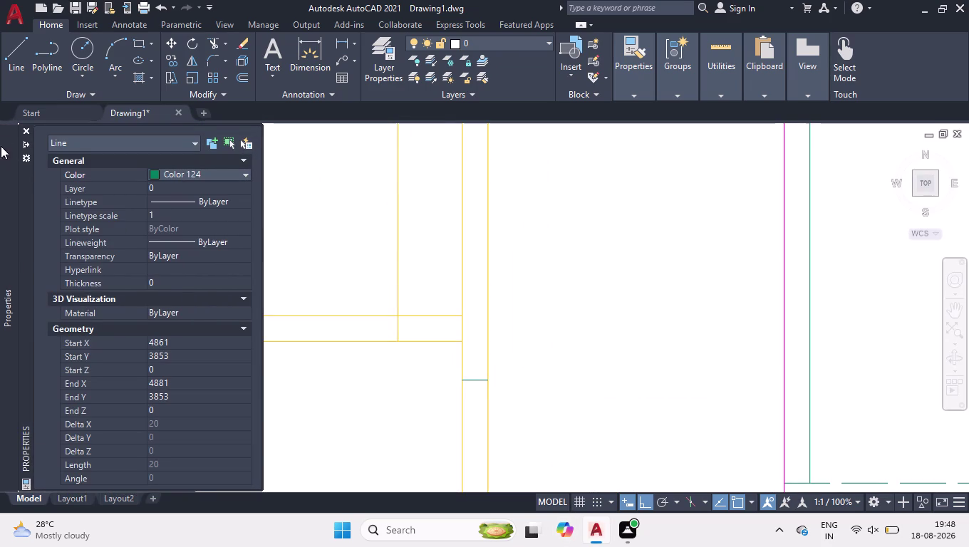
click(35, 134)
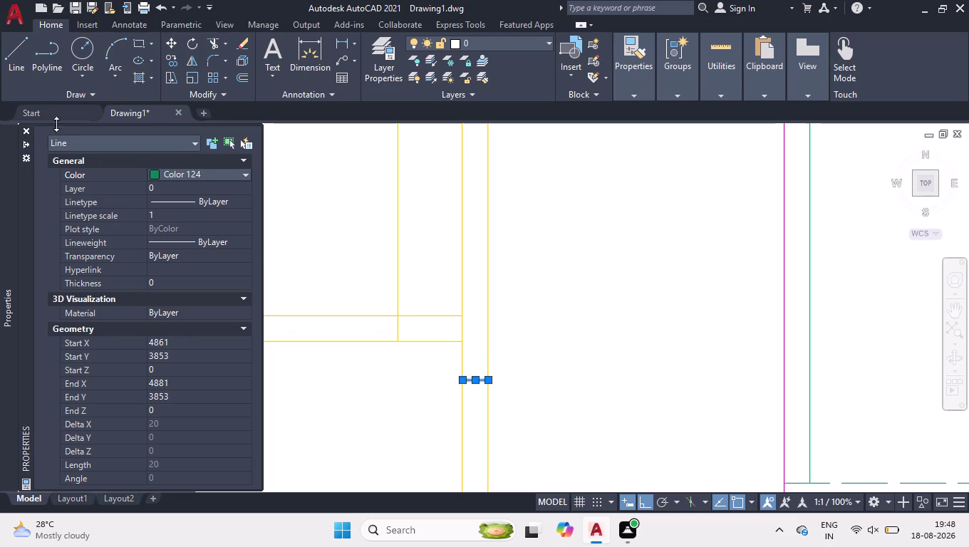
click(29, 128)
click(515, 280)
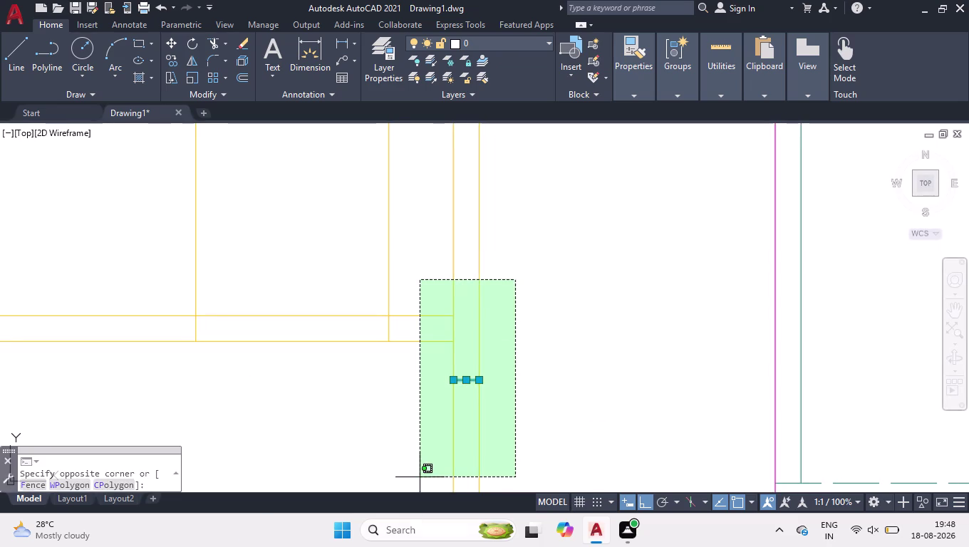
click(392, 530)
click(228, 413)
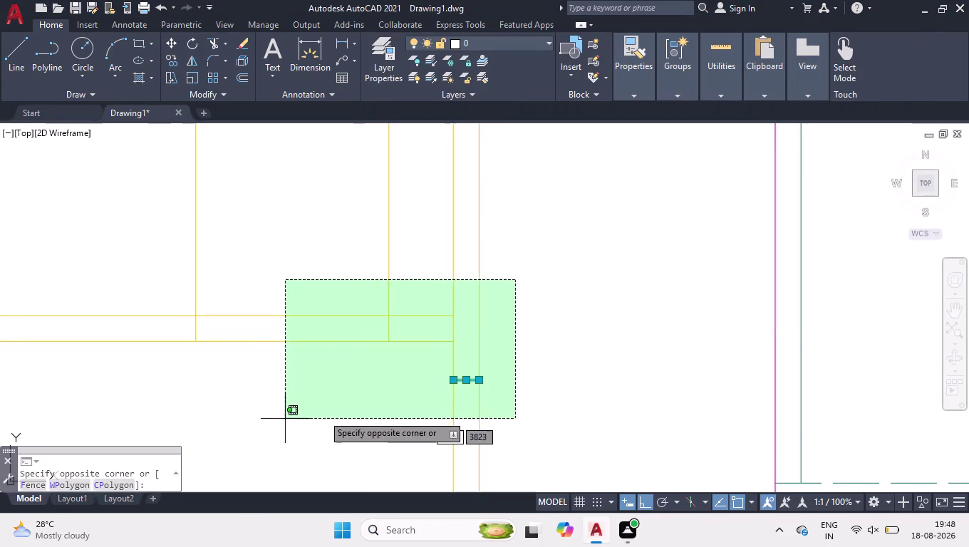
click(408, 428)
scroll(down, 3)
scroll(down, 3)
scroll(up, 3)
scroll(down, 3)
scroll(down, 3)
scroll(down, 3)
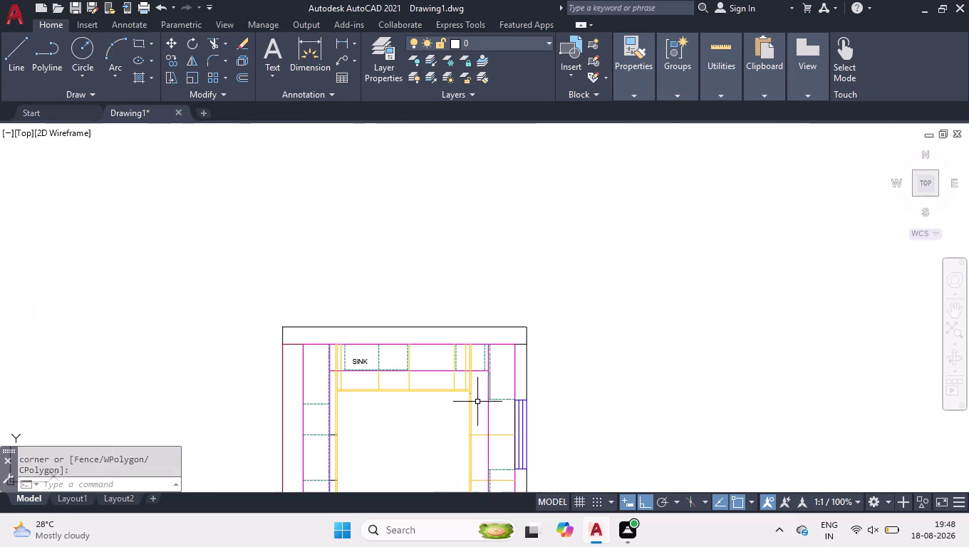
scroll(down, 3)
scroll(down, 3)
scroll(up, 3)
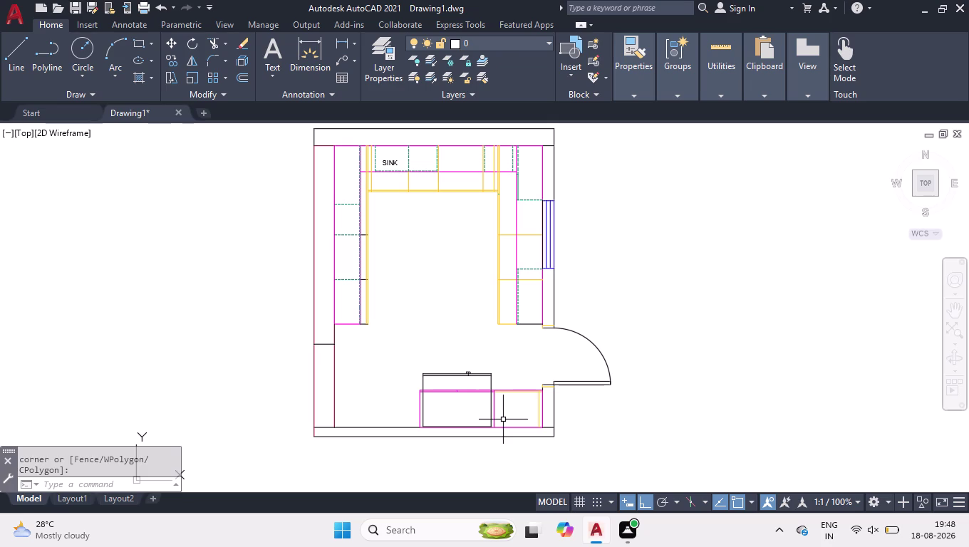
click(134, 83)
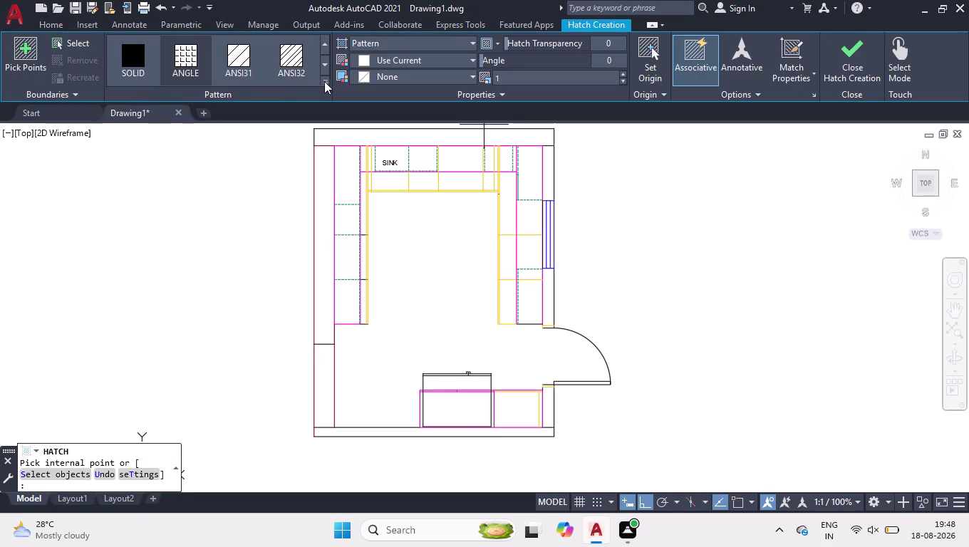
Hatch the top wall with ANSI31, ByLayer colour, scale 6 and angle 85.
click(293, 59)
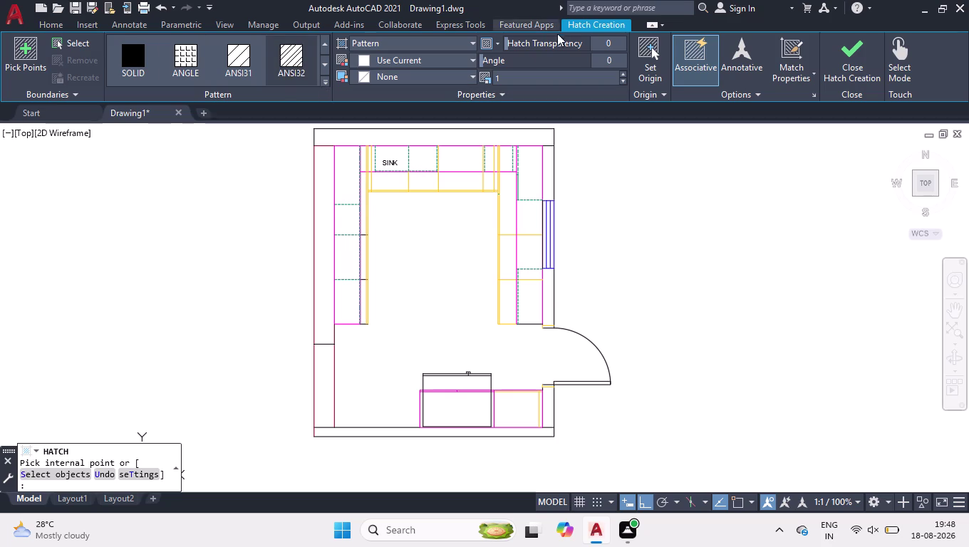
click(358, 140)
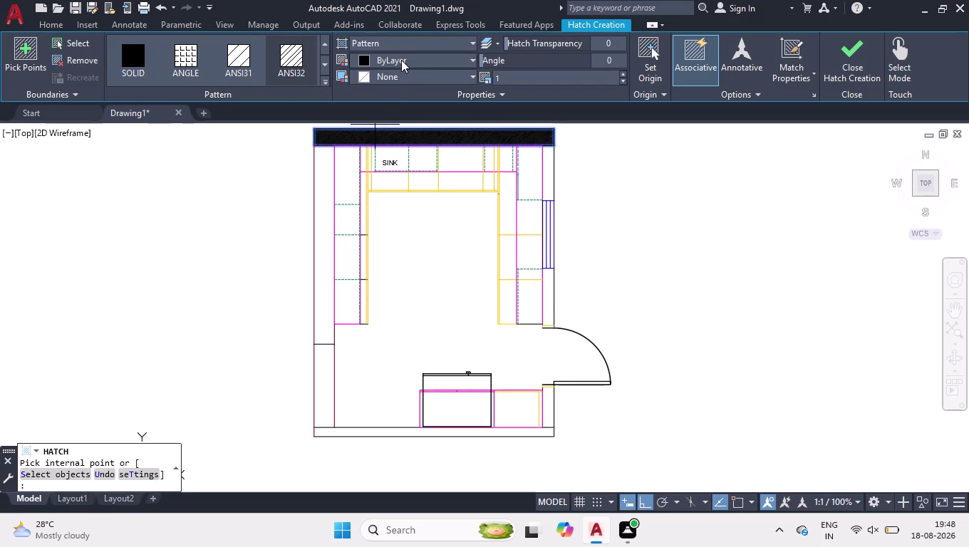
click(503, 79)
key(6)
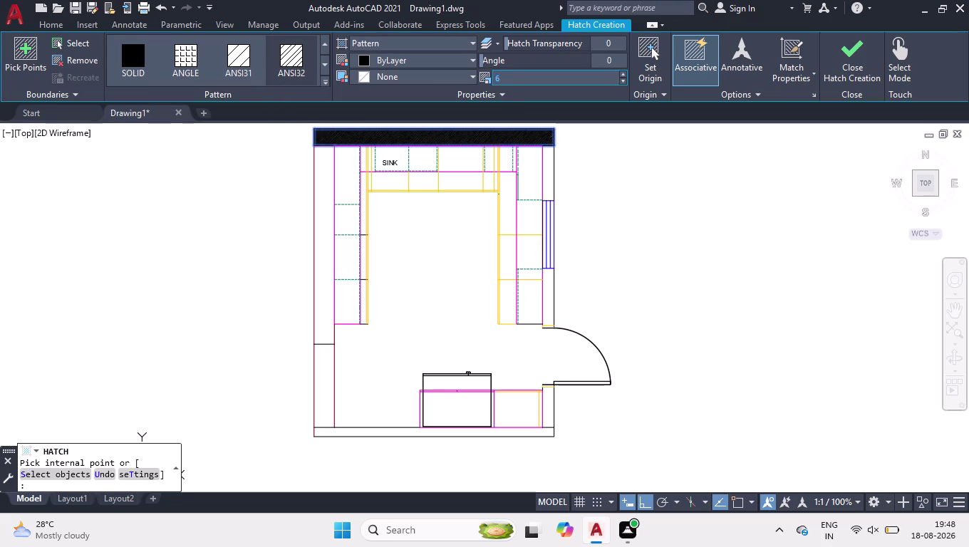
key(Return)
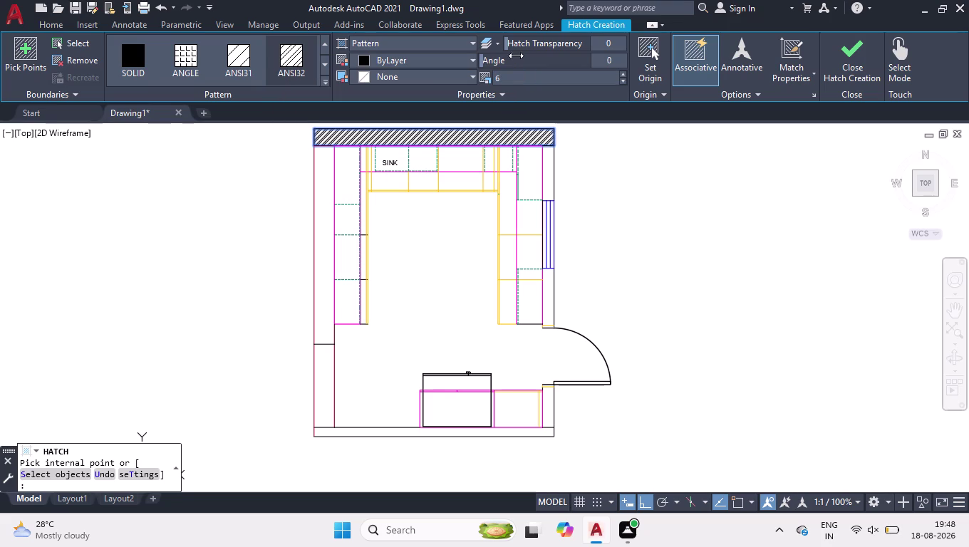
drag(518, 59, 558, 56)
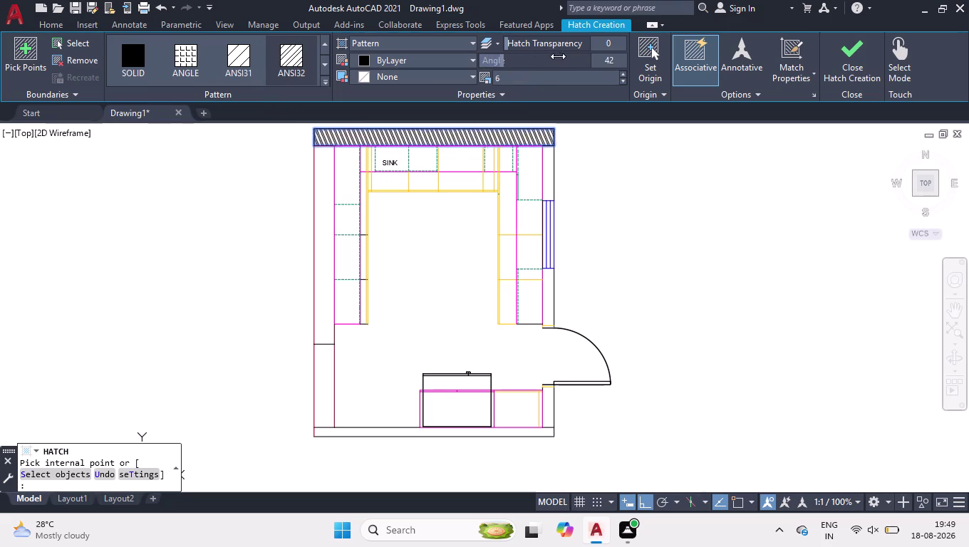
drag(558, 56, 562, 56)
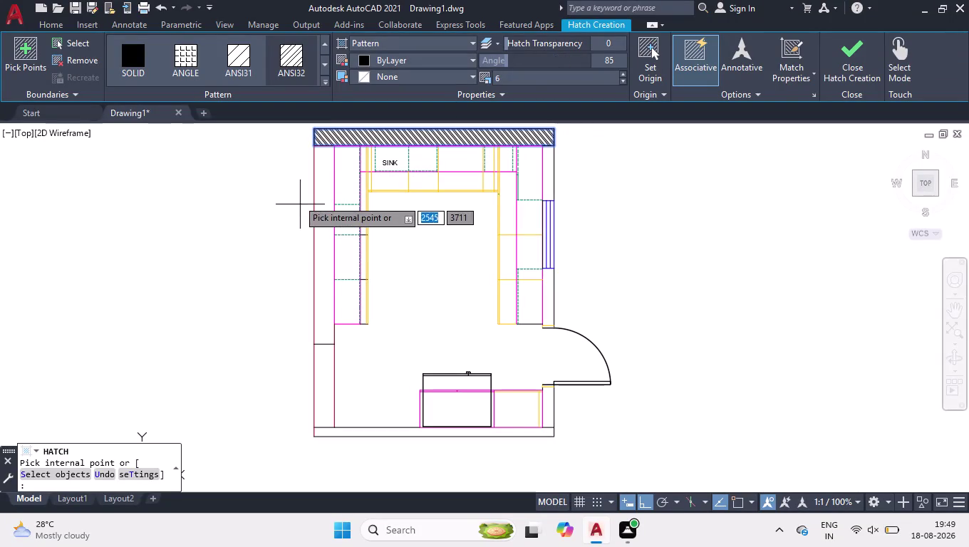
key(Return)
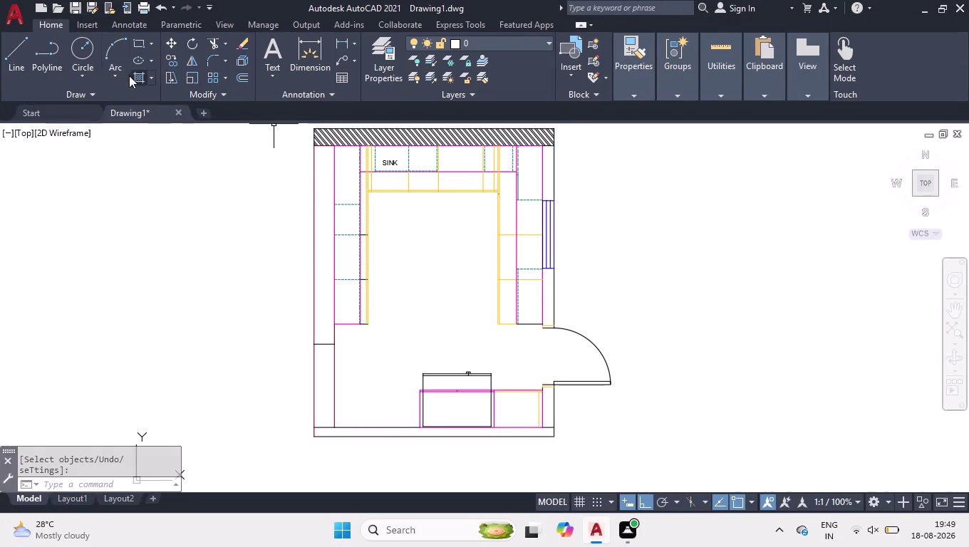
Hatch the left wall, the bottom wall and the right-wall strips with the same diagonal pattern.
click(138, 80)
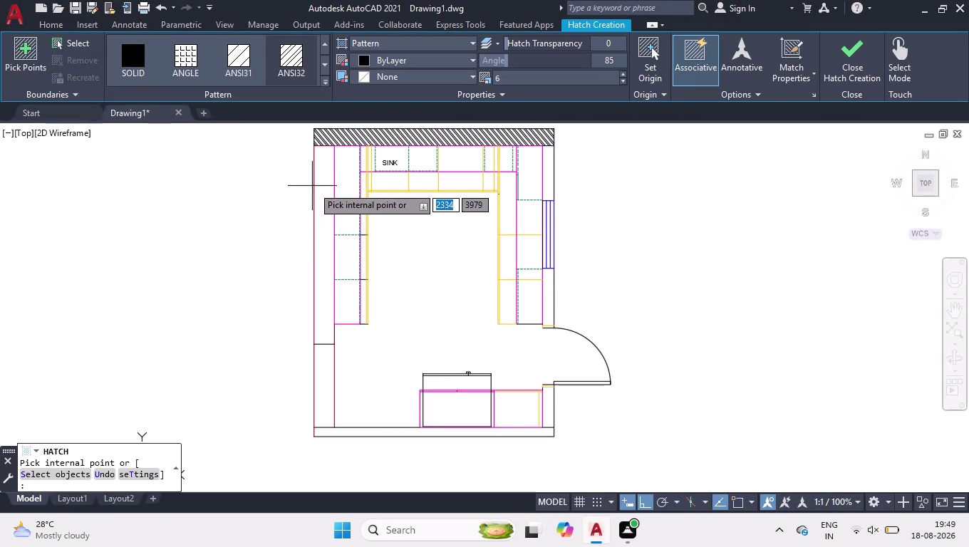
click(319, 192)
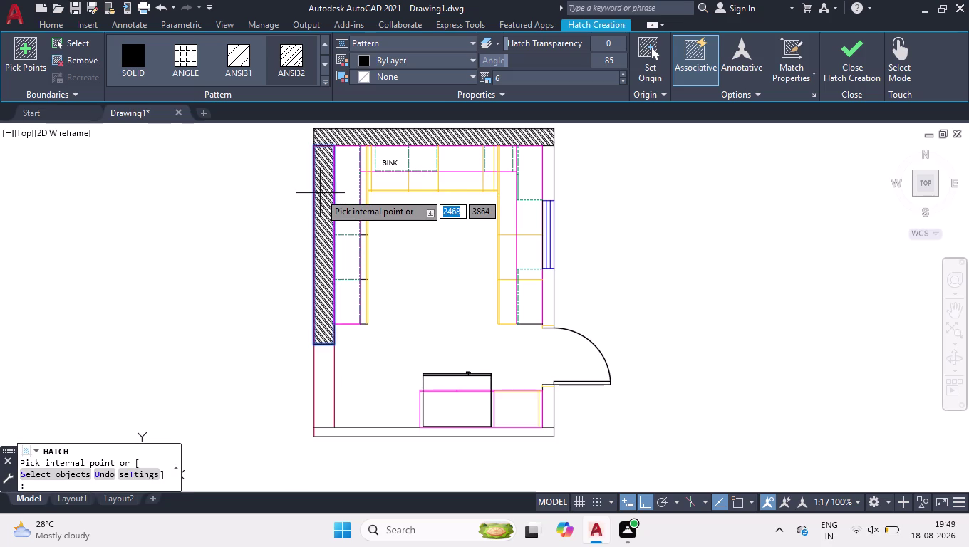
click(549, 175)
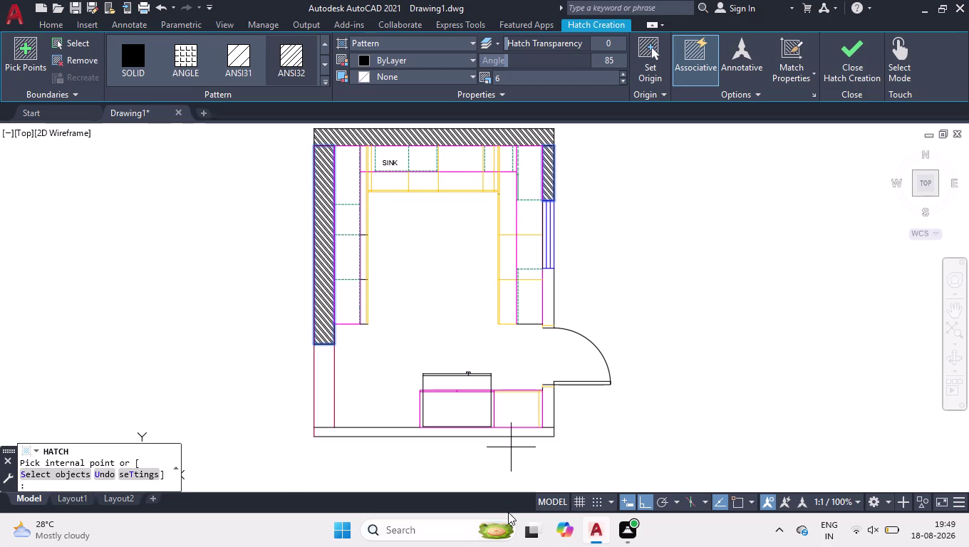
click(549, 412)
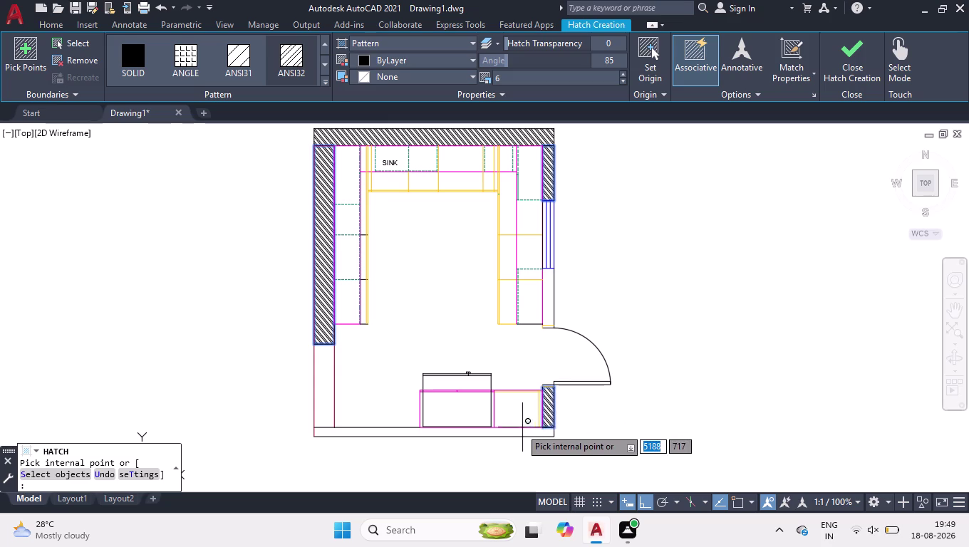
click(514, 433)
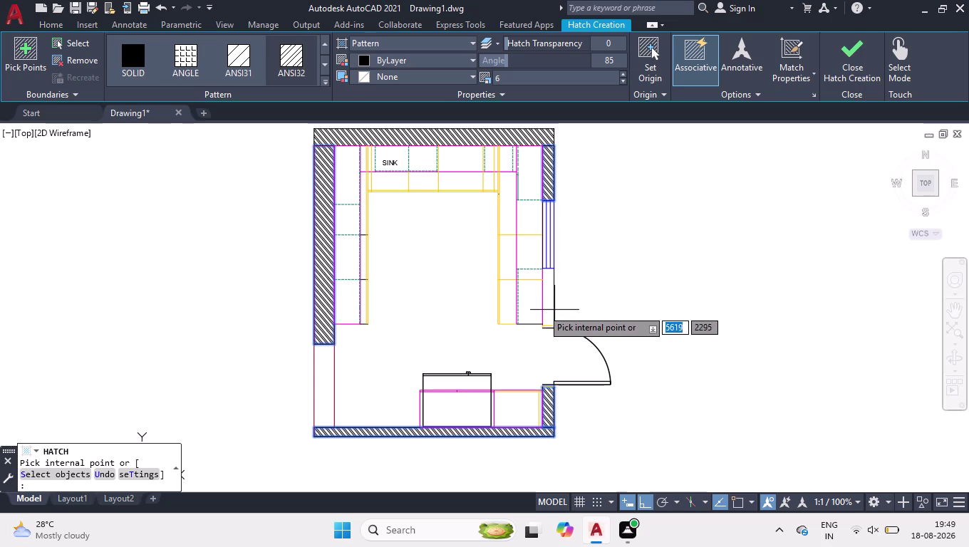
click(551, 298)
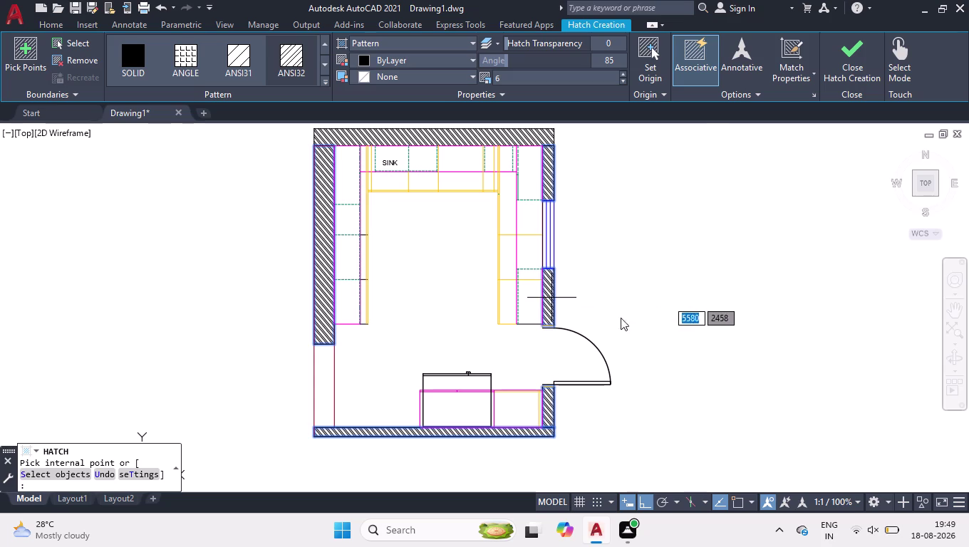
key(Return)
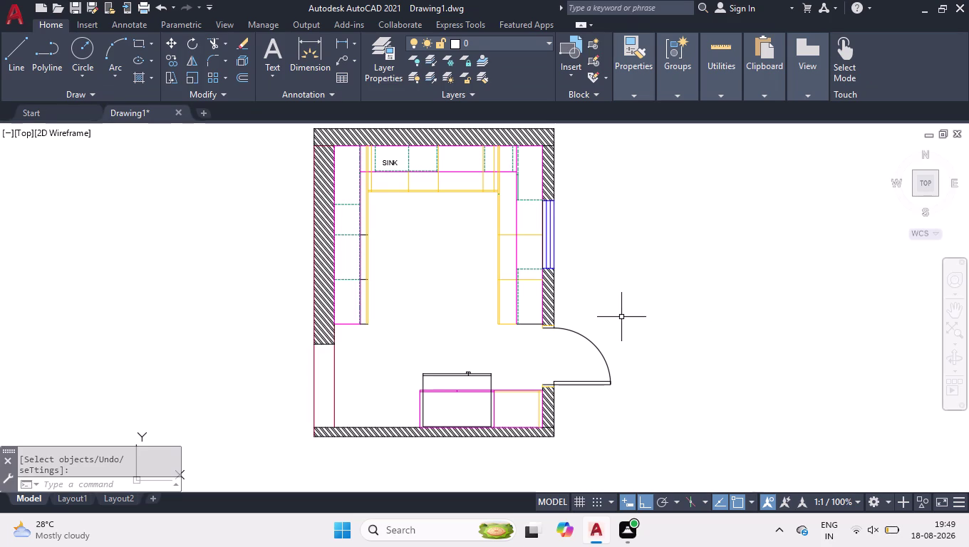
key(ctrl+2)
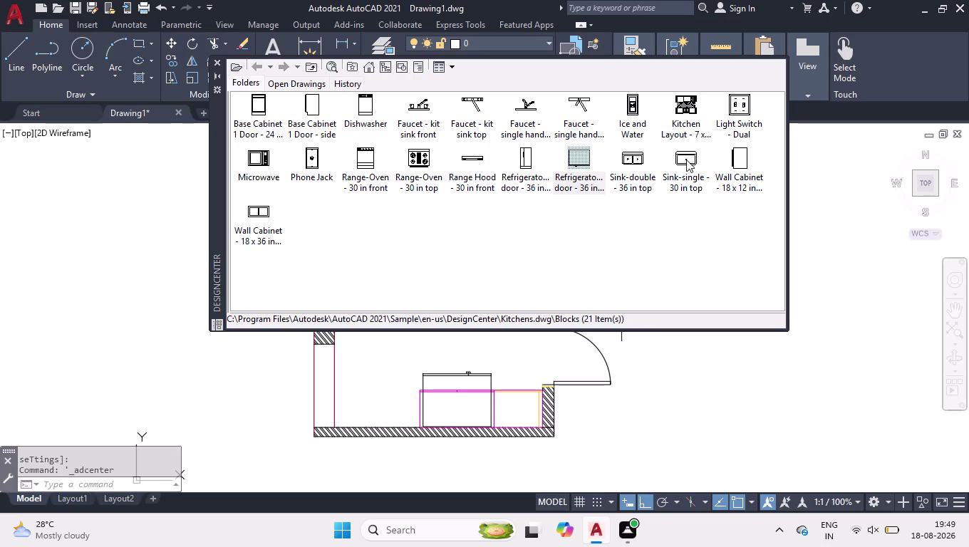
Drag the Sink-single and Faucet - single handle top blocks beside the plan, faucet on the sink.
drag(686, 160, 743, 386)
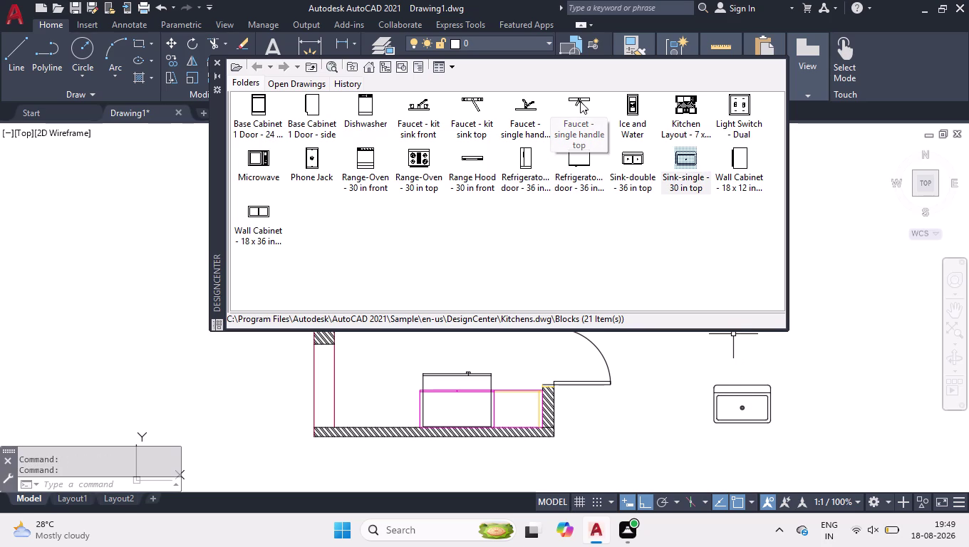
drag(579, 99, 730, 363)
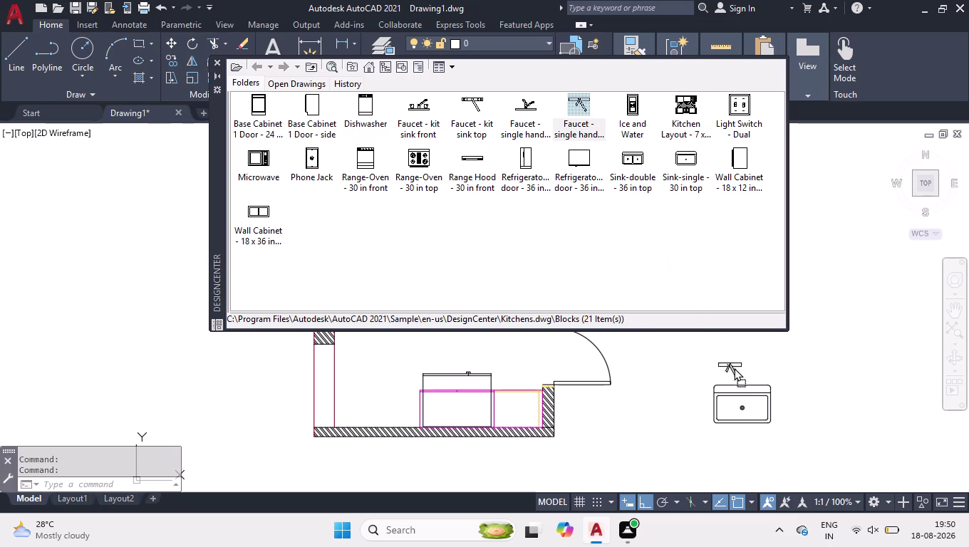
drag(730, 363, 741, 377)
drag(741, 377, 742, 387)
click(222, 64)
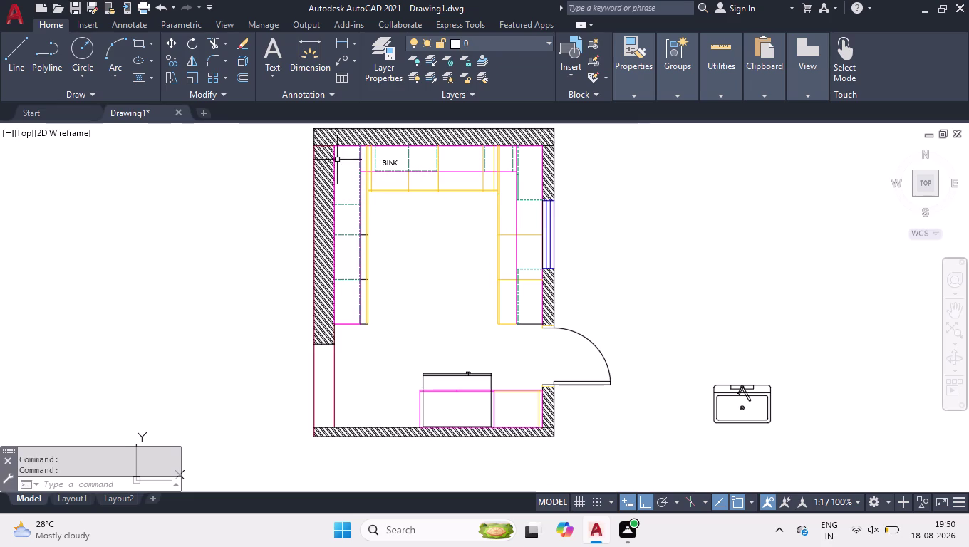
Window-select the sink and faucet blocks.
scroll(up, 3)
scroll(up, 3)
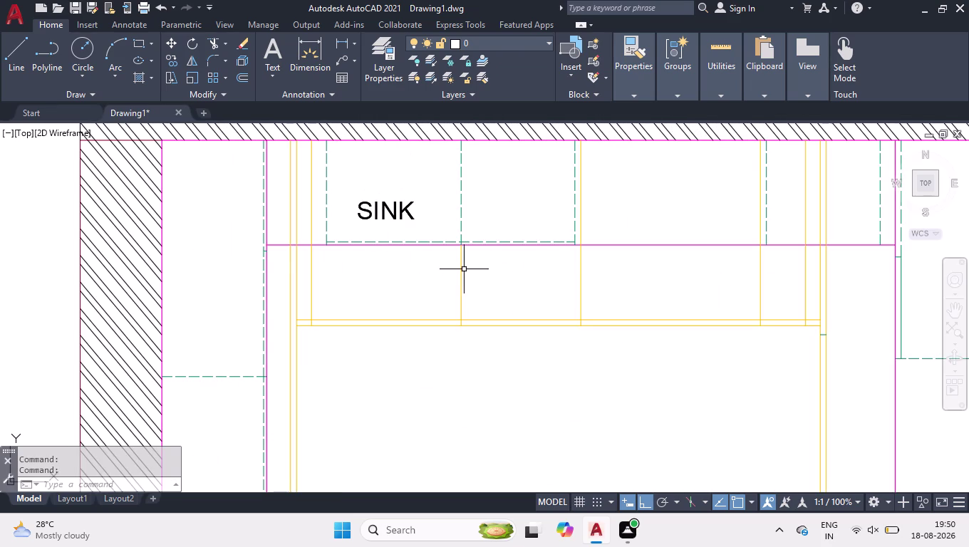
scroll(down, 3)
scroll(up, 3)
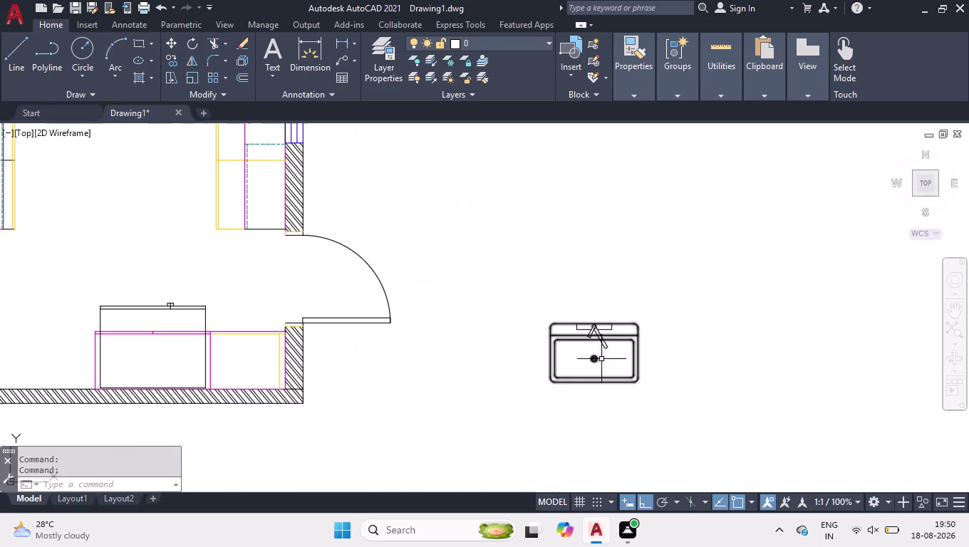
scroll(up, 3)
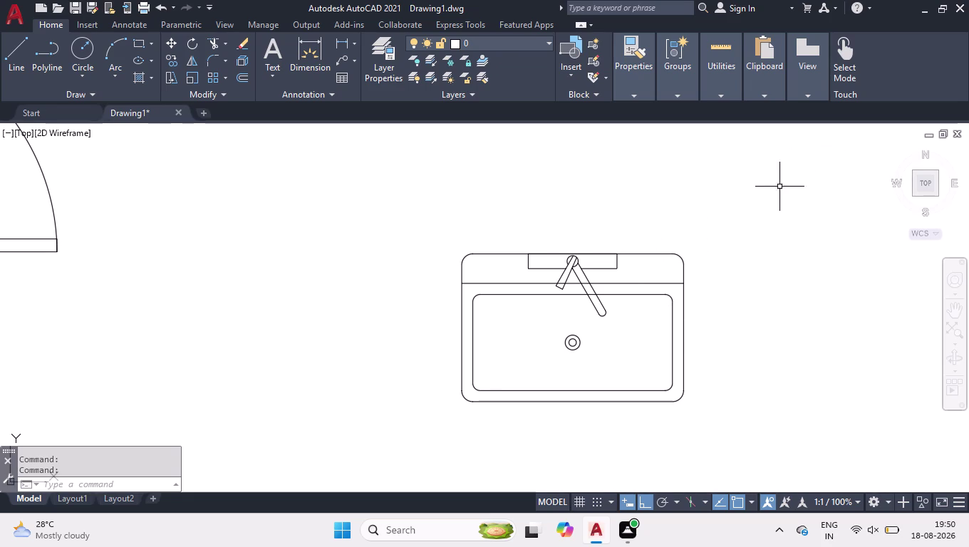
drag(784, 187, 784, 201)
click(378, 454)
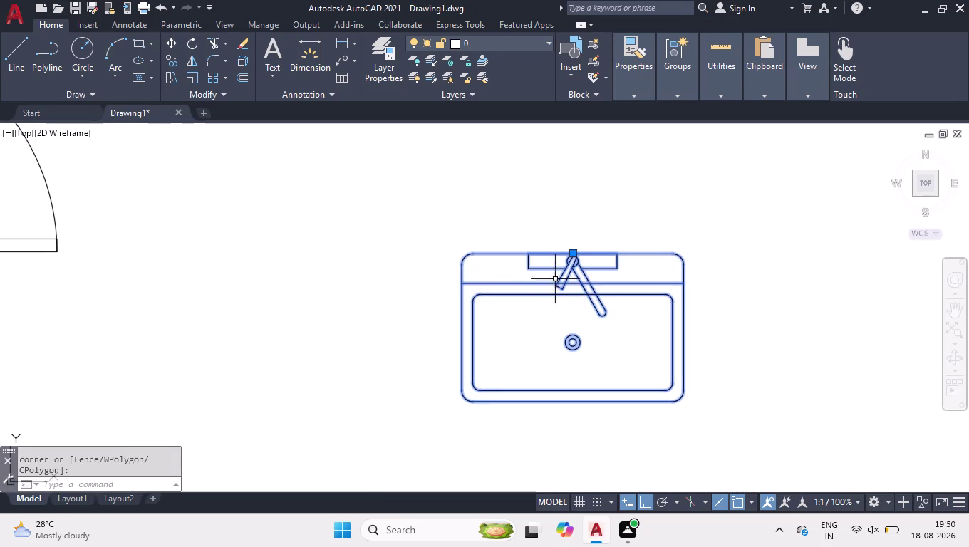
Scale the sink and faucet down from the faucet base, then grab the base grip.
text(scal)
key(Return)
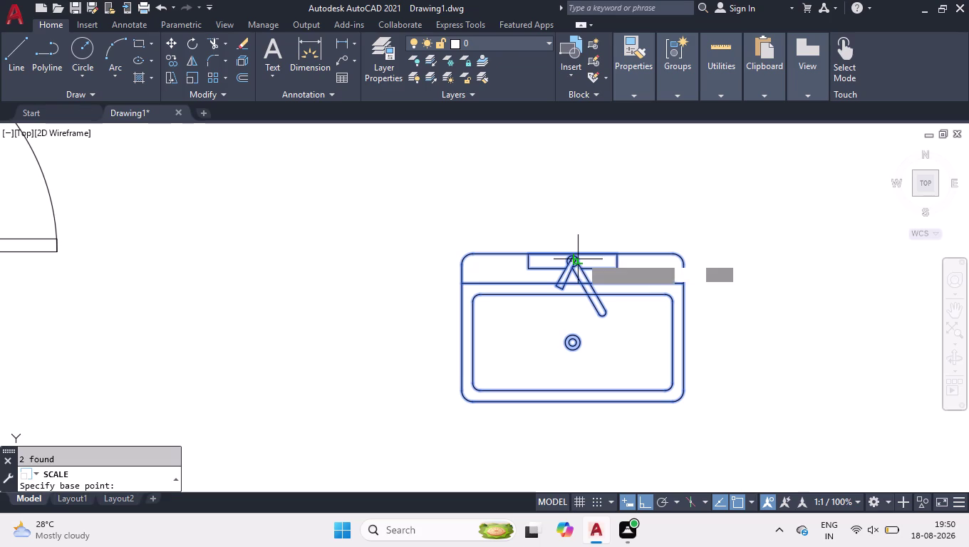
click(577, 404)
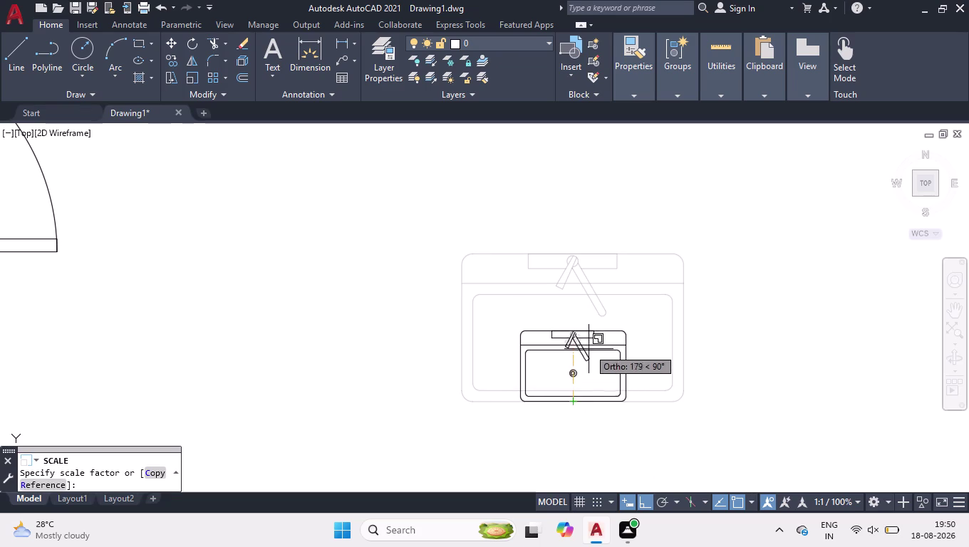
click(589, 336)
click(586, 328)
click(577, 344)
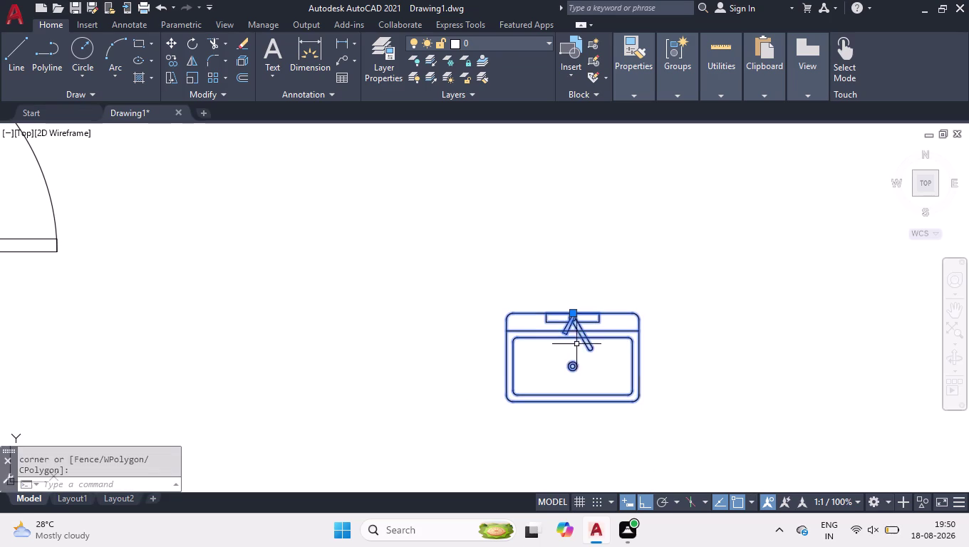
click(574, 313)
scroll(down, 3)
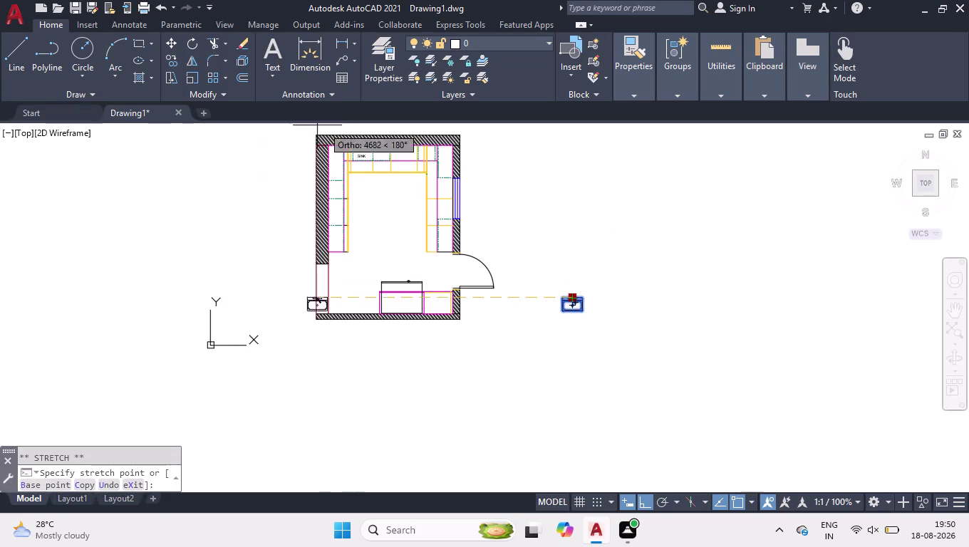
Grip-move the scaled sink and faucet onto the top counter.
scroll(up, 3)
click(663, 507)
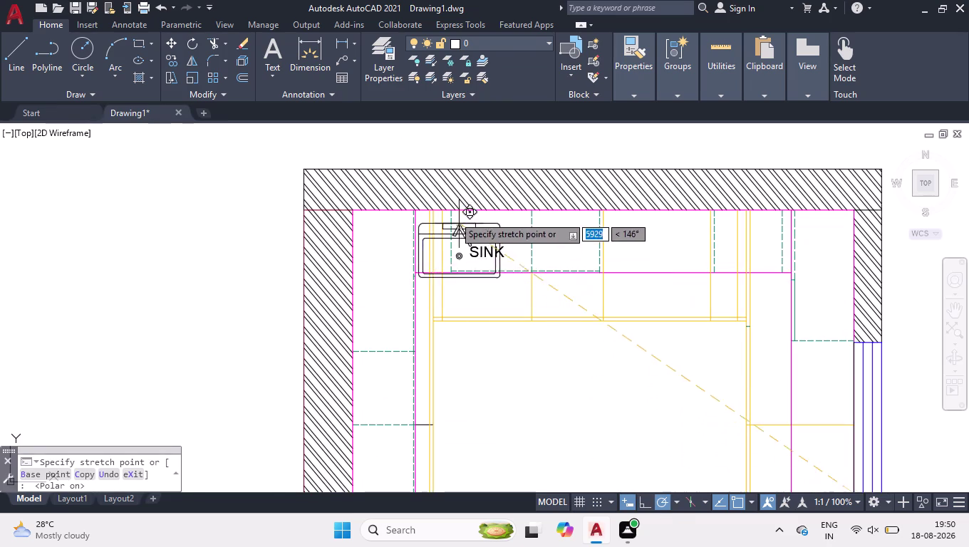
scroll(up, 3)
scroll(down, 3)
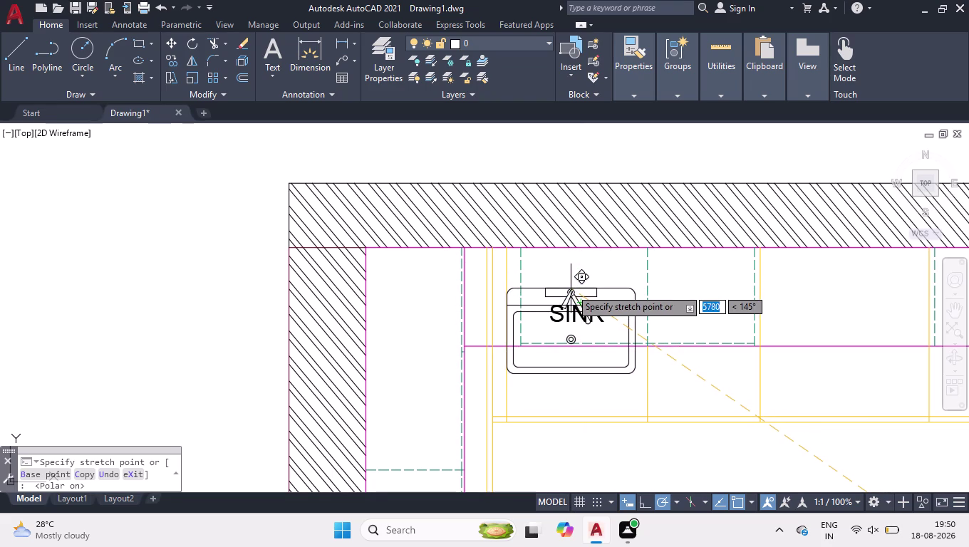
click(571, 289)
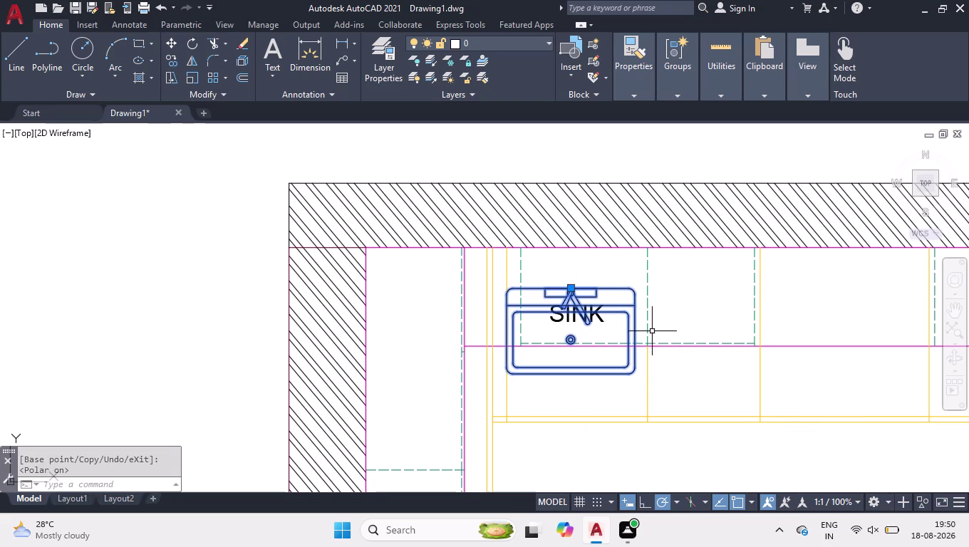
click(571, 287)
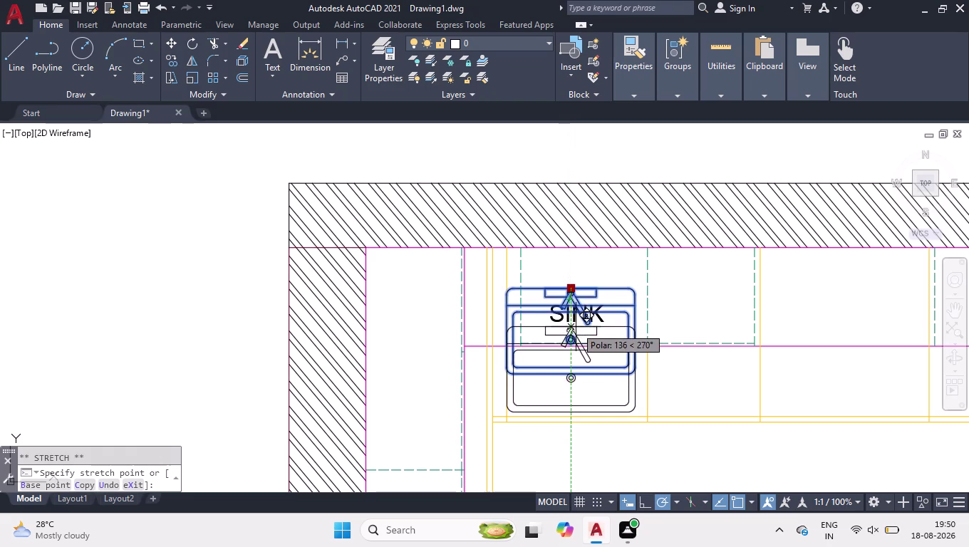
scroll(up, 3)
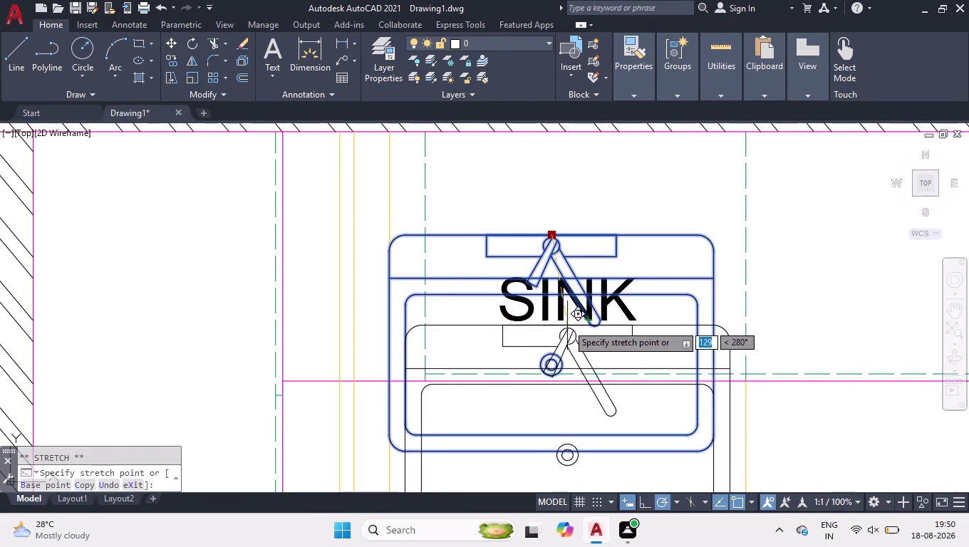
scroll(down, 3)
scroll(down, 3)
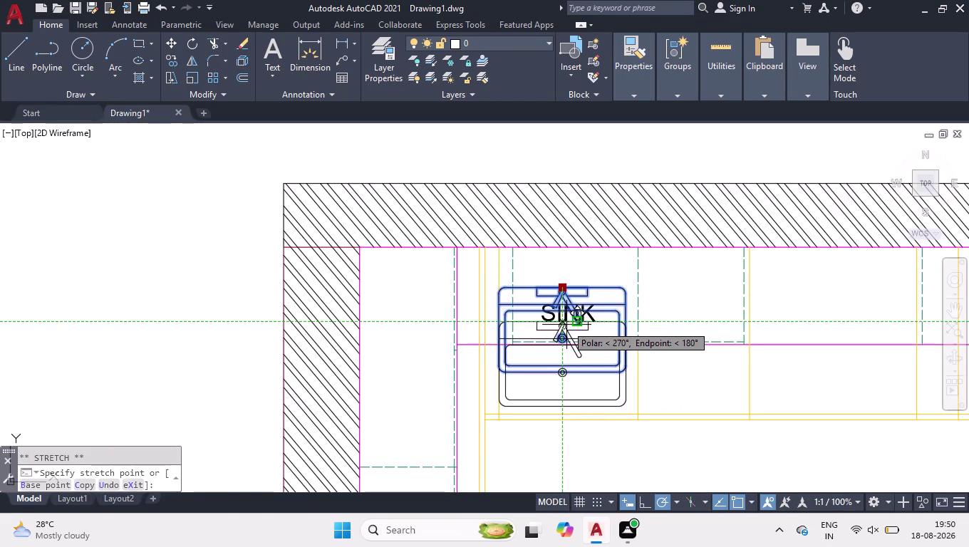
scroll(up, 3)
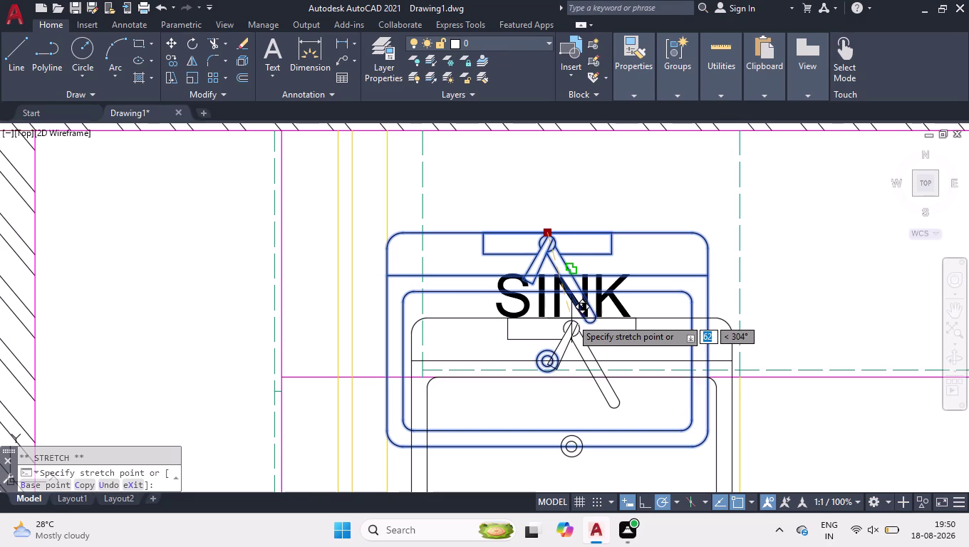
click(569, 317)
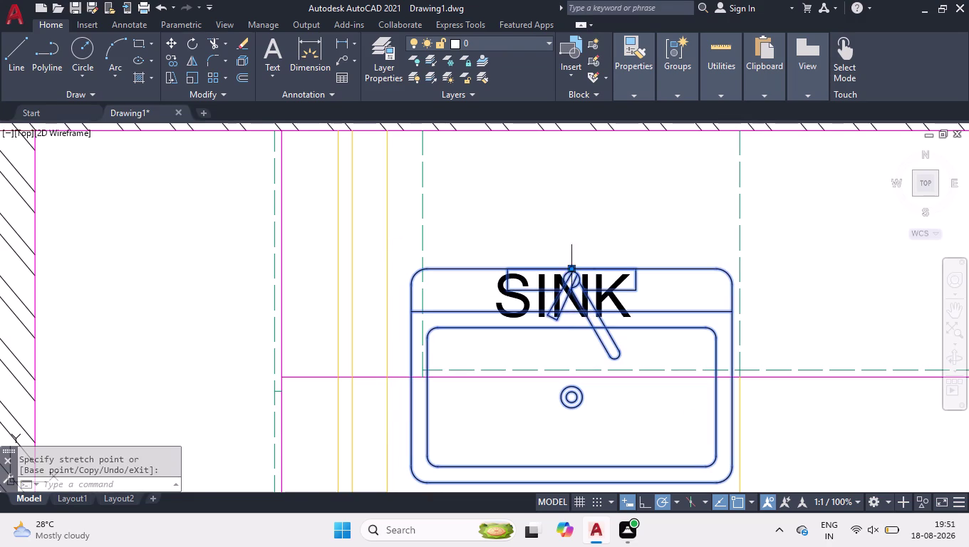
scroll(down, 3)
scroll(up, 3)
scroll(down, 3)
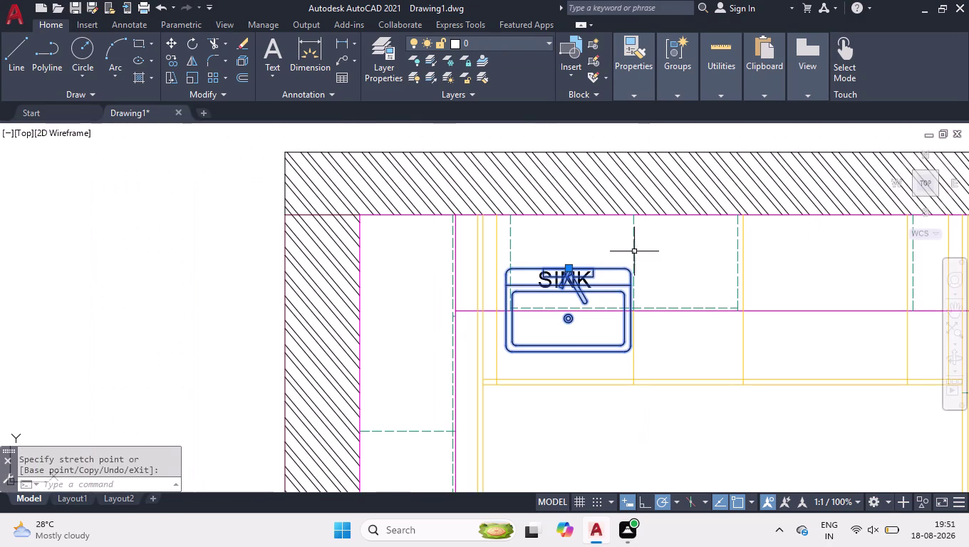
click(616, 238)
Move the SINK label so it sits above the sink.
click(559, 308)
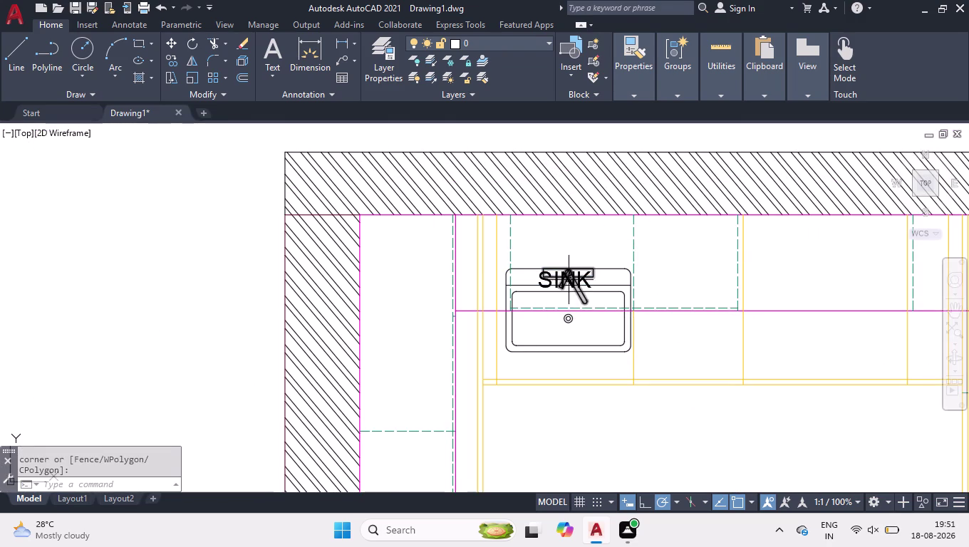
scroll(up, 3)
click(519, 295)
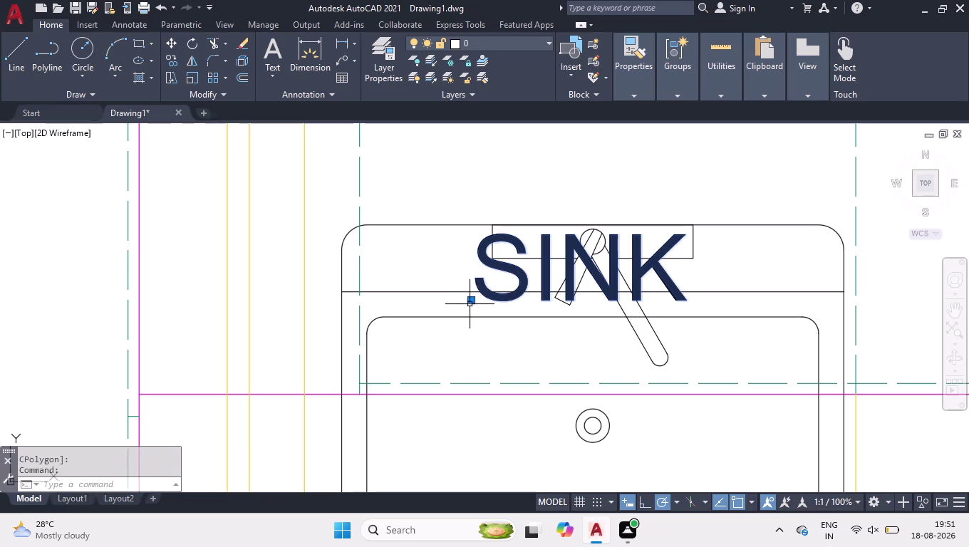
click(470, 302)
click(463, 197)
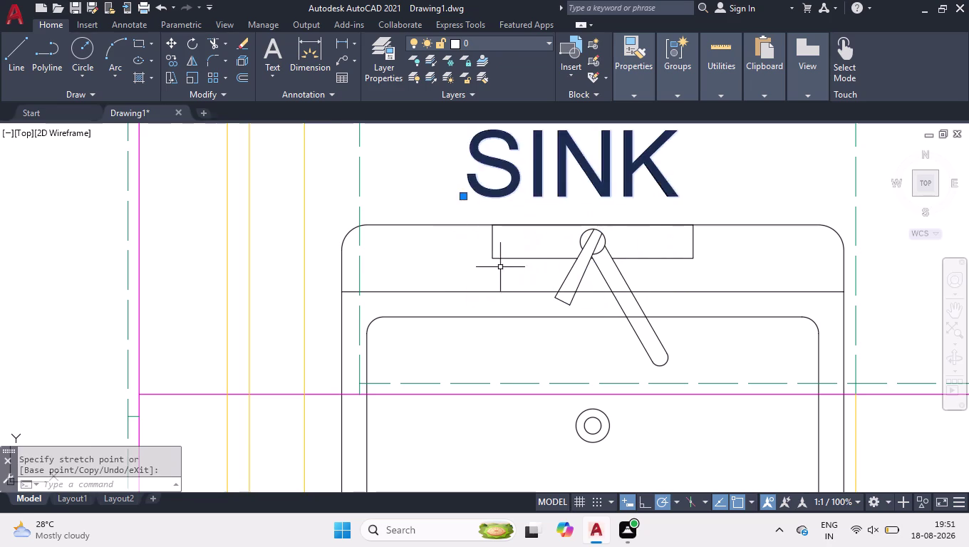
scroll(down, 3)
click(561, 218)
click(512, 247)
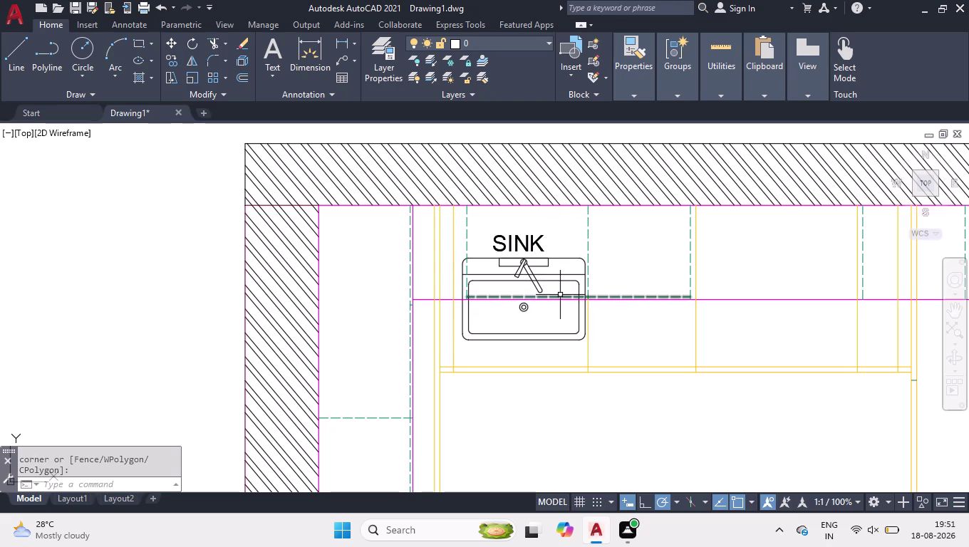
scroll(down, 3)
key(ctrl+2)
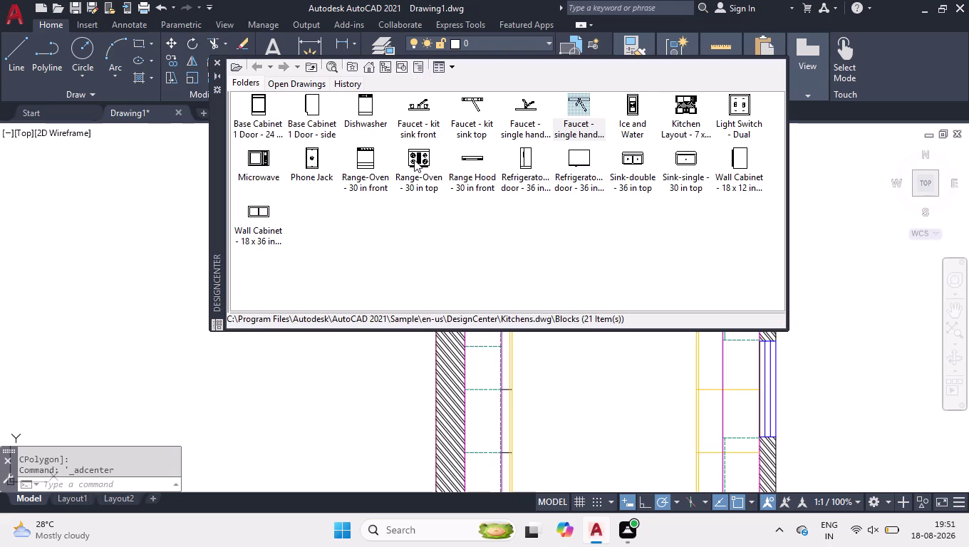
drag(419, 154, 273, 380)
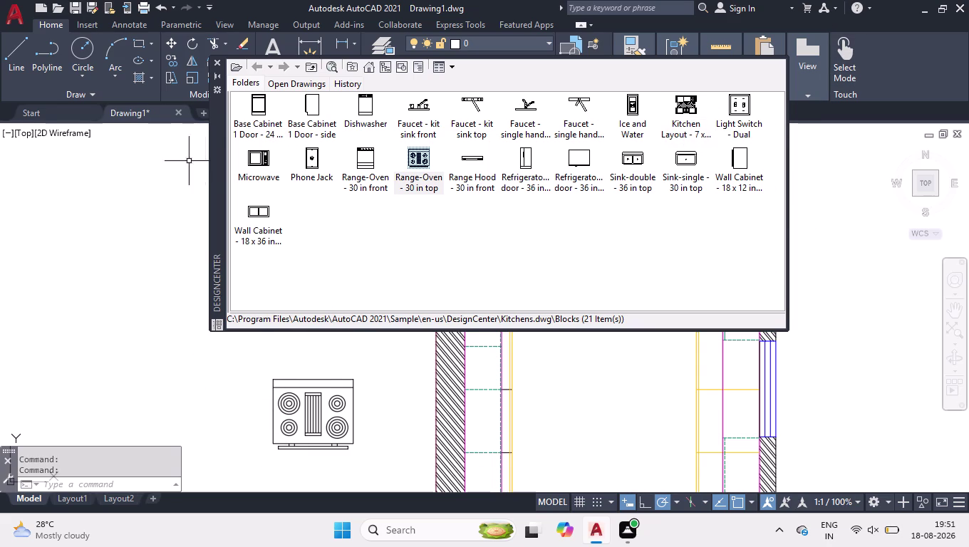
click(211, 58)
click(216, 65)
click(361, 331)
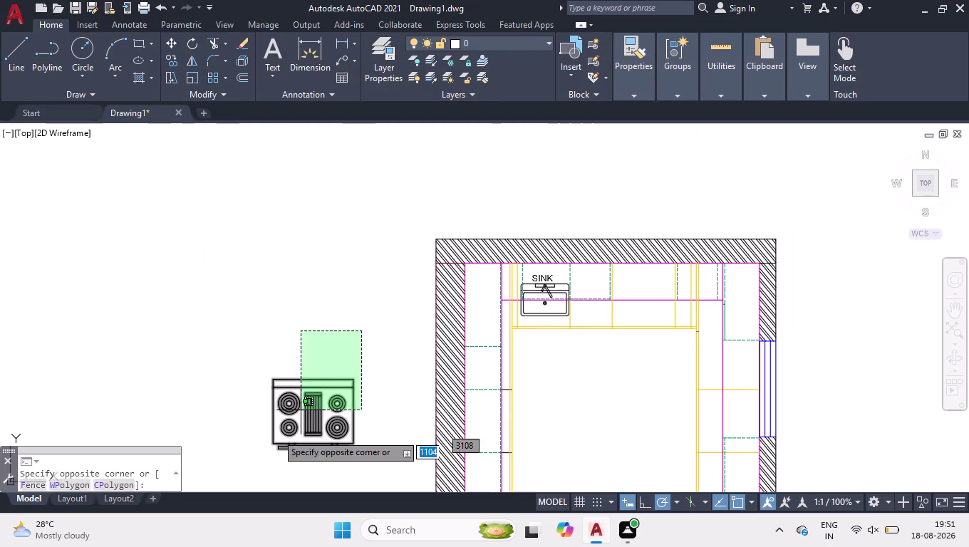
click(277, 434)
key(Delete)
scroll(down, 3)
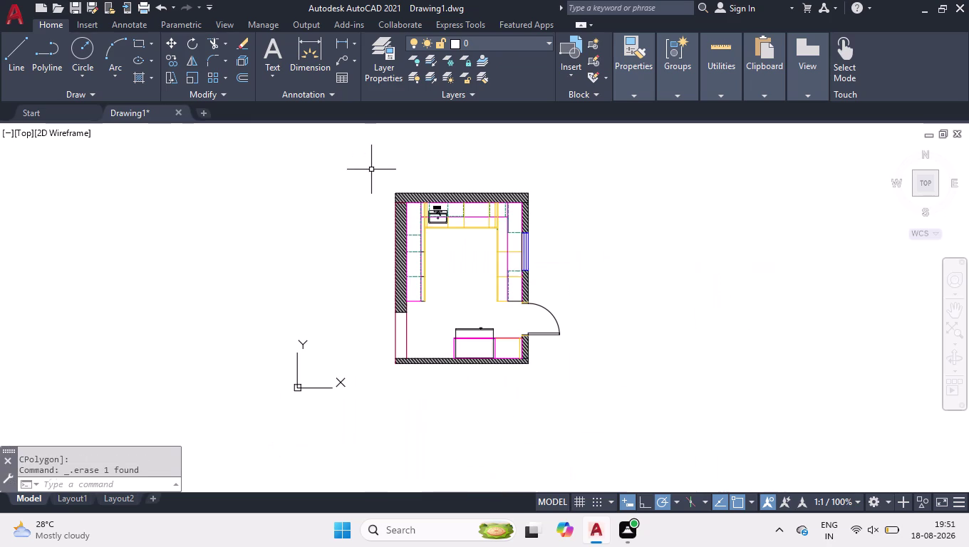